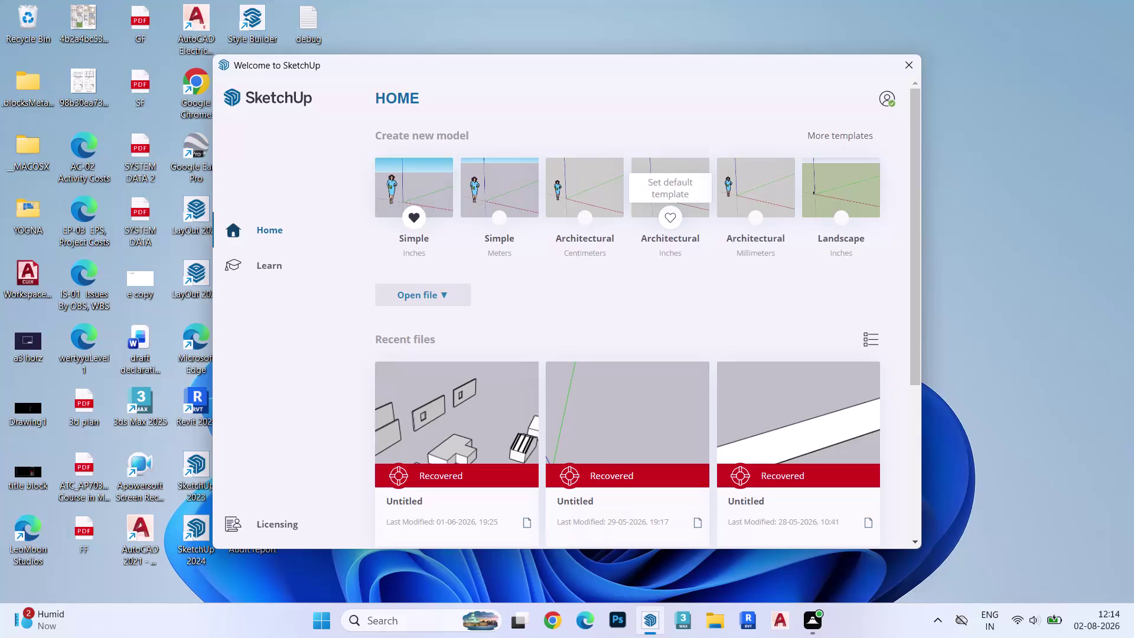
Create a new model from the Simple (Inches) template on the Welcome screen.
click(394, 184)
click(726, 318)
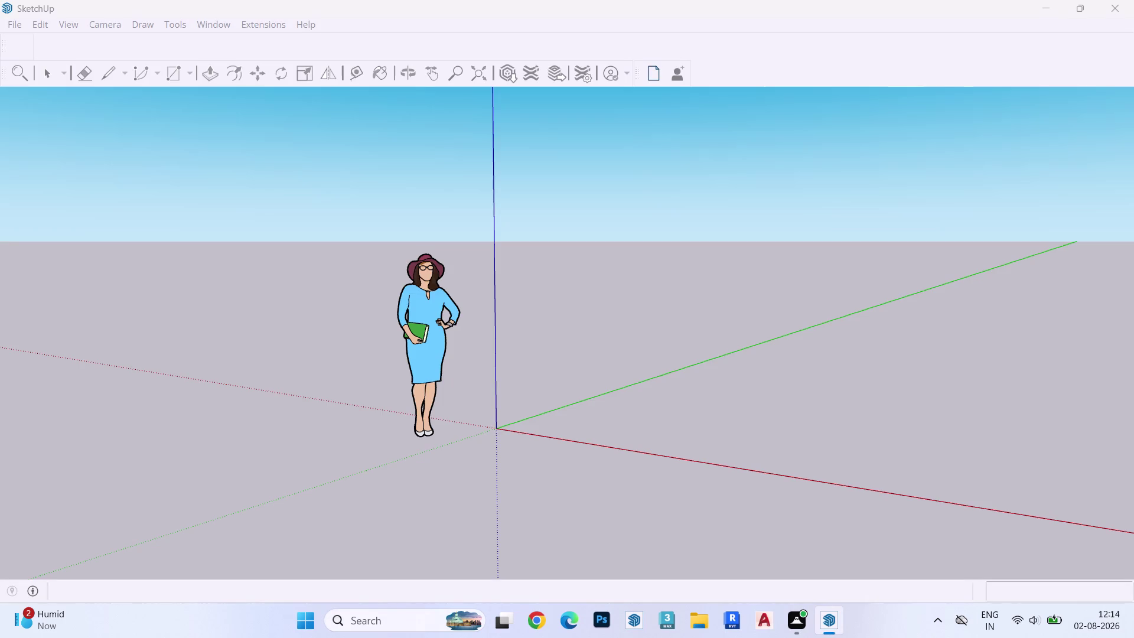
Close the Extension Errors and TT_Lib dialogs and delete the standing scale figure.
drag(431, 337, 430, 347)
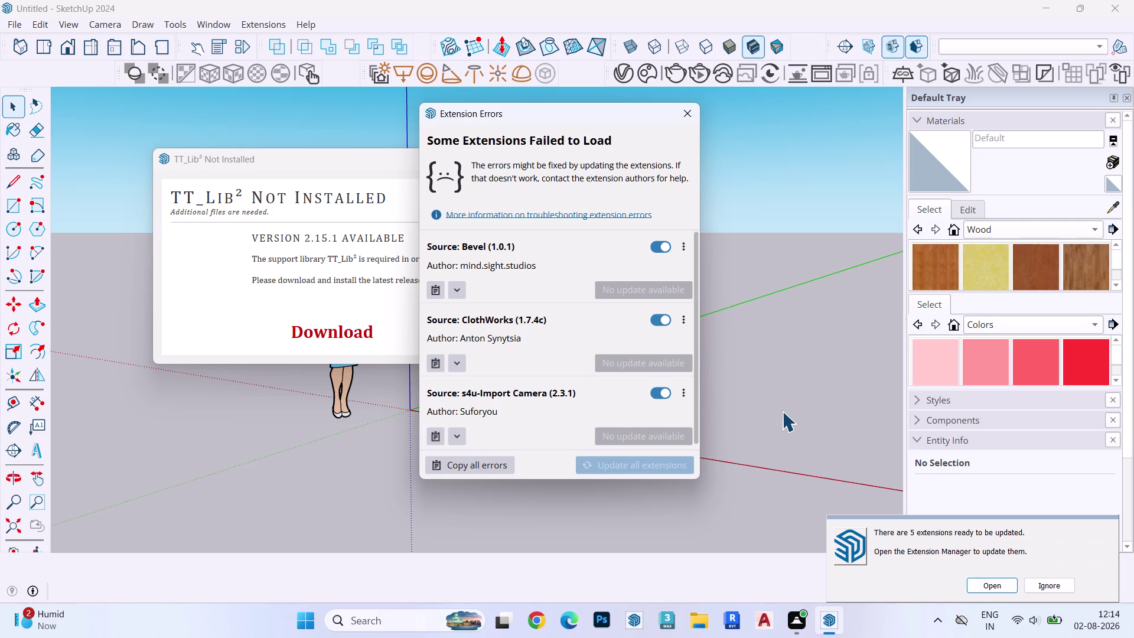
click(688, 108)
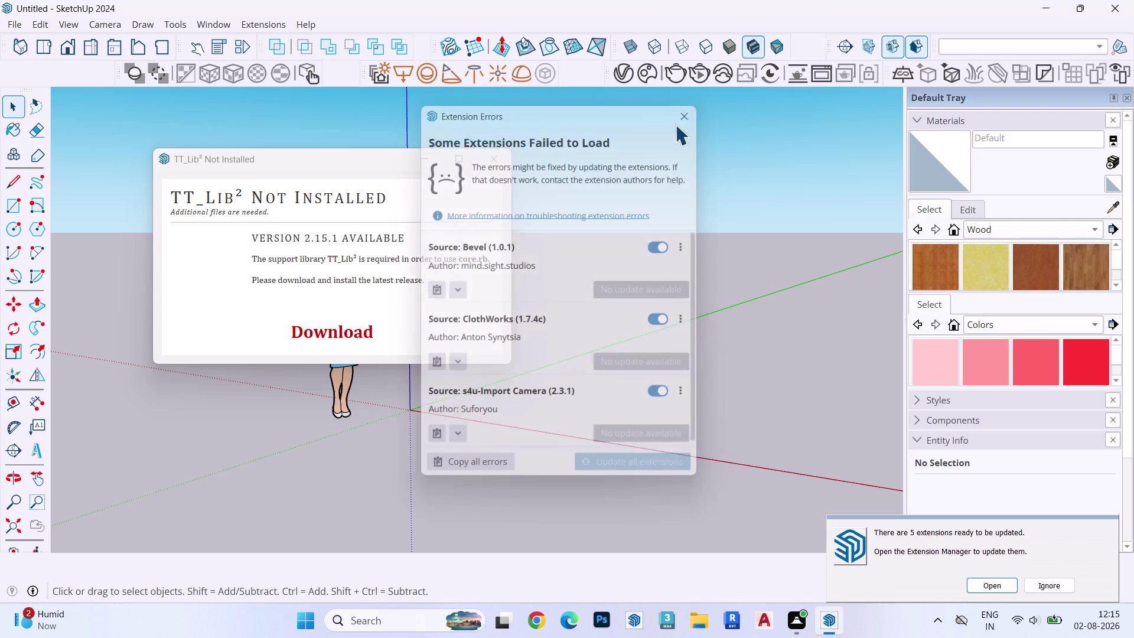
click(490, 158)
click(319, 294)
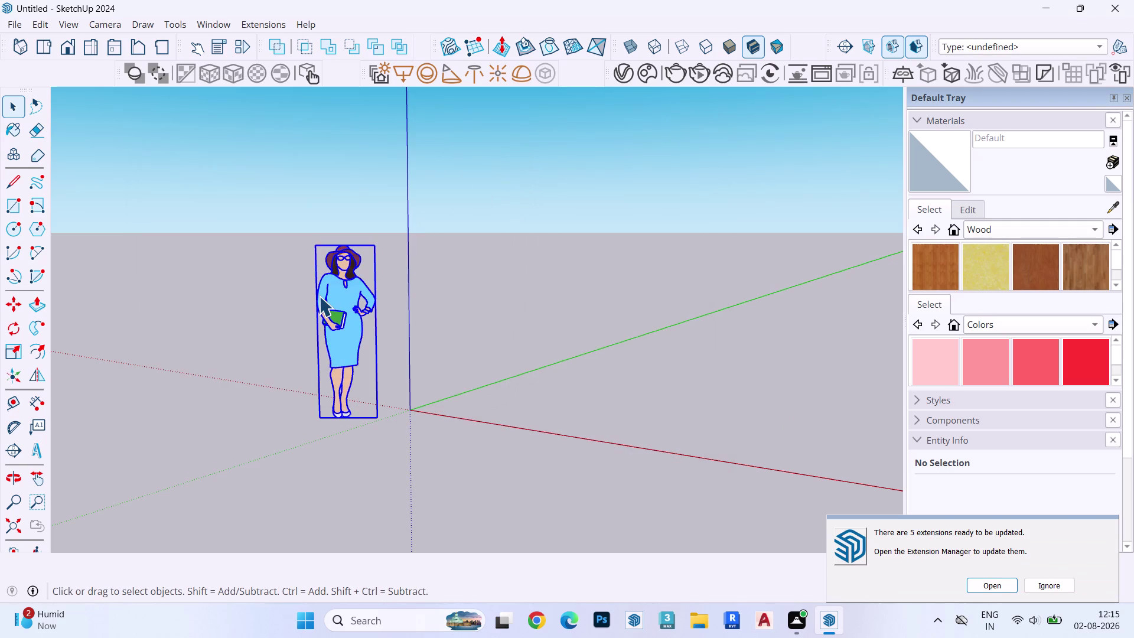
key(Delete)
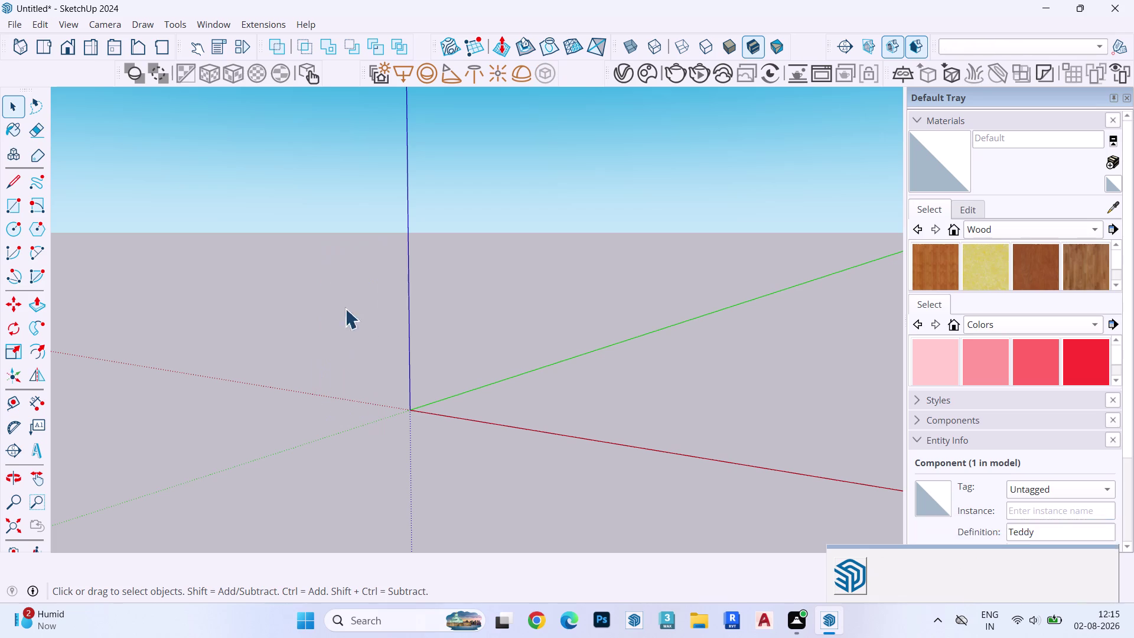
Draw a 50' by 100' rectangle starting at the origin.
key(r)
click(412, 410)
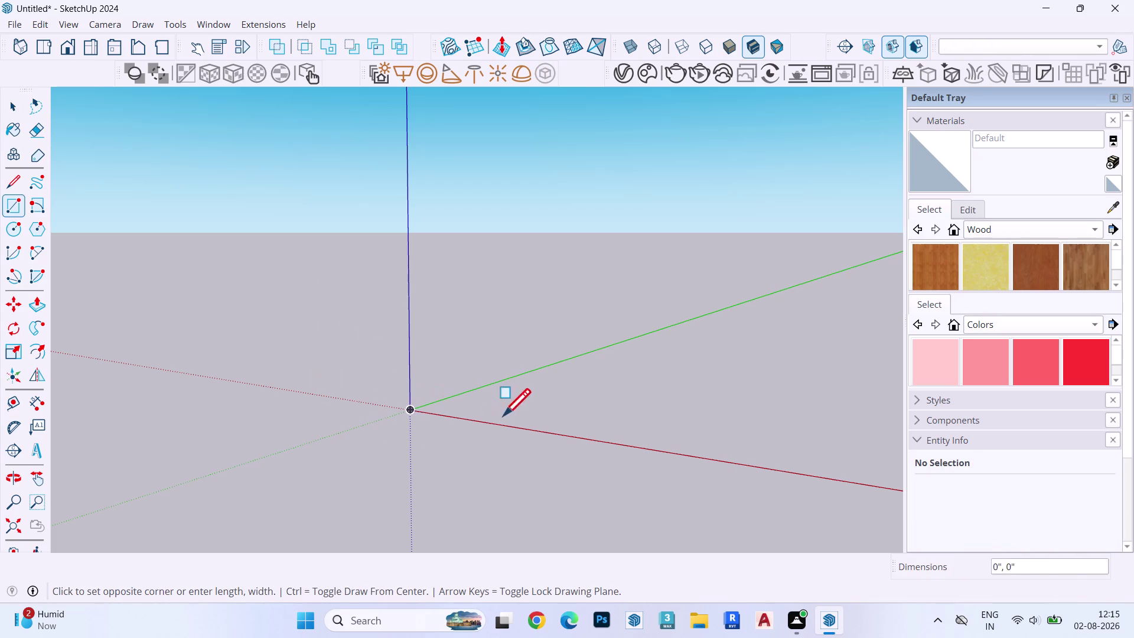
key(1)
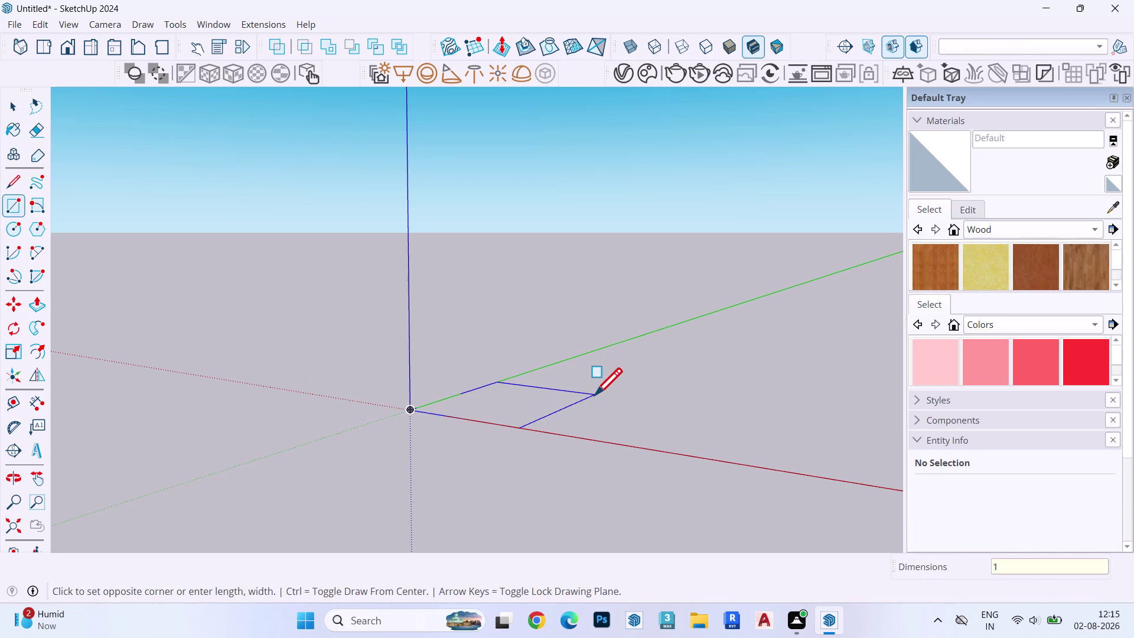
text(59)
key(BackSpace)
key(BackSpace)
key(BackSpace)
text(50)
key(apostrophe)
key(comma)
text(100.)
key(BackSpace)
key(comma)
key(BackSpace)
key(comma)
key(BackSpace)
key(apostrophe)
key(Return)
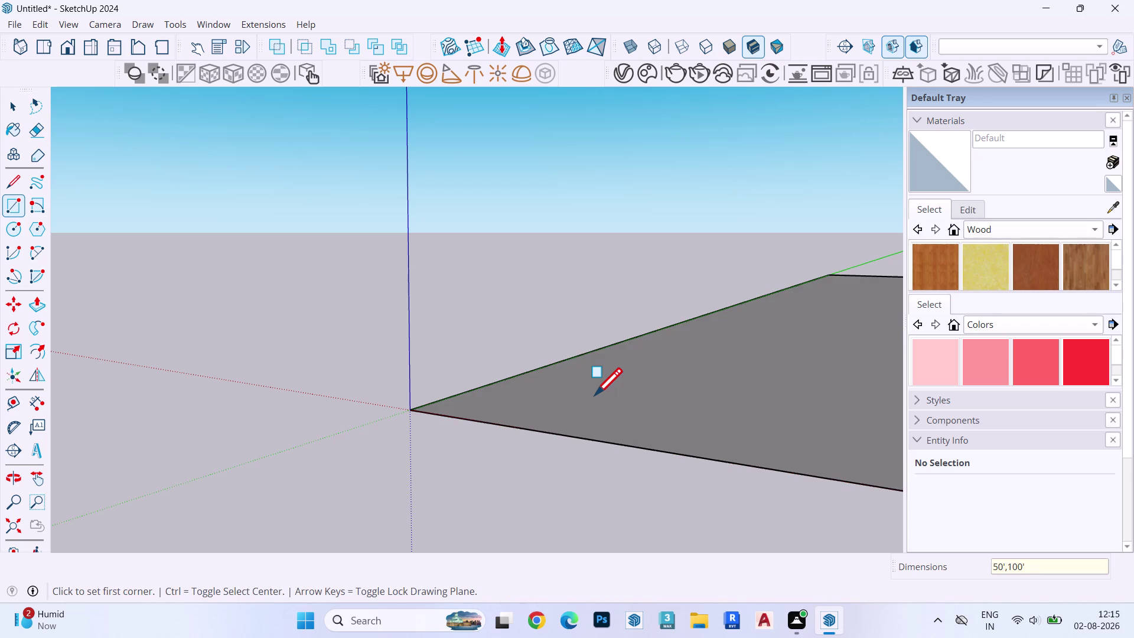
key(space)
scroll(down, 3)
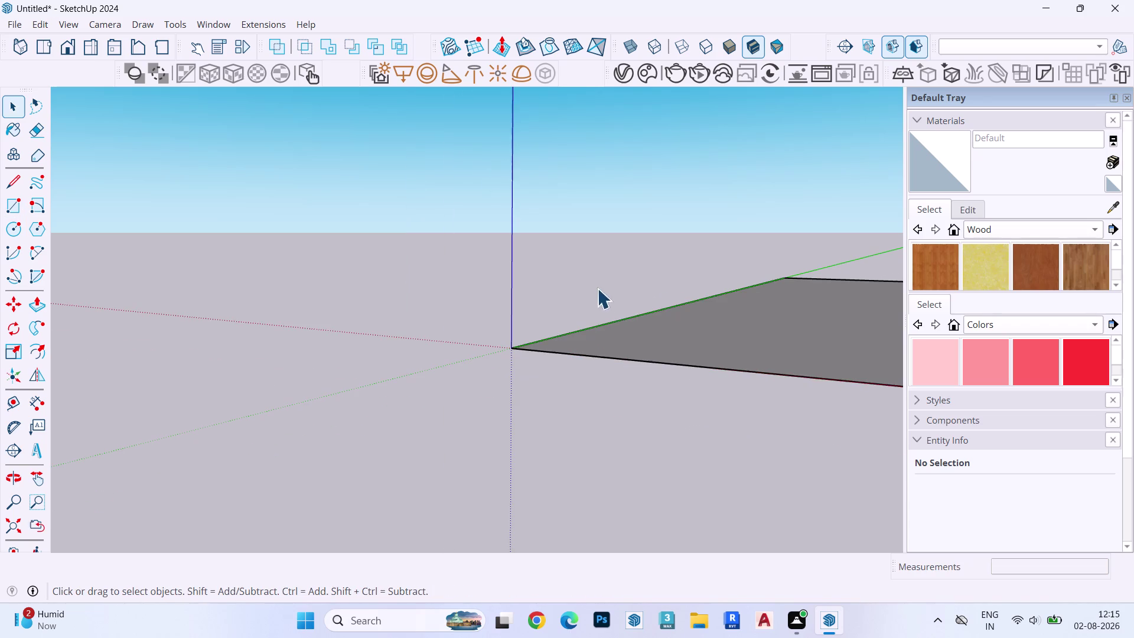
From a top view, move the slab's right edge 50 along the red axis.
scroll(down, 3)
scroll(up, 3)
scroll(down, 3)
middle_drag(666, 312, 820, 358)
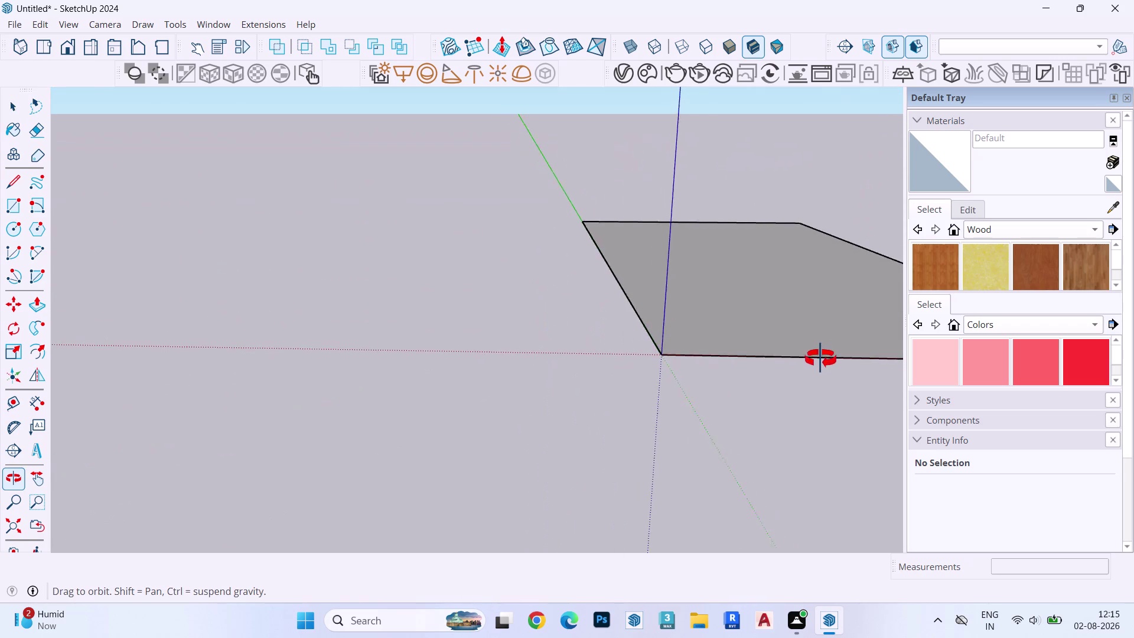
middle_drag(820, 359, 420, 547)
scroll(down, 3)
scroll(up, 3)
scroll(down, 3)
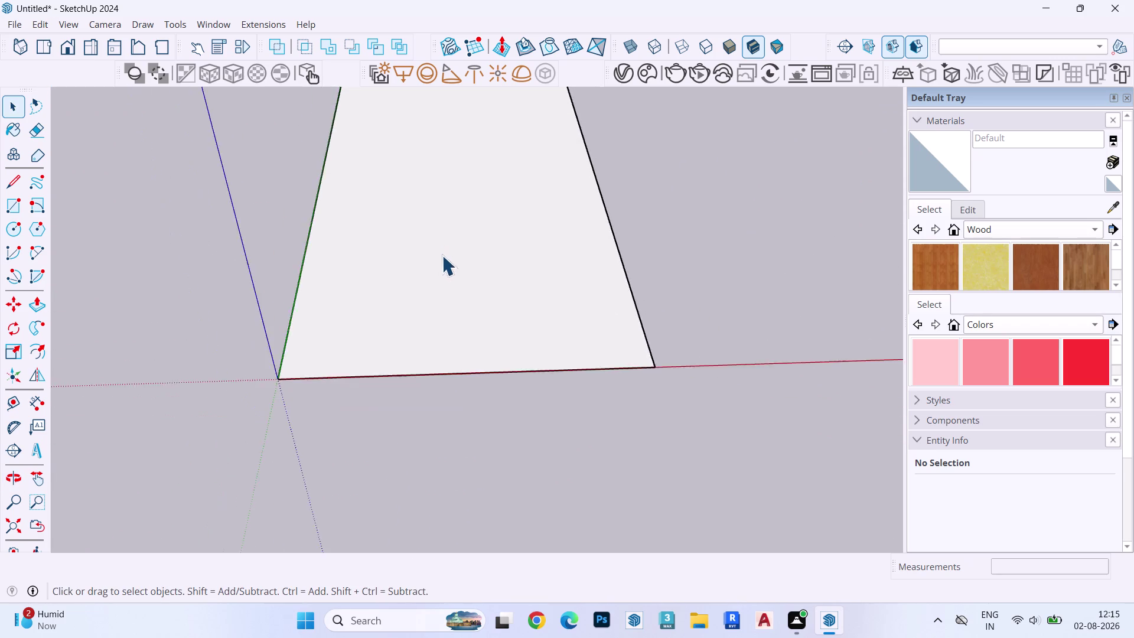
scroll(down, 3)
scroll(up, 3)
scroll(down, 3)
scroll(up, 3)
scroll(down, 3)
click(574, 197)
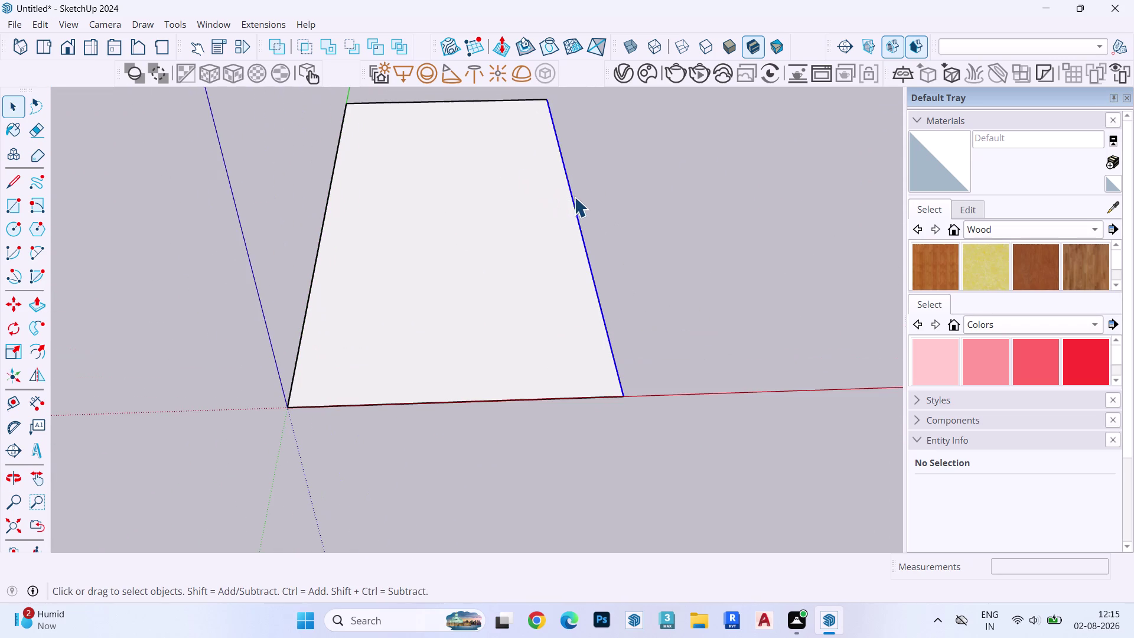
key(m)
click(576, 217)
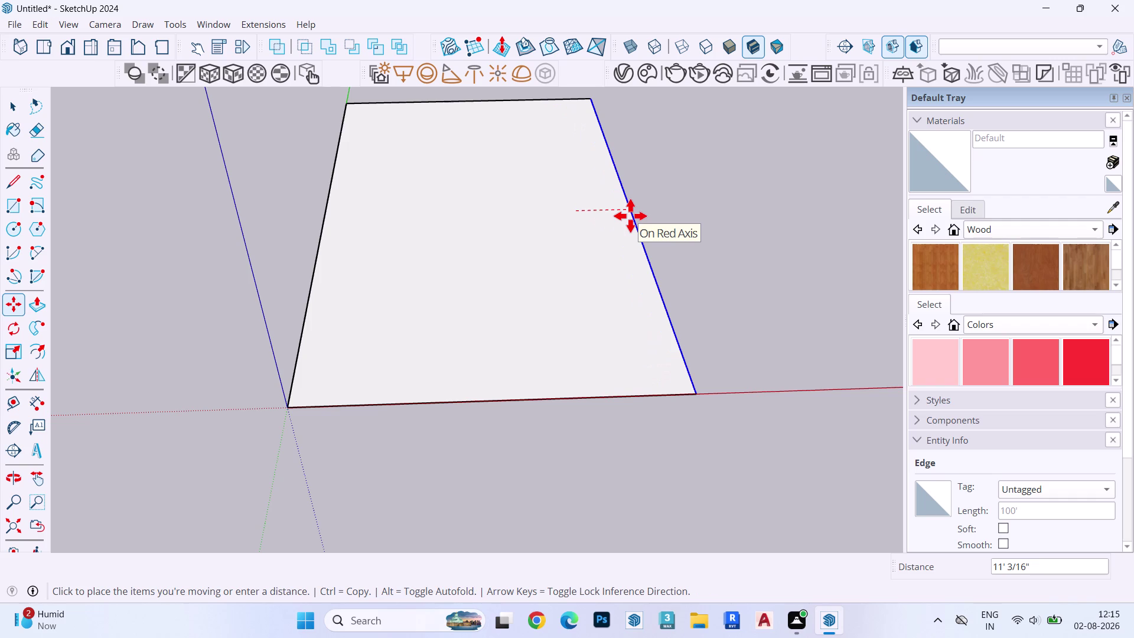
text(50)
key(Return)
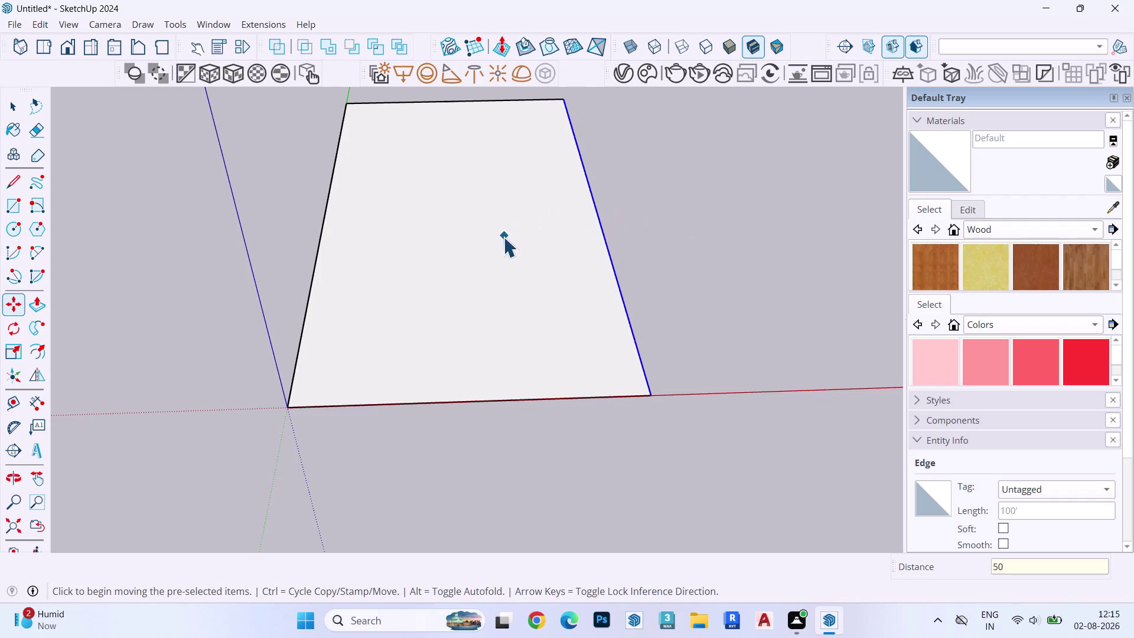
key(space)
Start the Dimension tool, cancel it, and return to Select.
key(d)
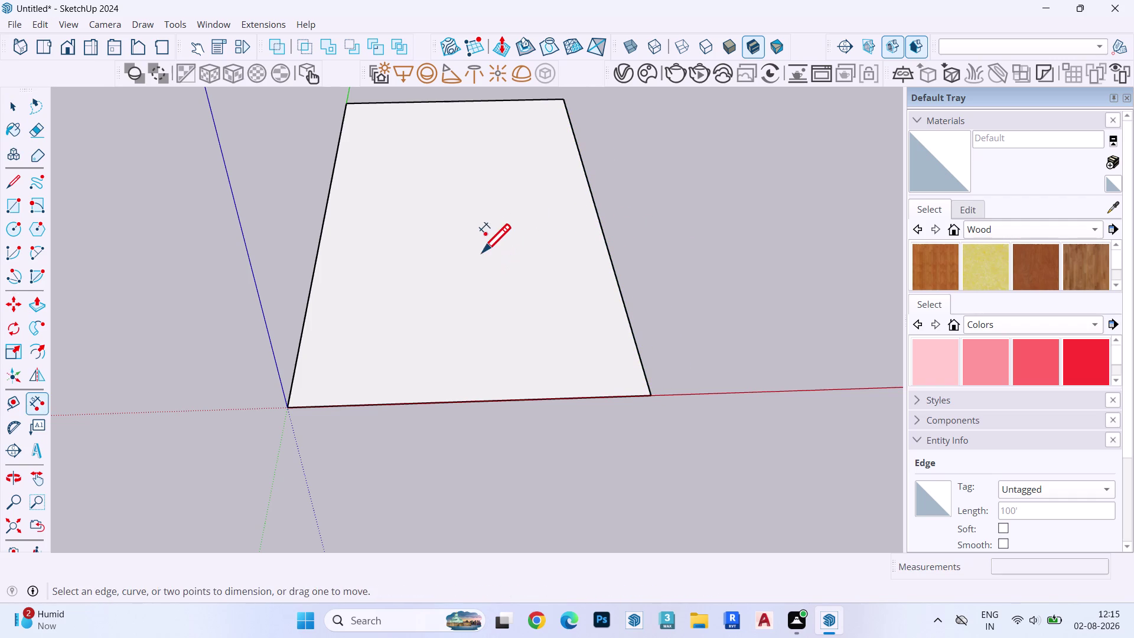
key(l)
key(i)
key(space)
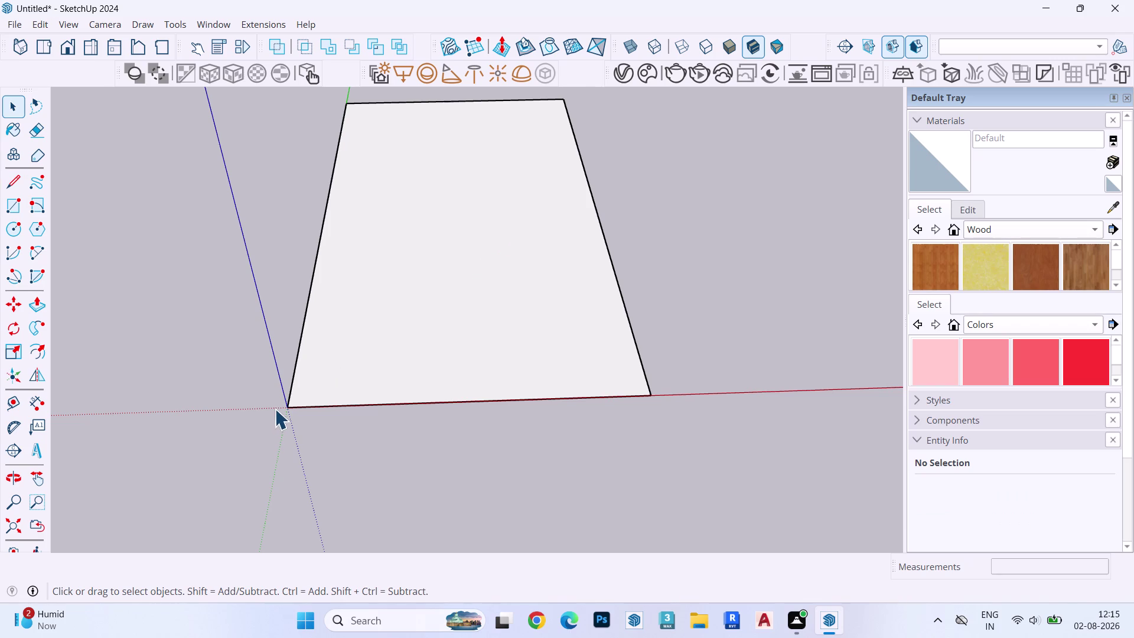
Start a Tape Measure guide from the origin, cancel it, and undo the 50 edge shift.
key(t)
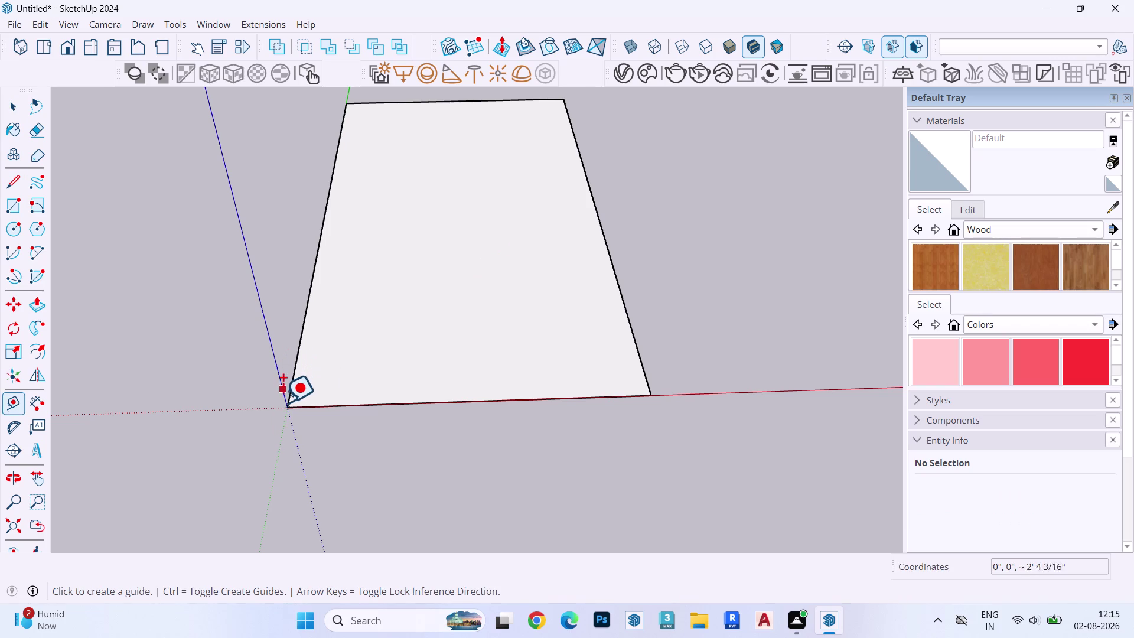
click(282, 403)
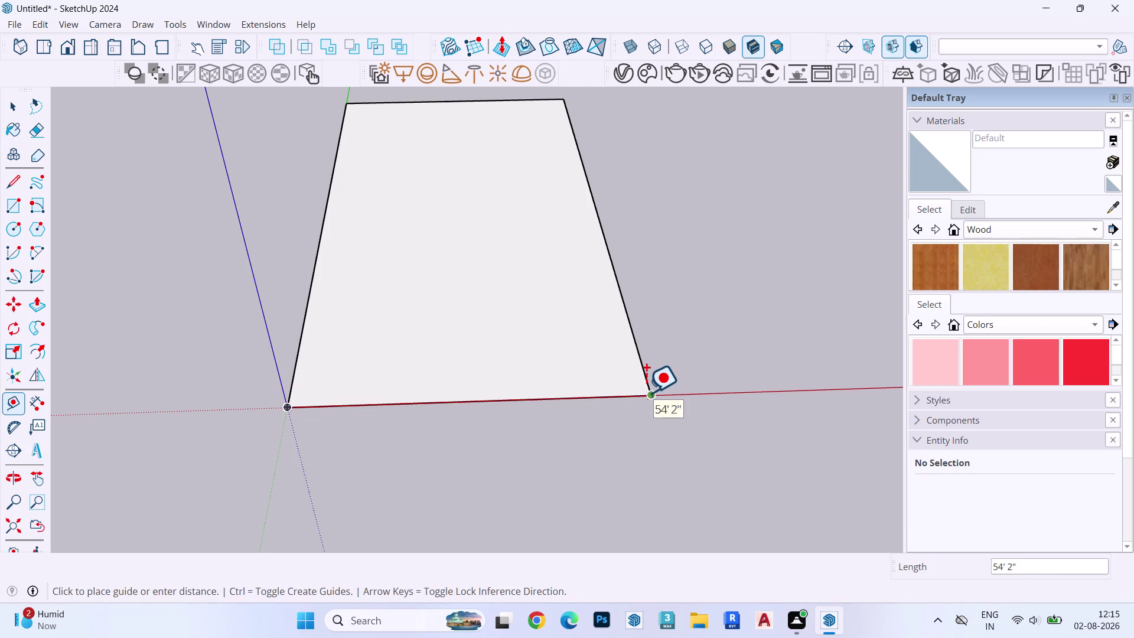
key(space)
key(ctrl+z)
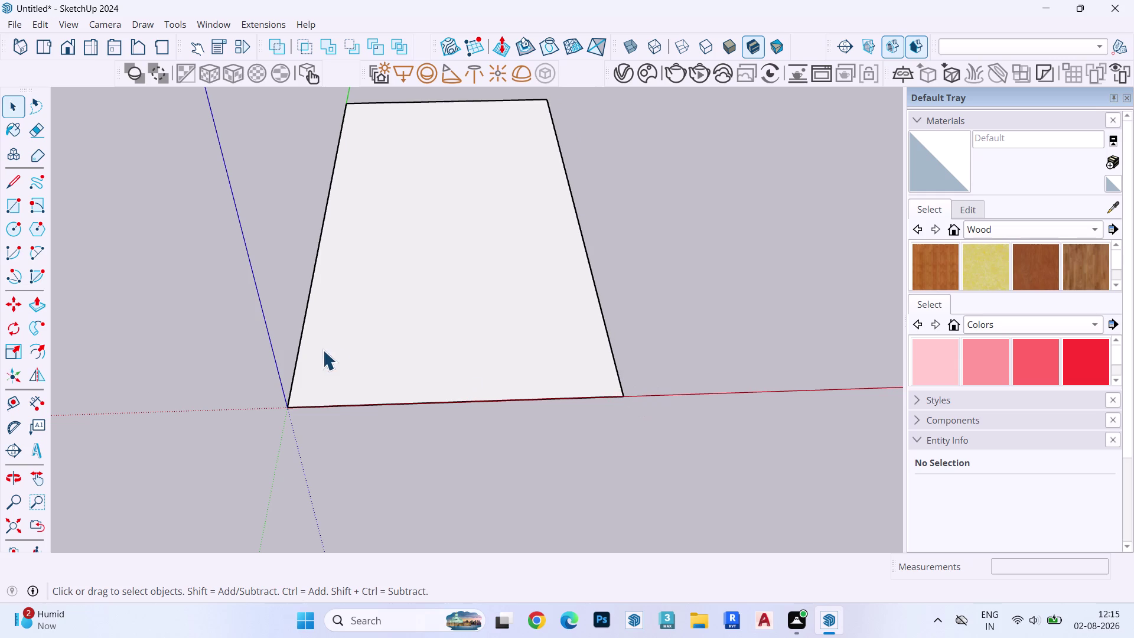
Place a guide line 50' outside the slab's right edge.
key(t)
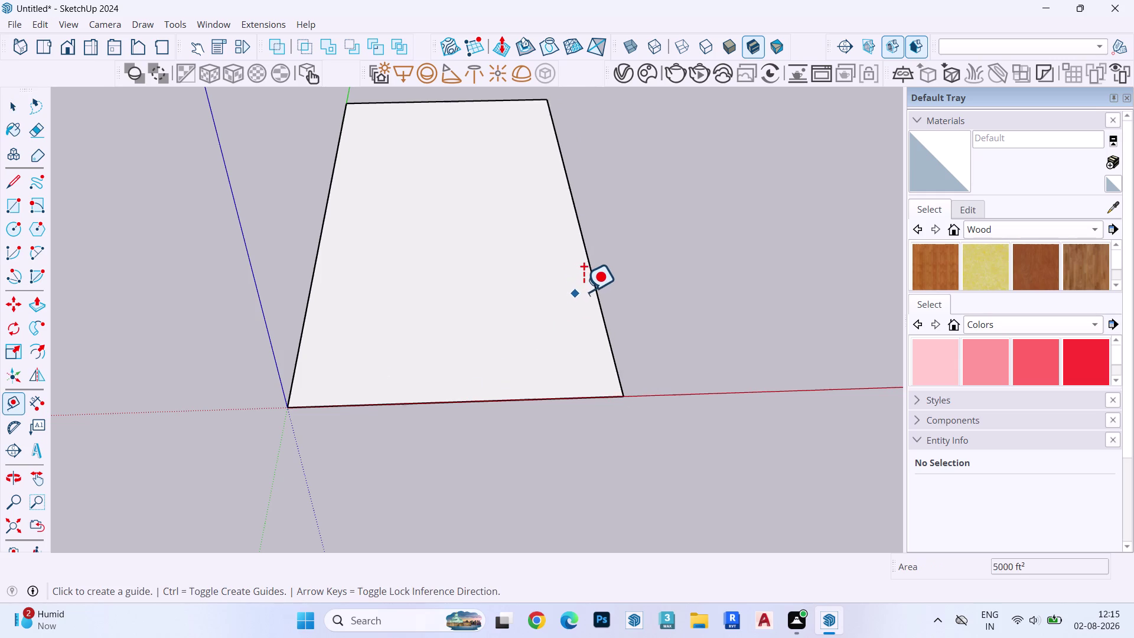
click(593, 293)
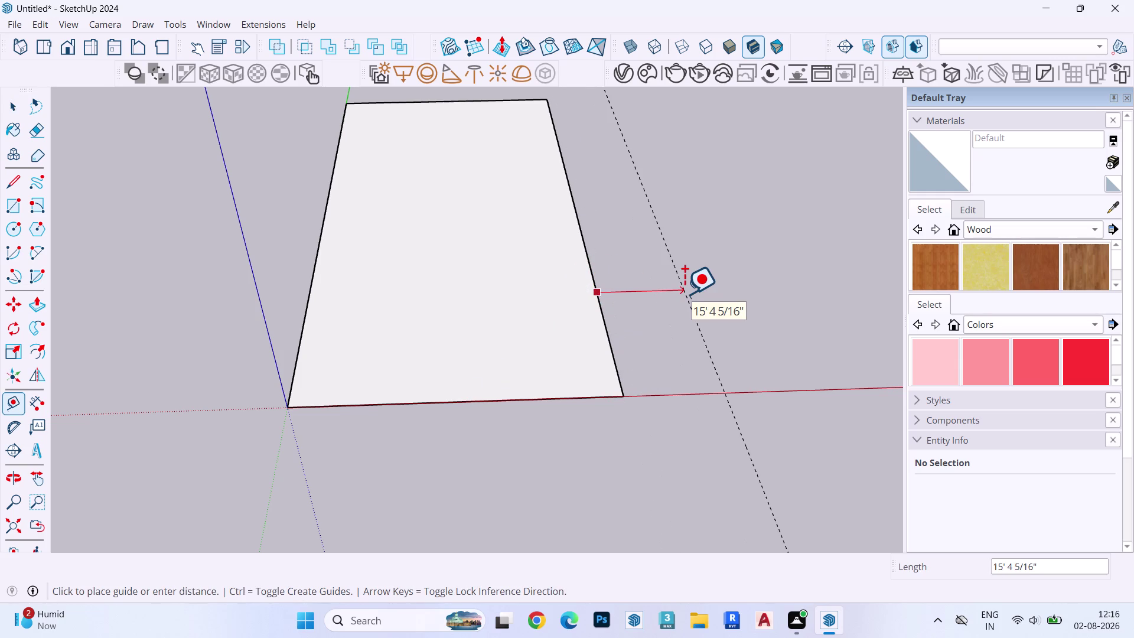
text(50')
key(Return)
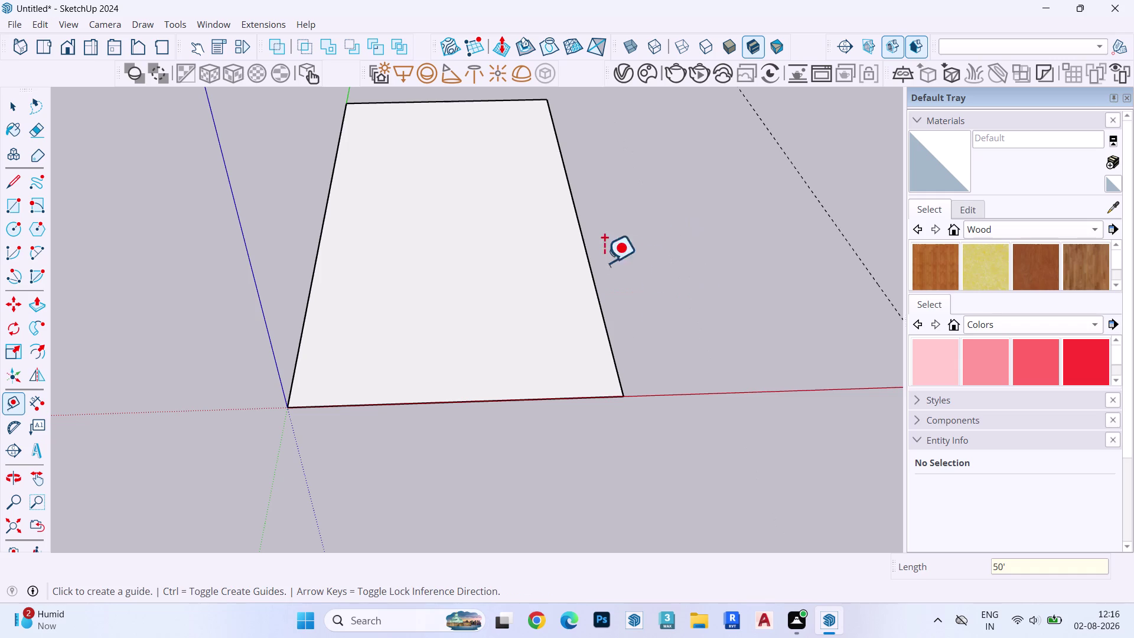
Start a second guide from the left edge, then cancel it.
key(space)
key(t)
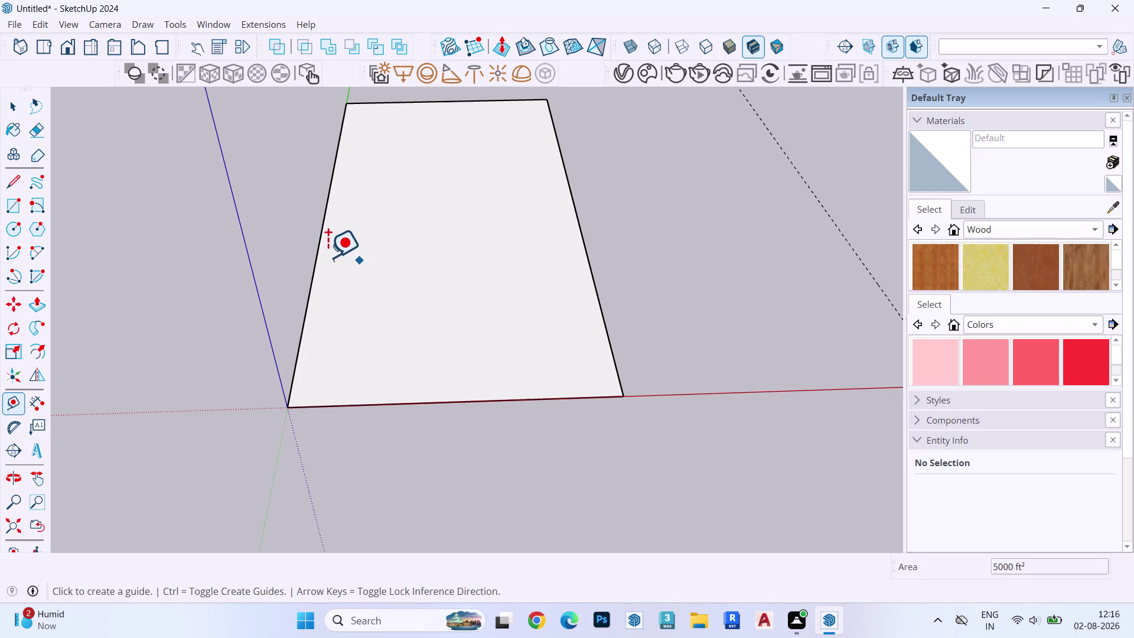
click(319, 248)
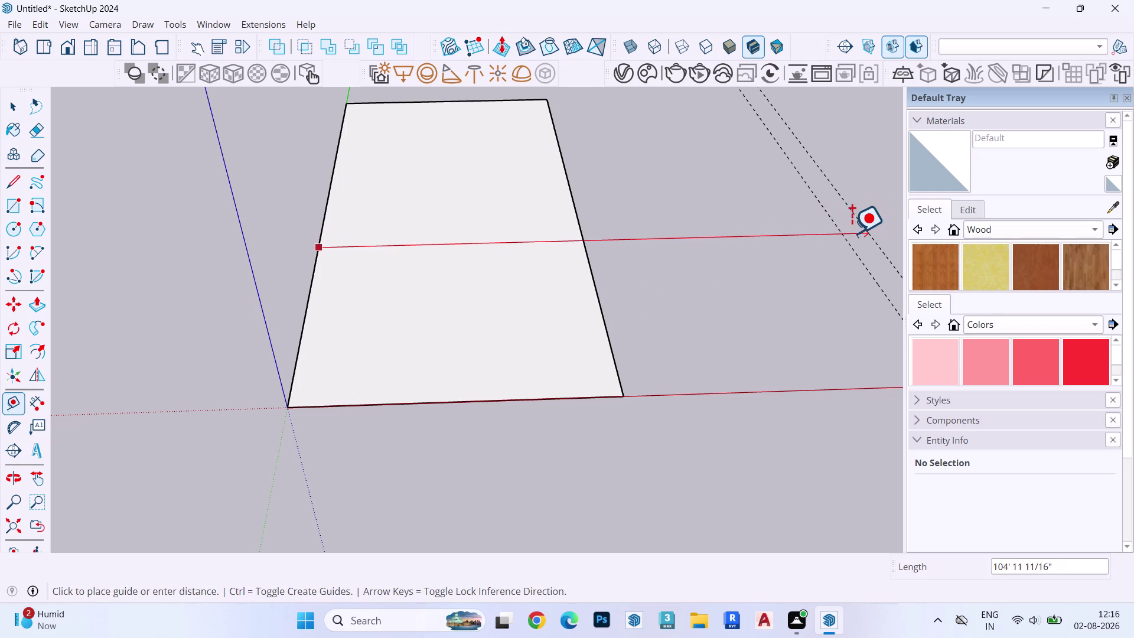
key(space)
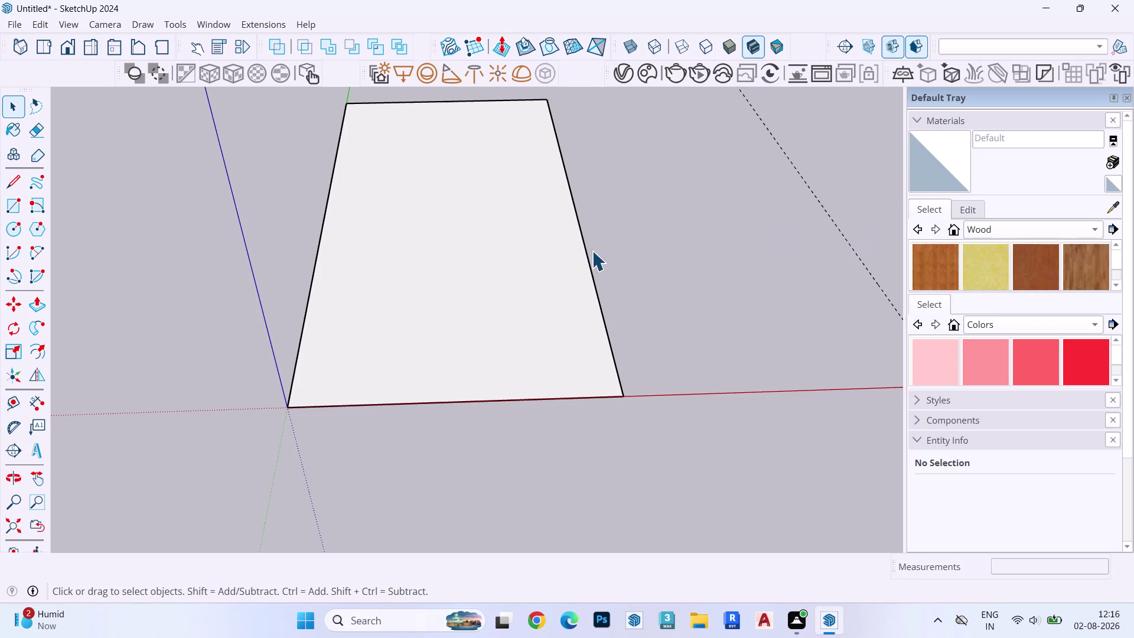
Move the slab's right edge onto the 50' guide line.
click(586, 250)
key(m)
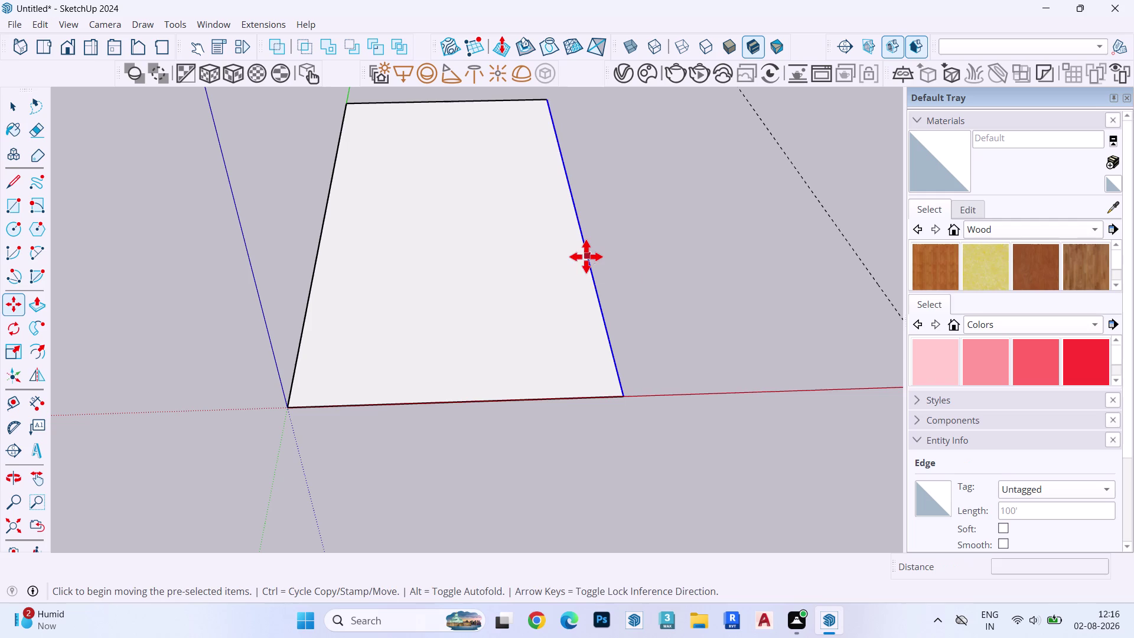
click(586, 257)
click(854, 249)
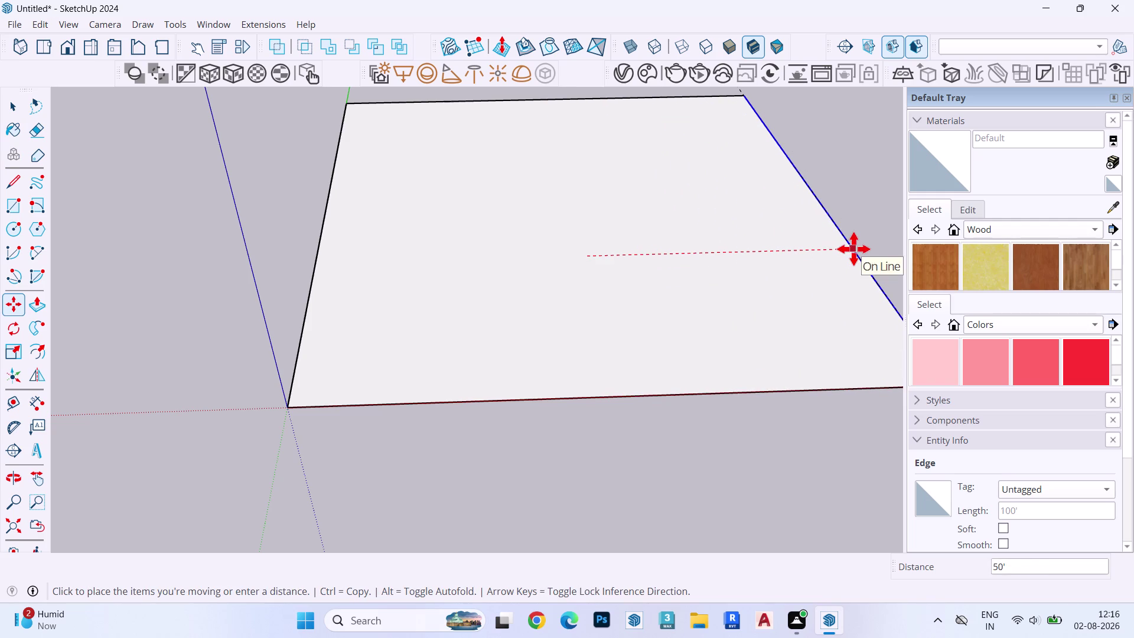
key(space)
click(587, 234)
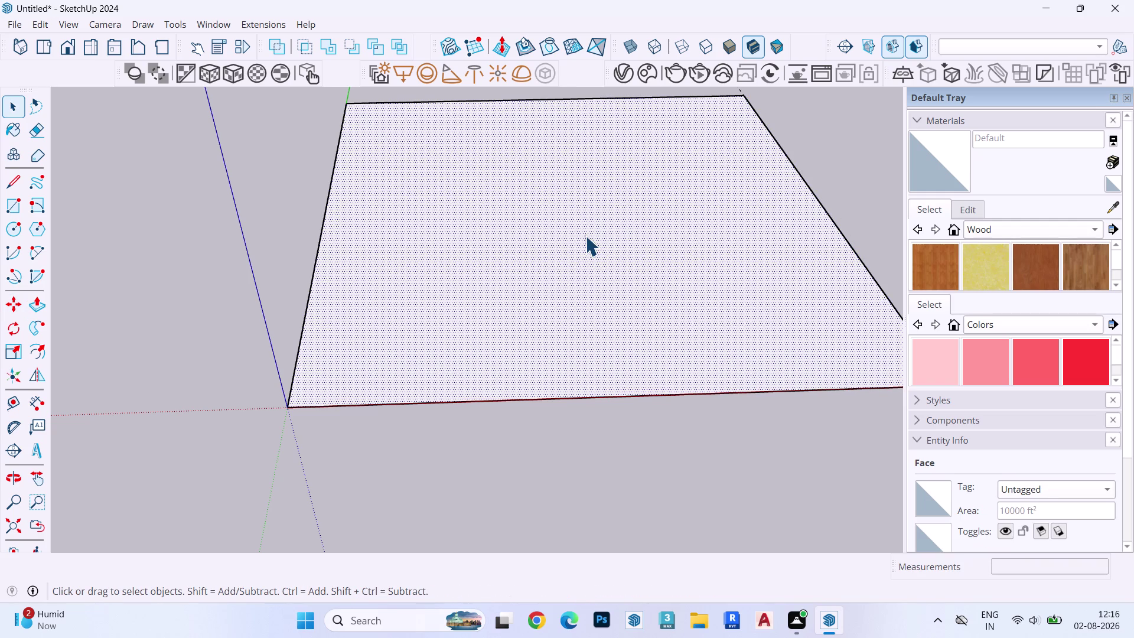
Start and cancel Follow Me, then begin an offset on the slab face.
key(f)
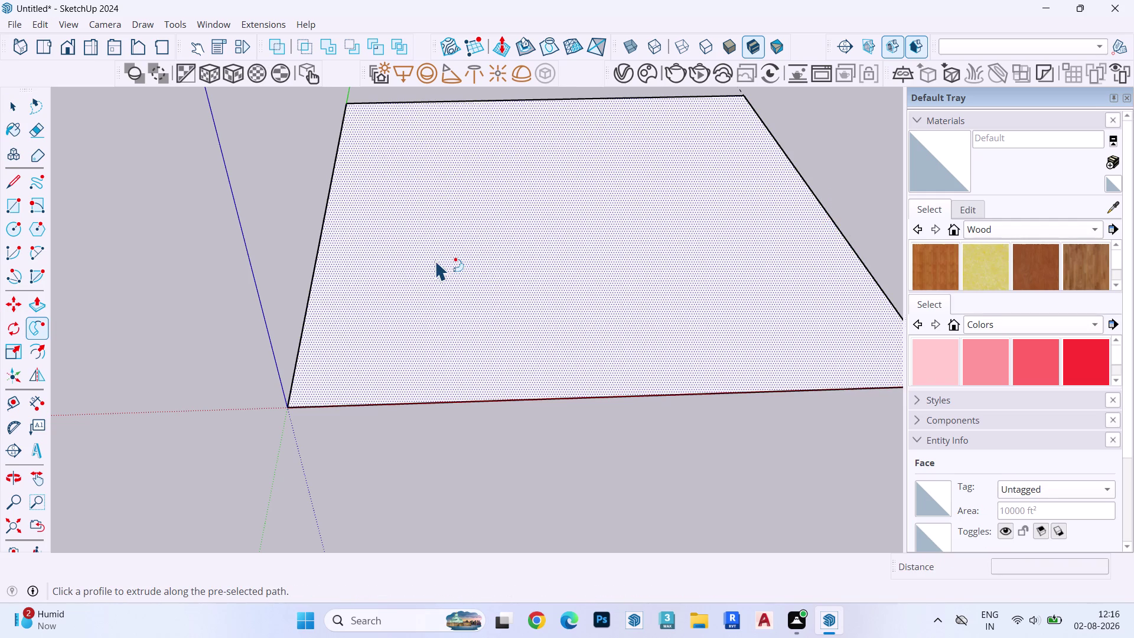
key(Escape)
key(space)
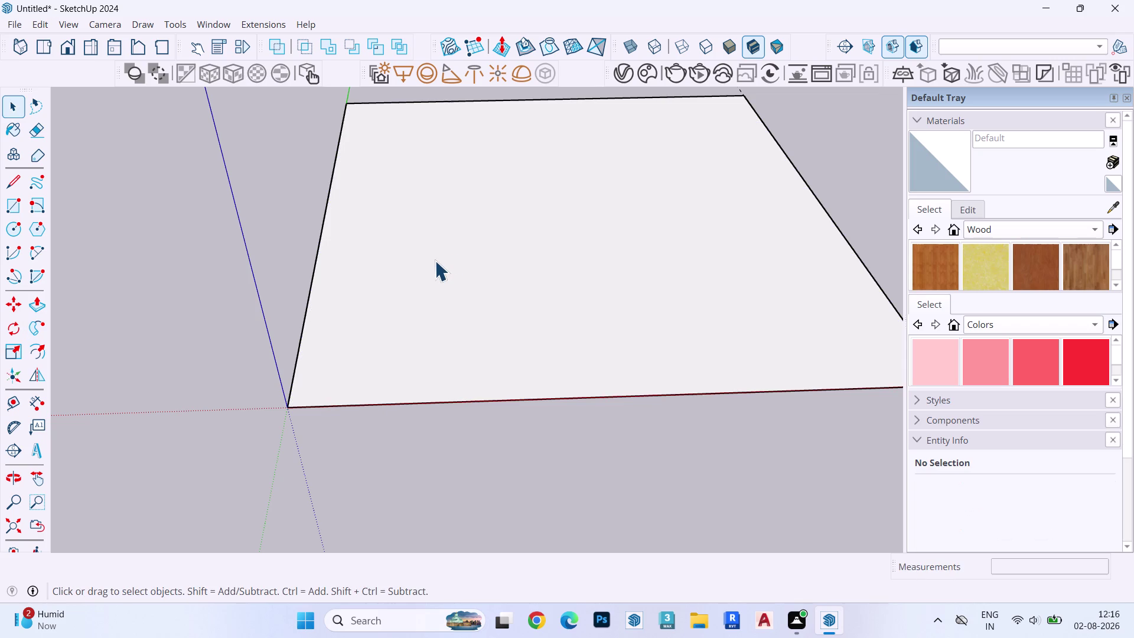
key(f)
key(Escape)
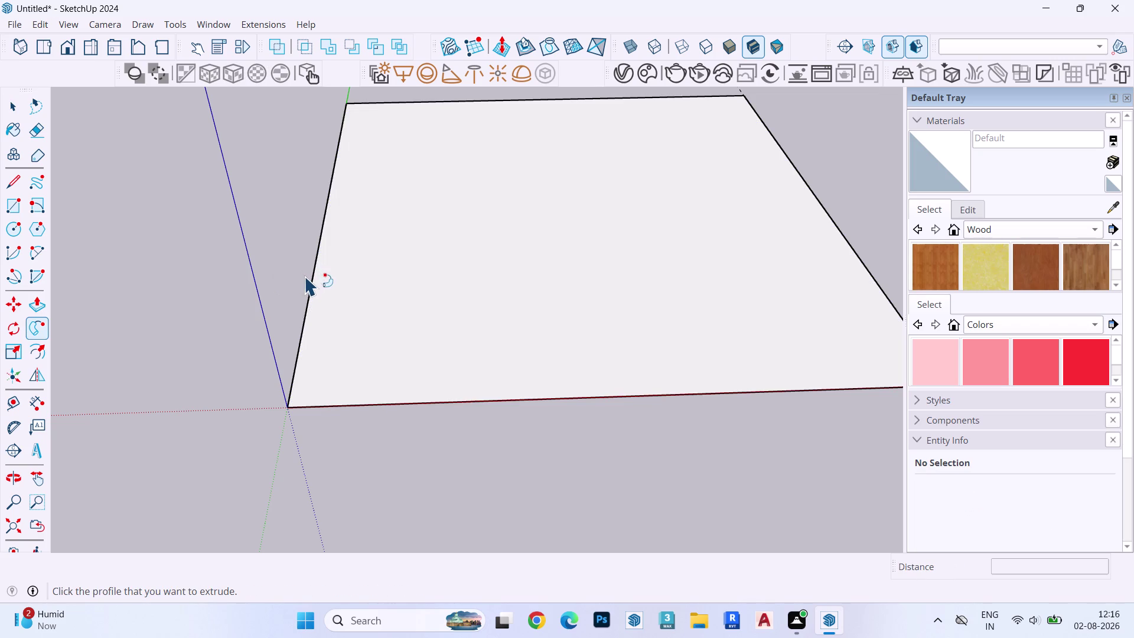
key(o)
click(361, 274)
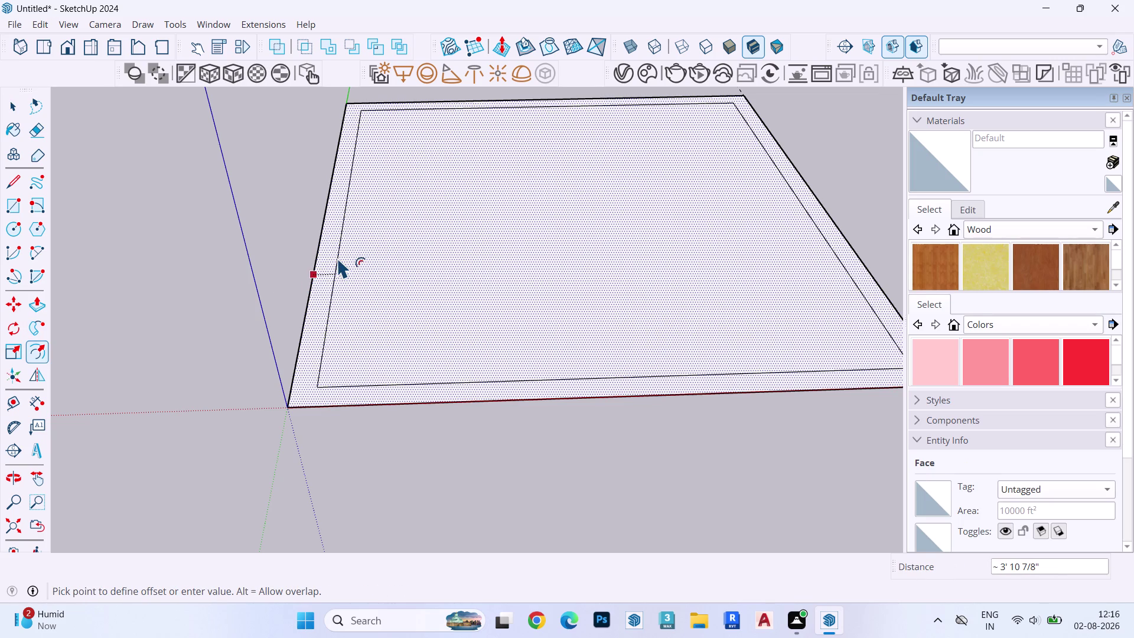
Offset the slab face 9" inward.
text(9")
key(Return)
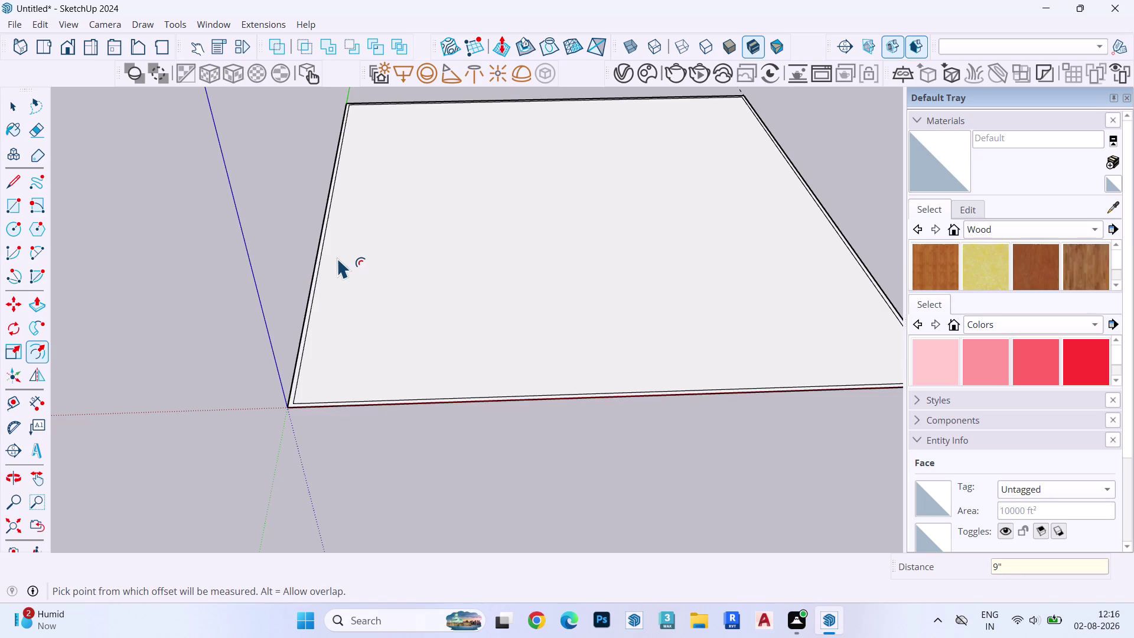
key(Escape)
scroll(down, 3)
scroll(up, 3)
key(space)
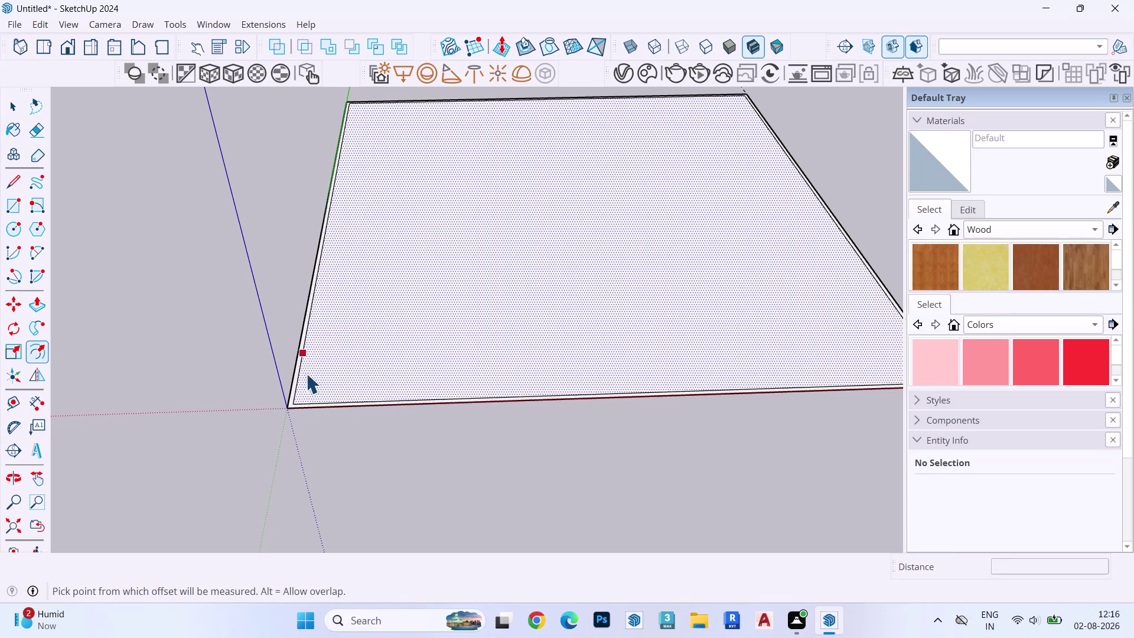
scroll(up, 3)
Draw short lines across the 9" border at the left and right corners, then select the right strip.
key(l)
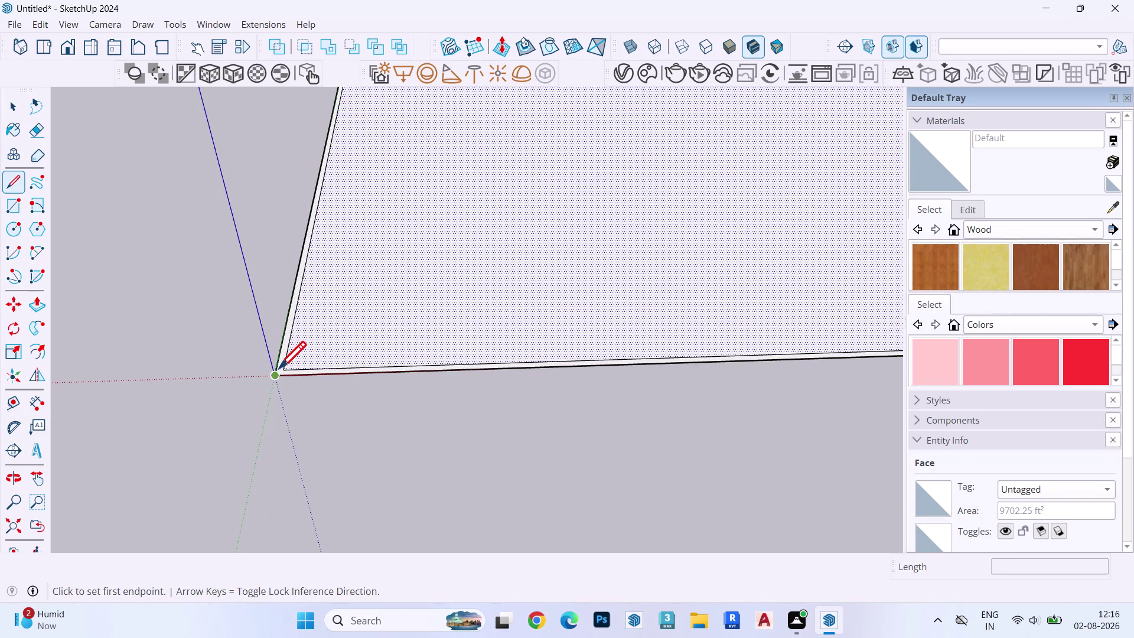
scroll(up, 3)
click(284, 371)
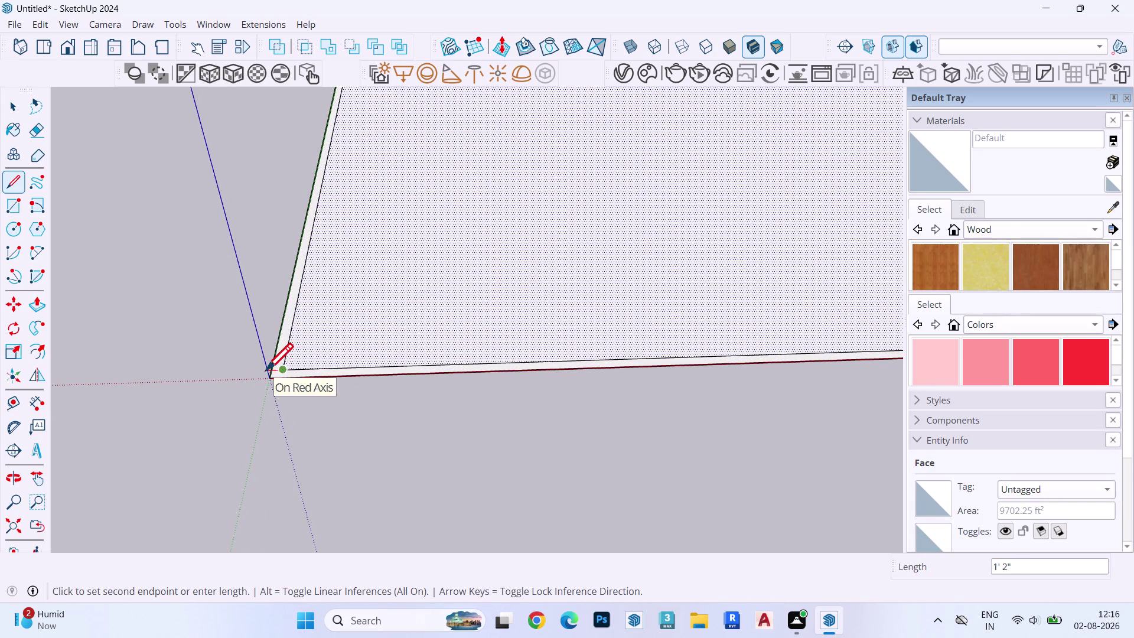
click(274, 366)
key(space)
scroll(down, 3)
scroll(up, 3)
scroll(down, 3)
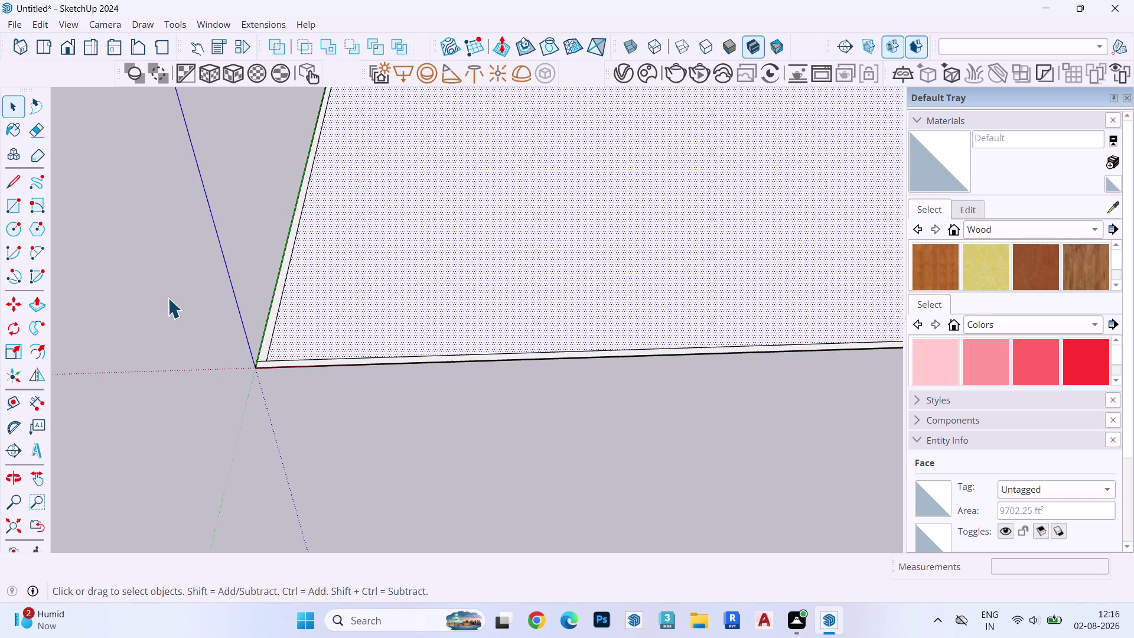
scroll(down, 3)
scroll(up, 3)
scroll(down, 3)
scroll(up, 3)
scroll(down, 3)
scroll(up, 3)
scroll(down, 3)
scroll(up, 3)
scroll(up, 3)
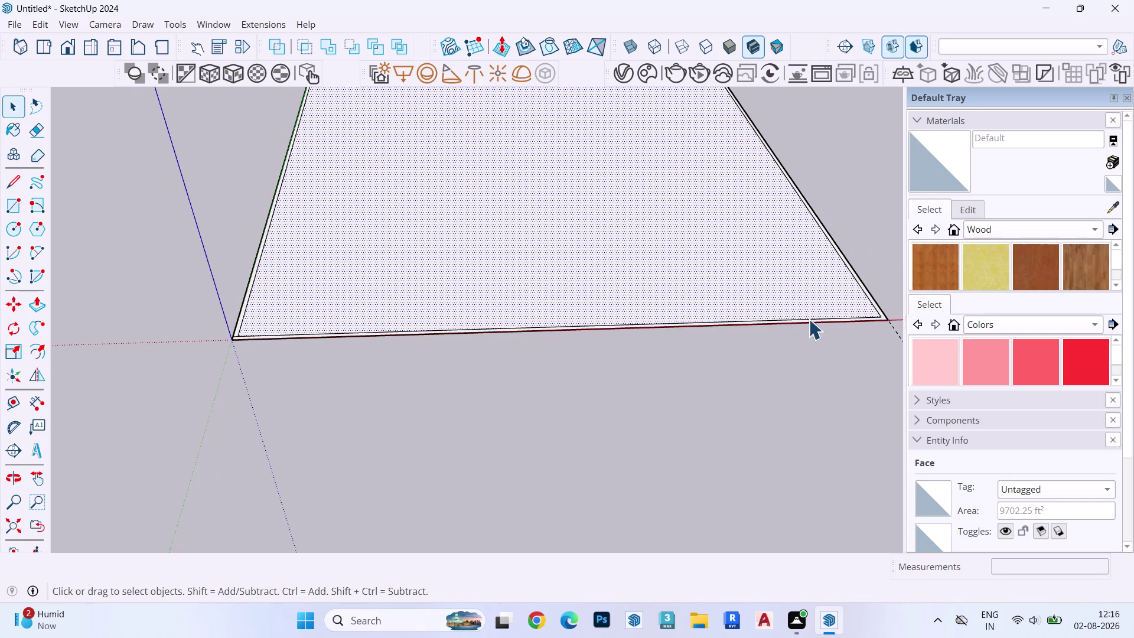
scroll(up, 3)
scroll(down, 3)
scroll(up, 3)
key(l)
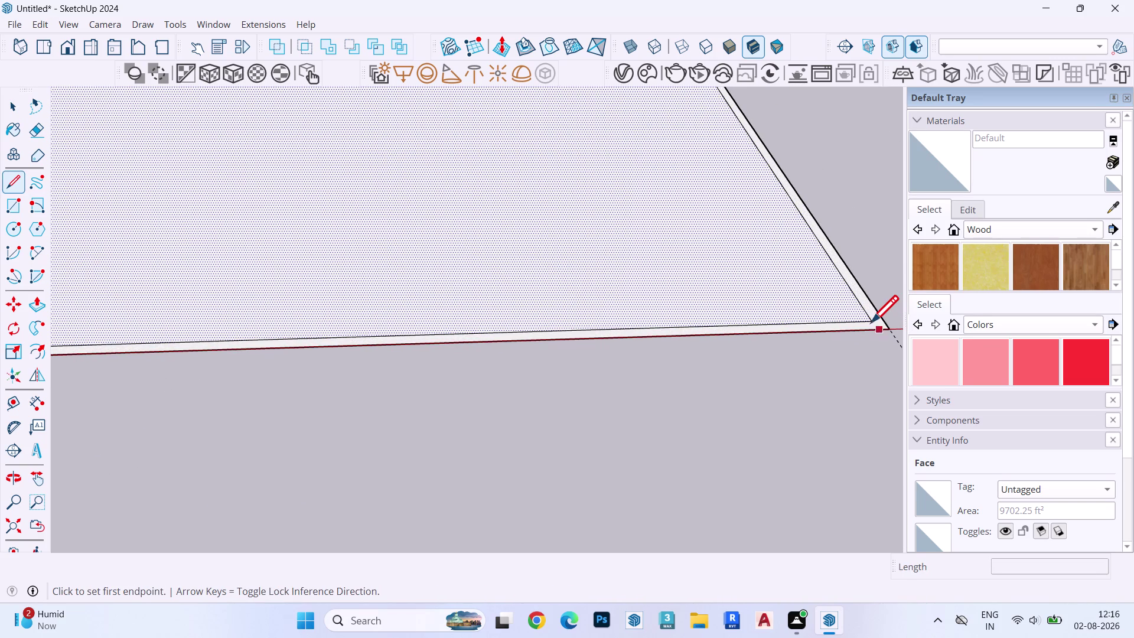
click(870, 321)
click(881, 318)
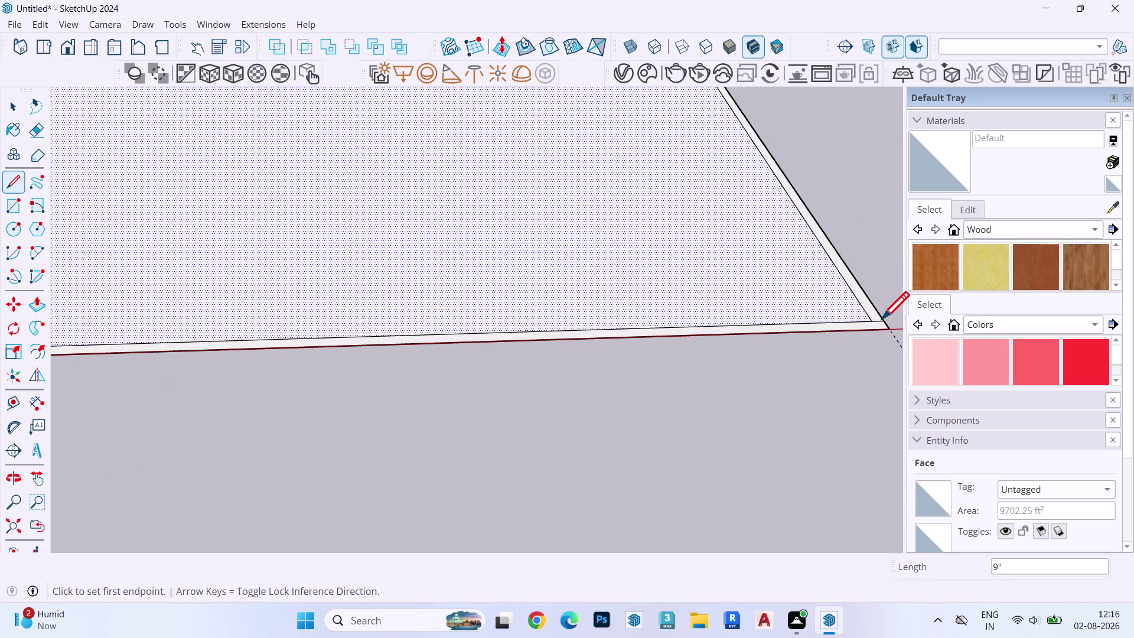
key(space)
click(875, 315)
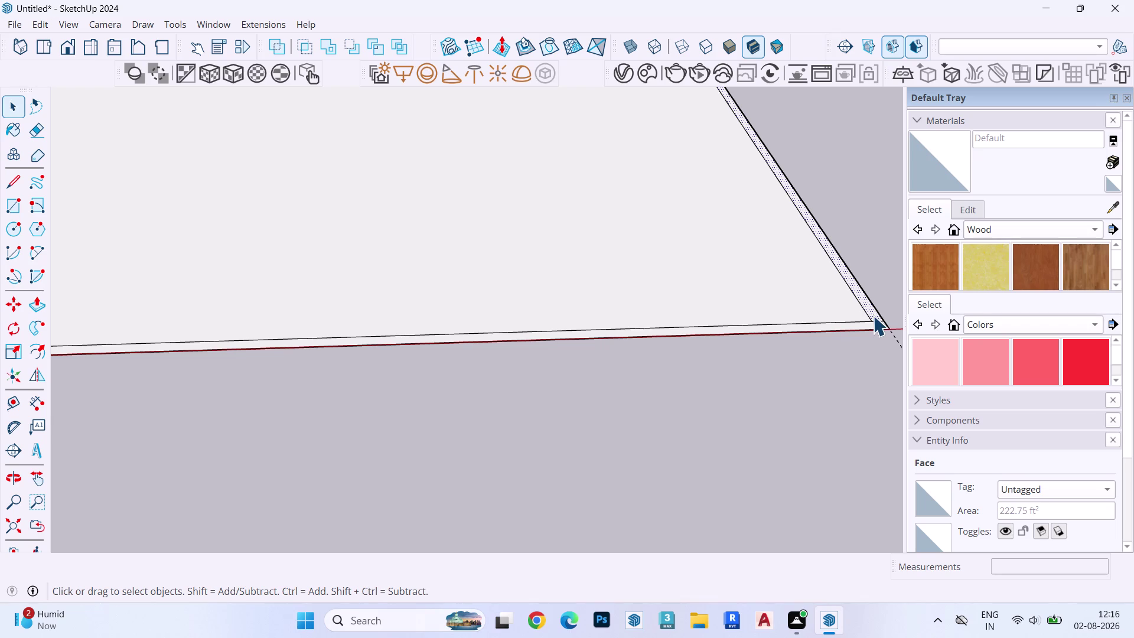
Start raising the right border strip with Push/Pull, then cancel it.
key(p)
click(873, 315)
scroll(down, 3)
scroll(up, 3)
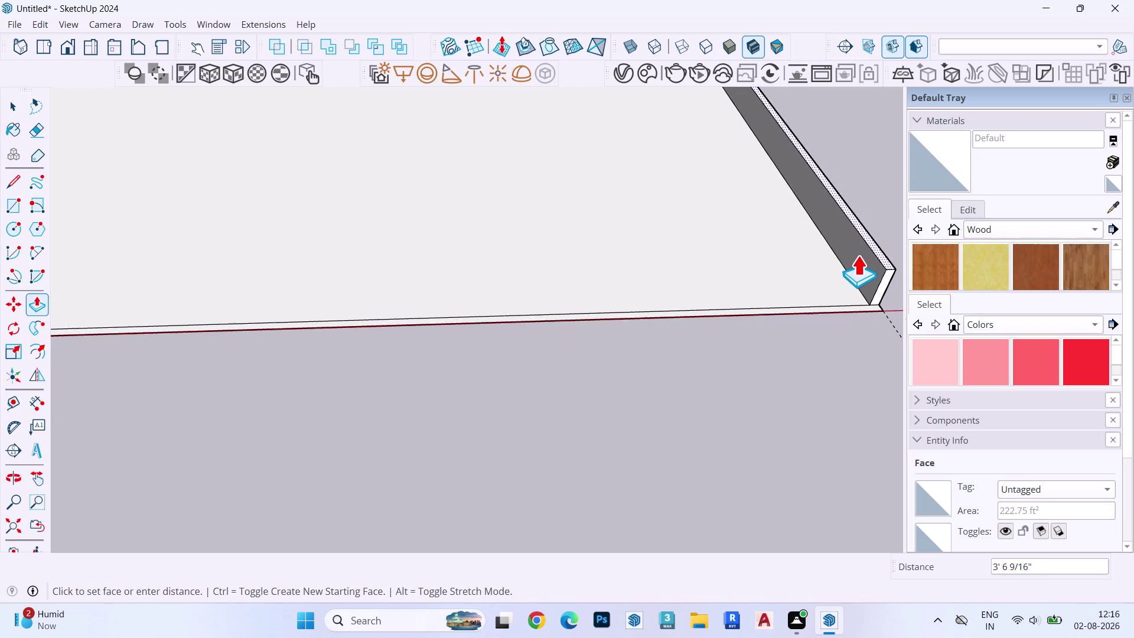
key(space)
scroll(down, 3)
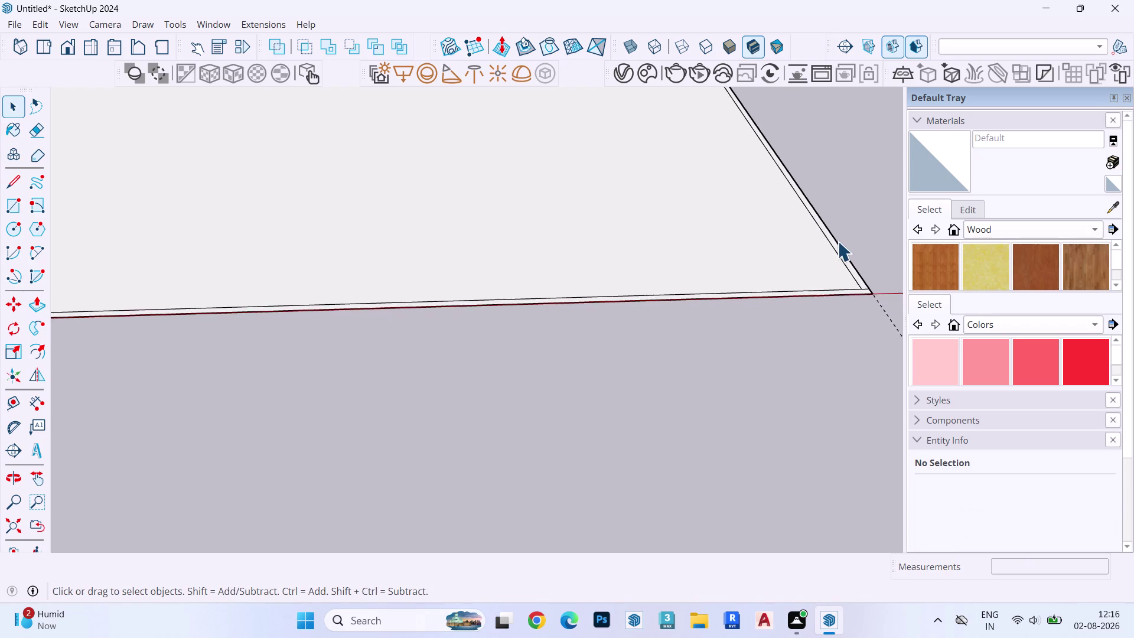
scroll(up, 3)
scroll(down, 3)
scroll(up, 3)
scroll(down, 3)
Select all the border geometry and make it a group.
key(ctrl+a)
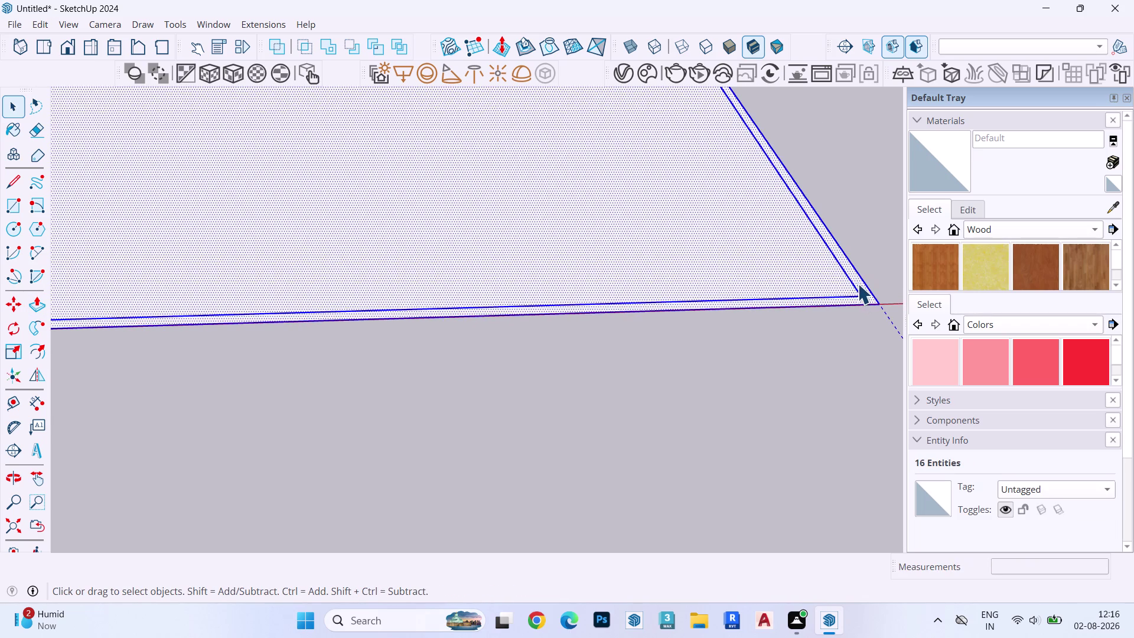
right_click(708, 242)
click(795, 138)
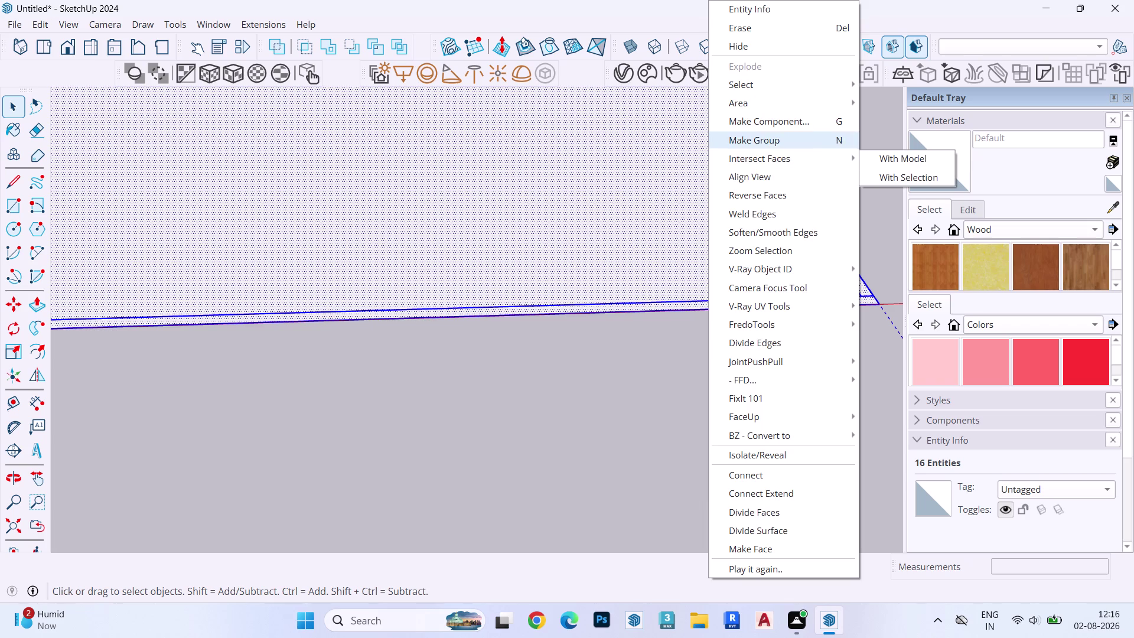
scroll(down, 3)
scroll(up, 3)
scroll(down, 3)
Draw a 99'3" by 9" rectangle from the slab corner along its right edge.
scroll(up, 3)
scroll(down, 3)
scroll(up, 3)
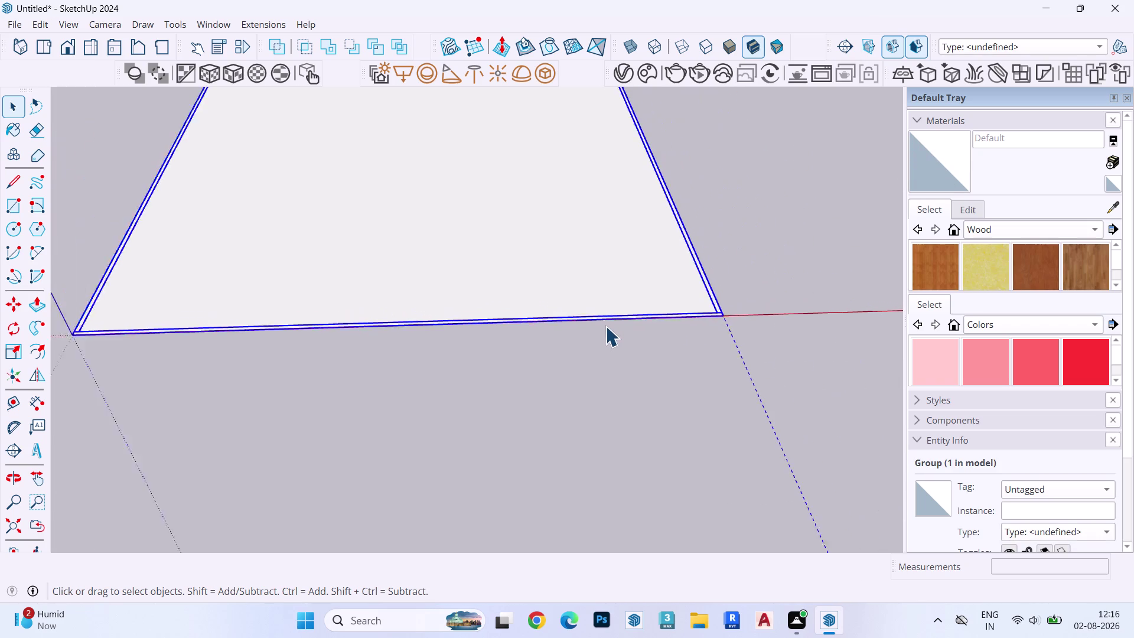
scroll(down, 3)
scroll(up, 3)
scroll(down, 3)
scroll(up, 3)
scroll(down, 3)
scroll(up, 3)
scroll(down, 3)
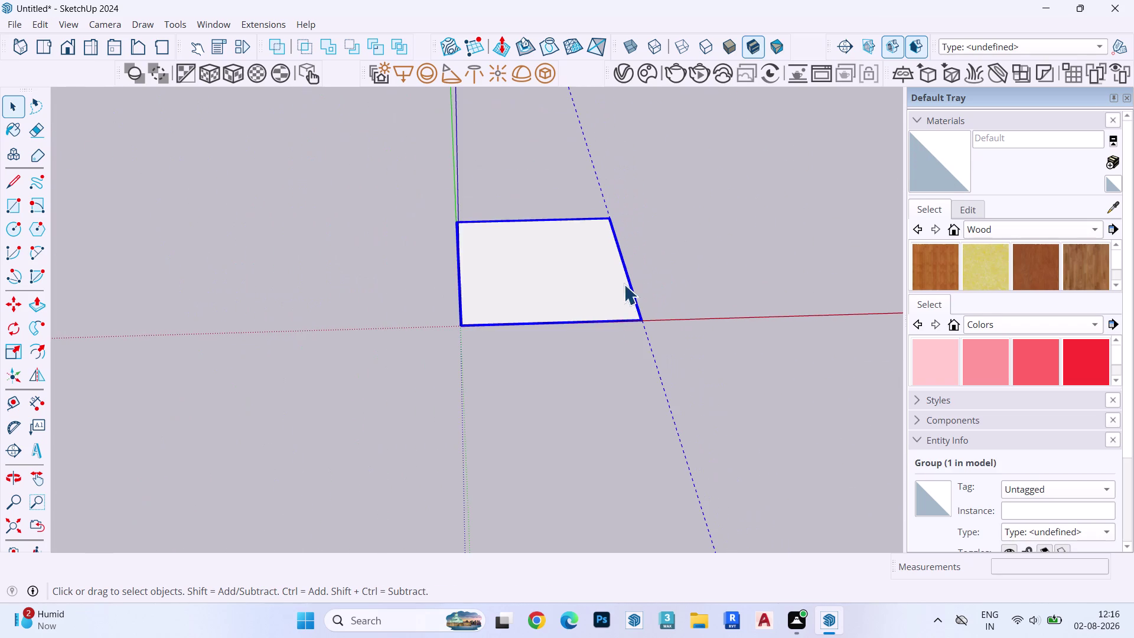
middle_drag(623, 284, 637, 420)
scroll(up, 3)
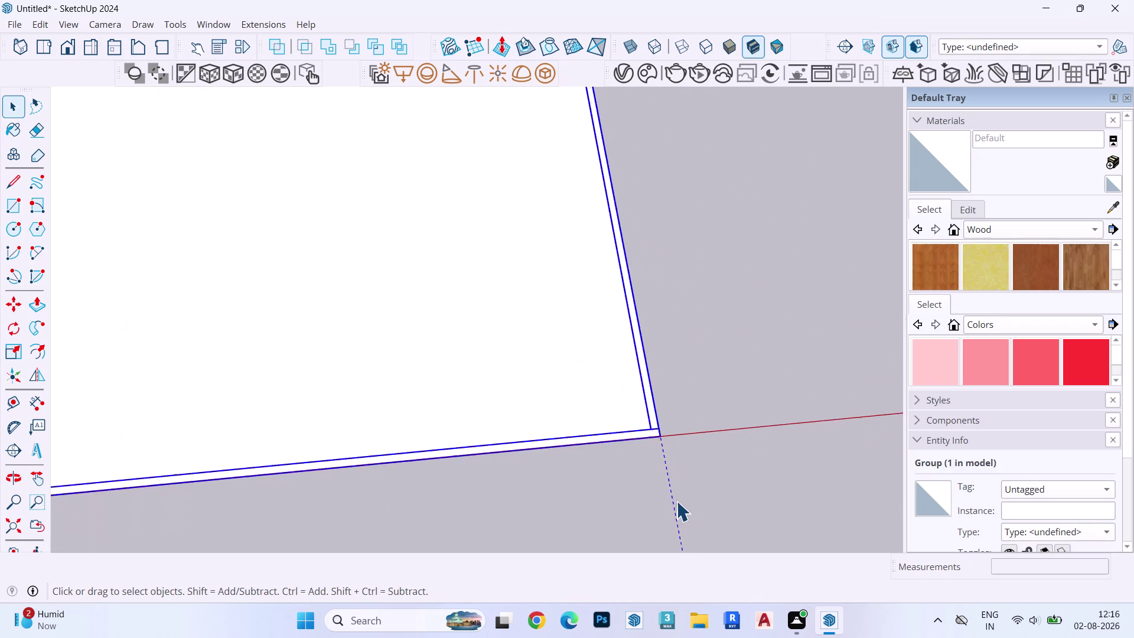
scroll(up, 3)
key(r)
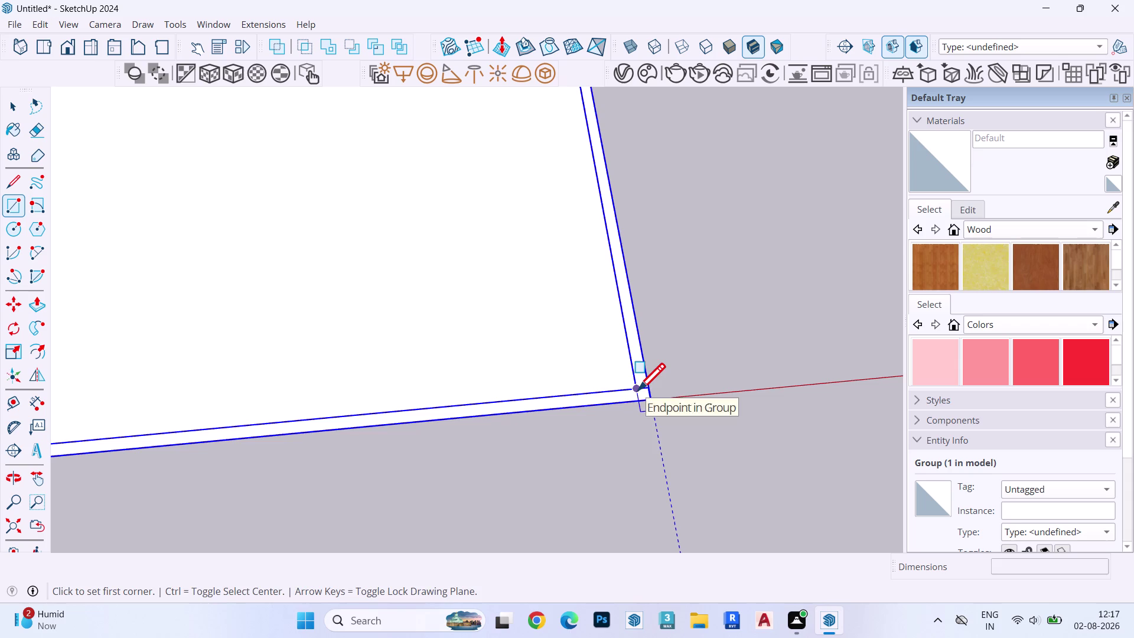
click(638, 389)
scroll(down, 3)
scroll(up, 3)
scroll(down, 3)
scroll(down, 3)
scroll(up, 3)
scroll(down, 3)
scroll(down, 3)
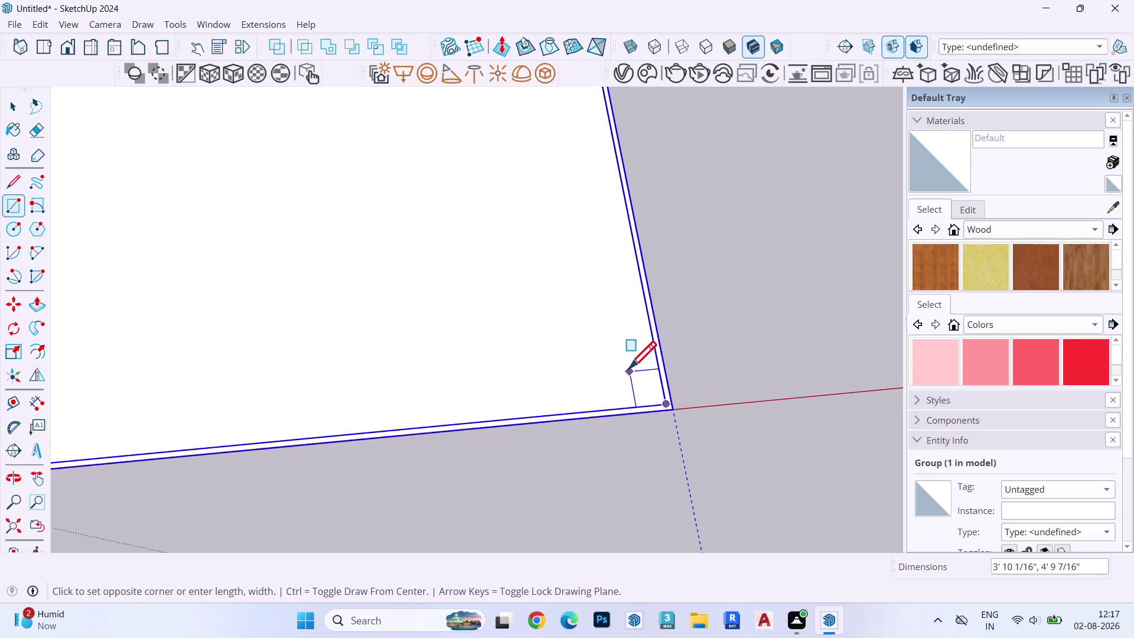
scroll(down, 3)
scroll(up, 3)
scroll(down, 3)
scroll(up, 3)
scroll(down, 3)
scroll(up, 3)
scroll(down, 3)
scroll(up, 3)
scroll(down, 3)
scroll(up, 3)
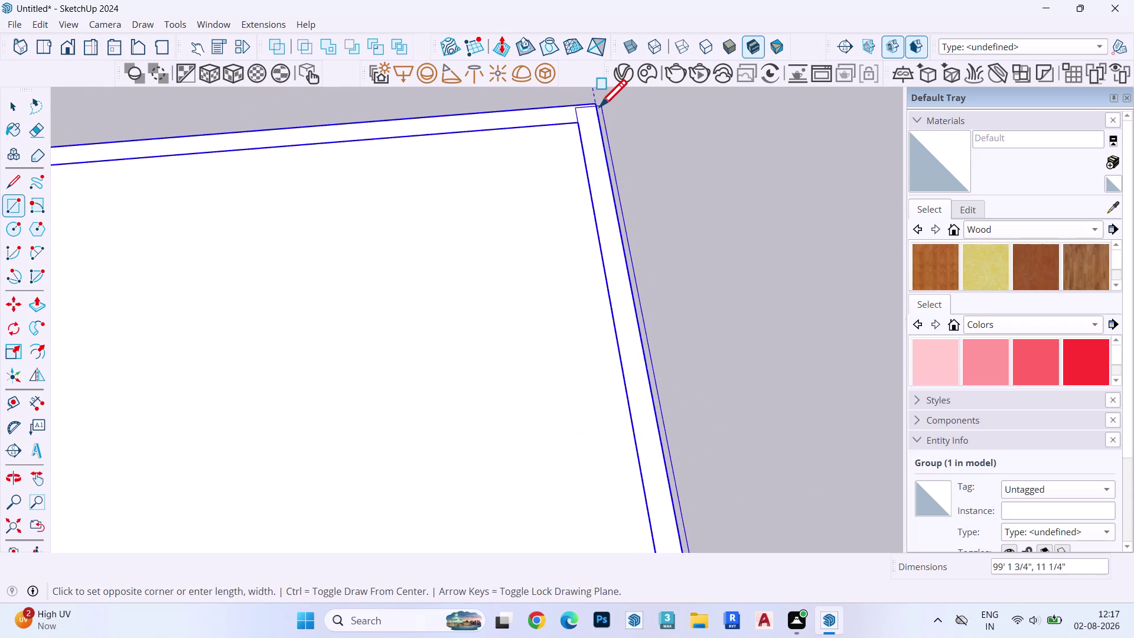
click(595, 104)
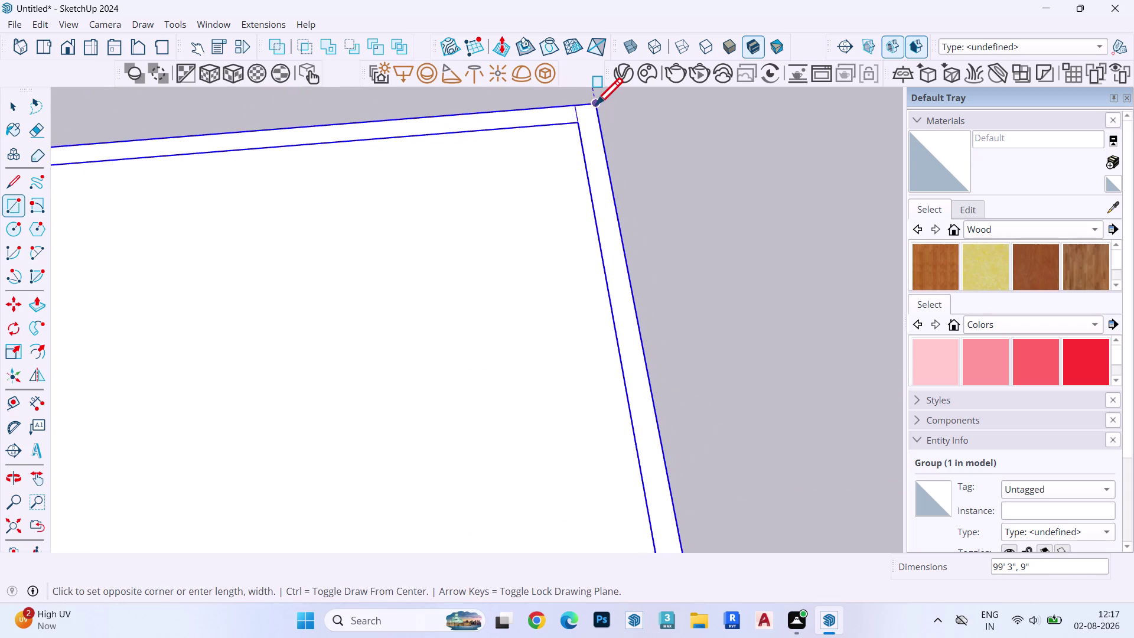
key(space)
Select the new strip face with its edges and group it.
double_click(588, 127)
double_click(589, 124)
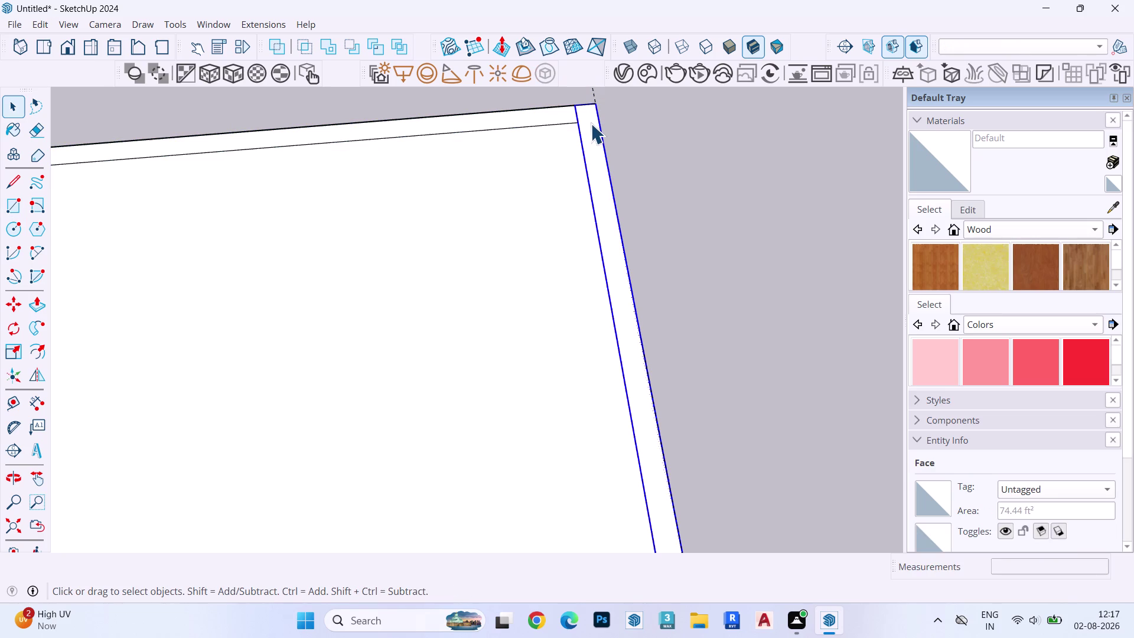
key(ctrl+g)
double_click(589, 122)
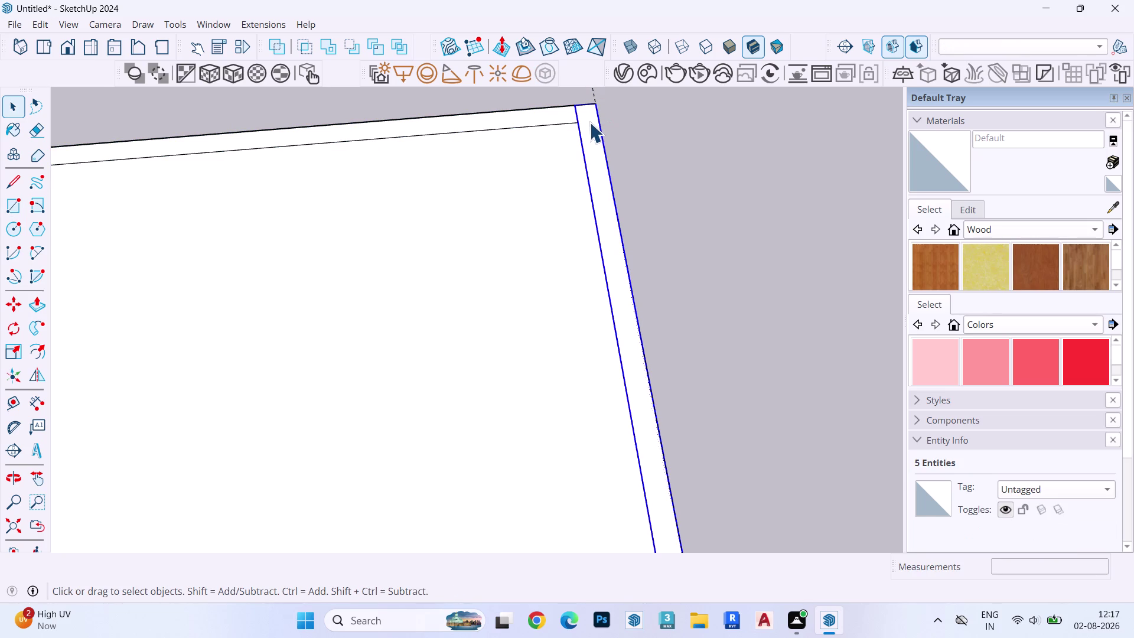
Push/Pull the right-side strip upward into a wall after cancelling a first attempt.
key(p)
click(589, 122)
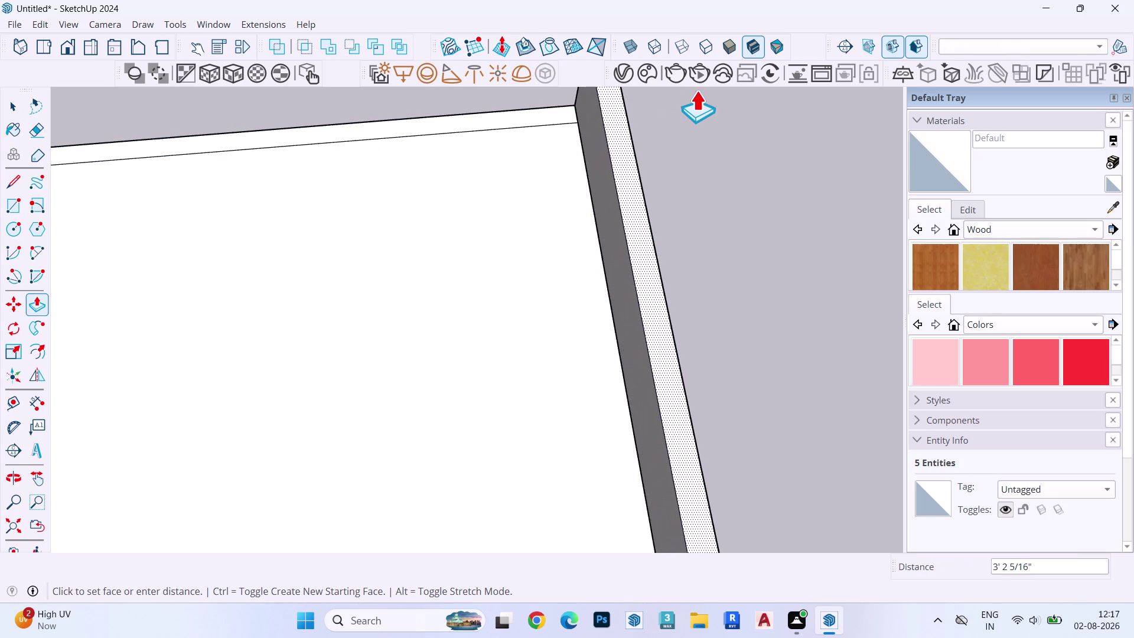
key(space)
key(p)
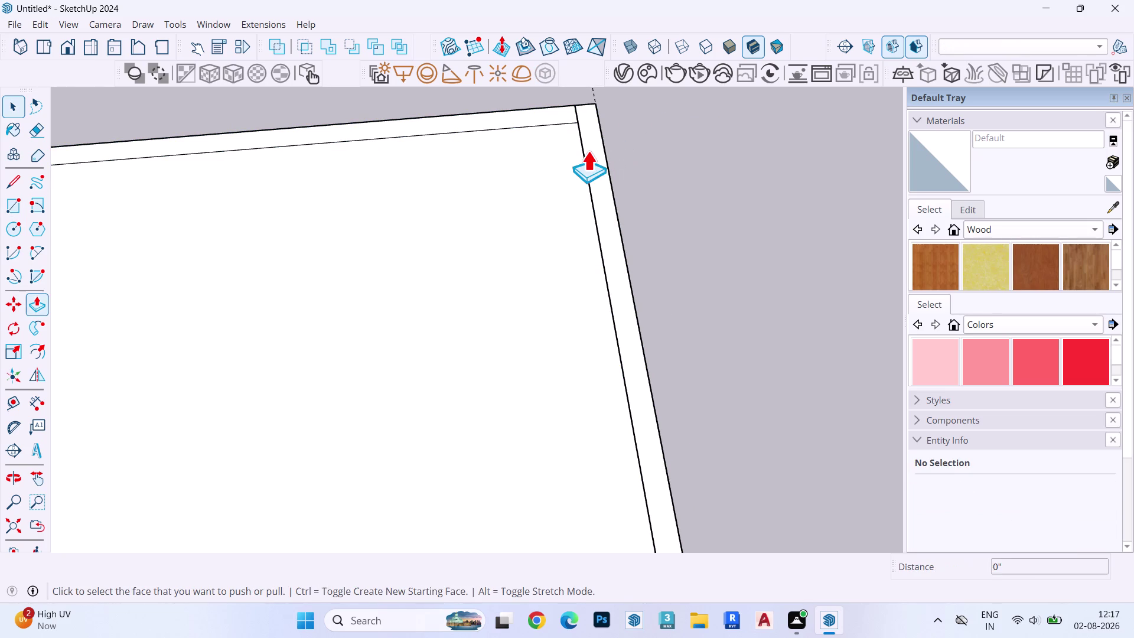
click(598, 155)
click(626, 113)
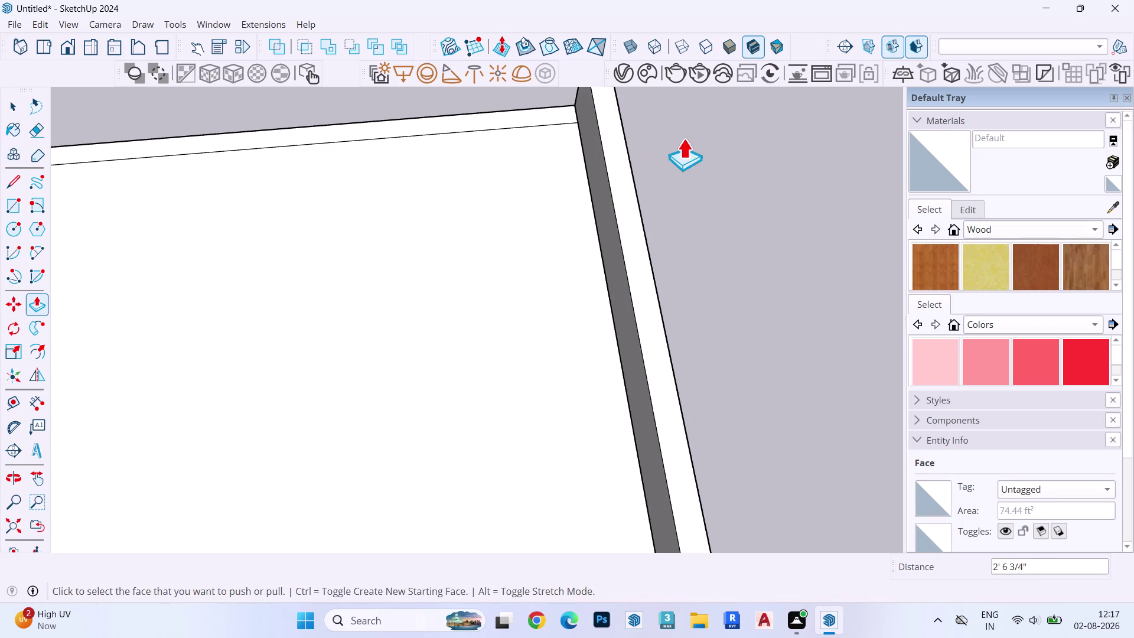
key(space)
Select the whole raised wall and make it a group from the context menu.
triple_click(602, 155)
triple_click(602, 156)
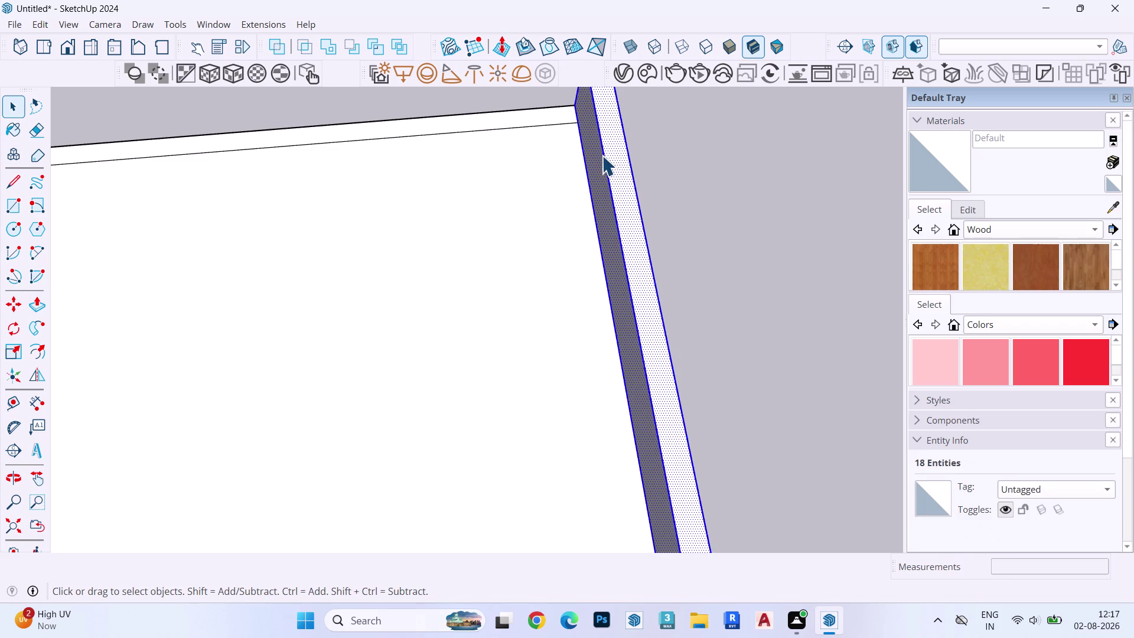
key(ctrl+g)
right_click(598, 154)
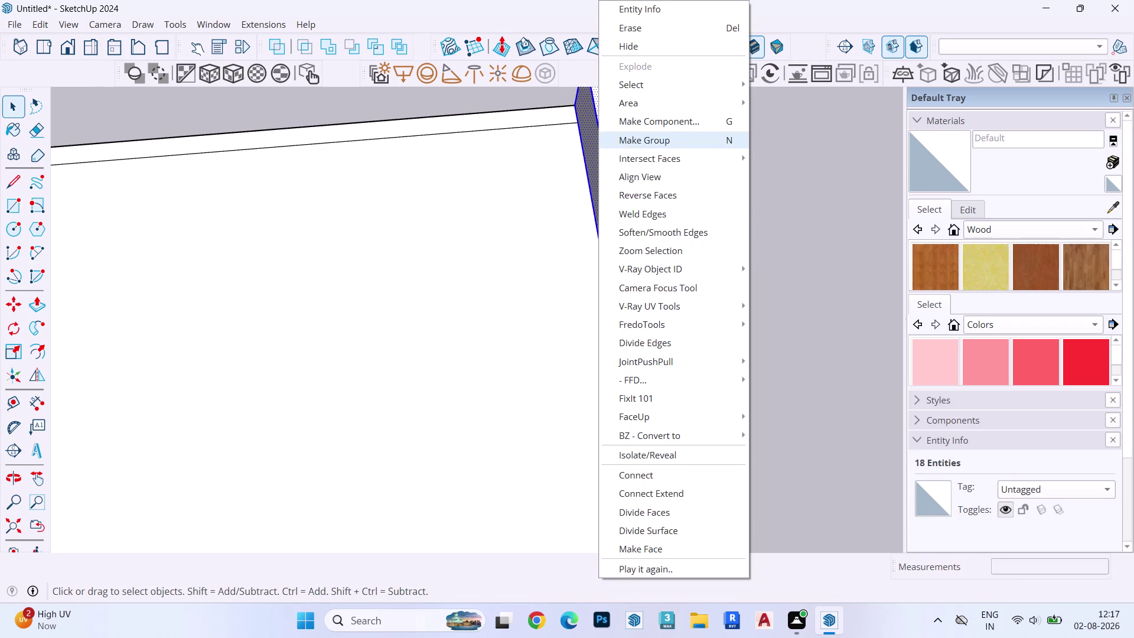
click(504, 167)
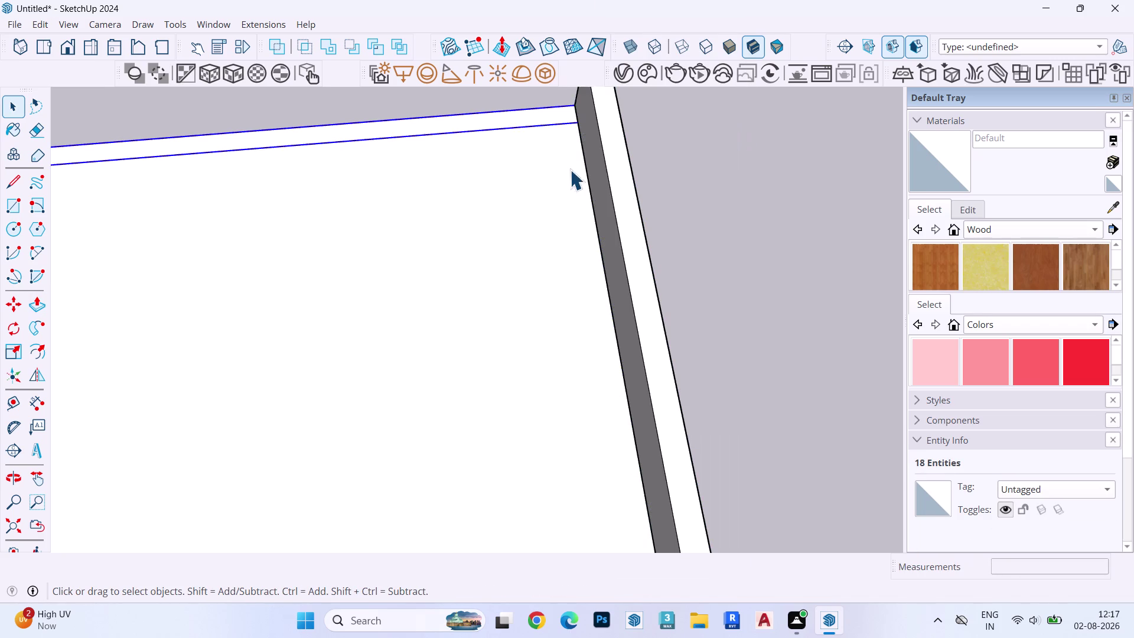
triple_click(602, 163)
double_click(602, 162)
key(n)
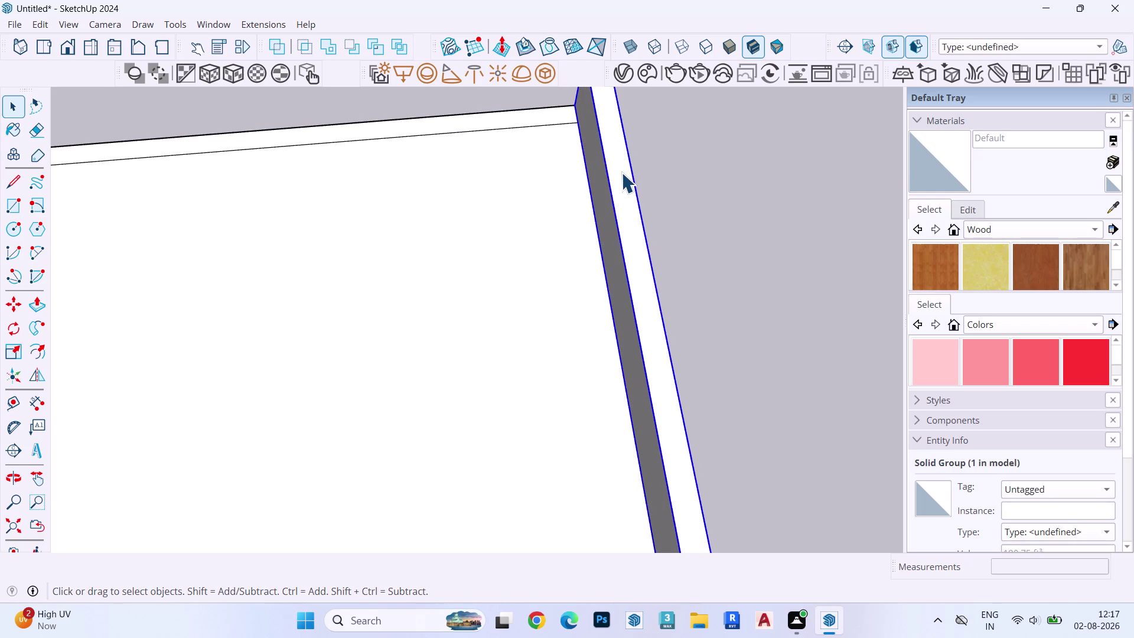
Enter the wall group, undo a trial push/pull, and discard a trial guide line.
double_click(622, 172)
key(p)
click(620, 173)
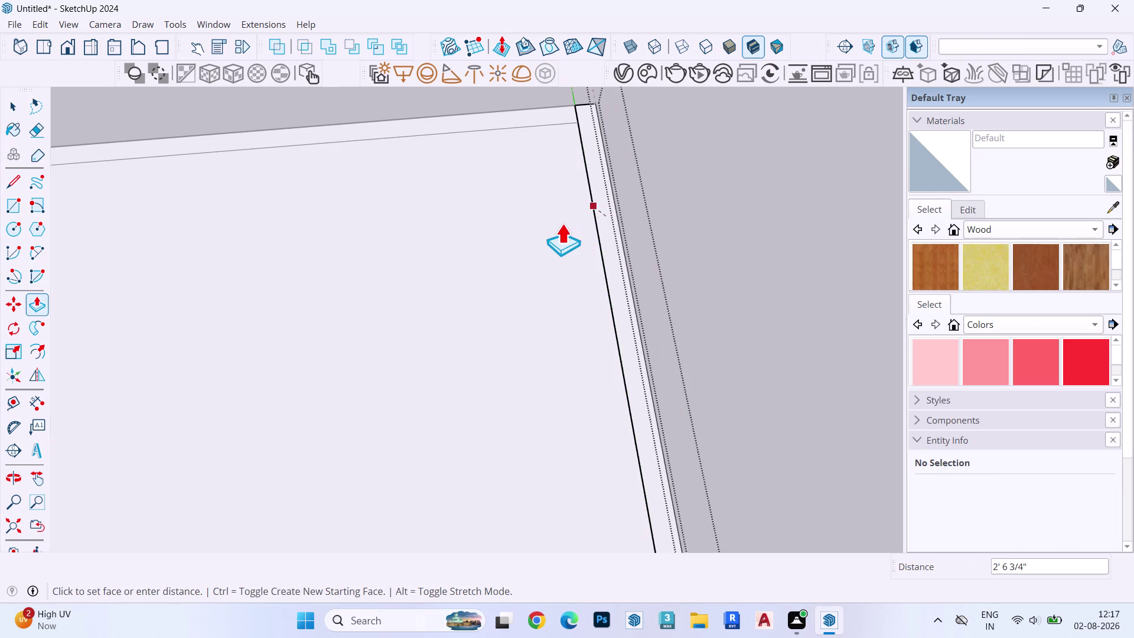
click(560, 224)
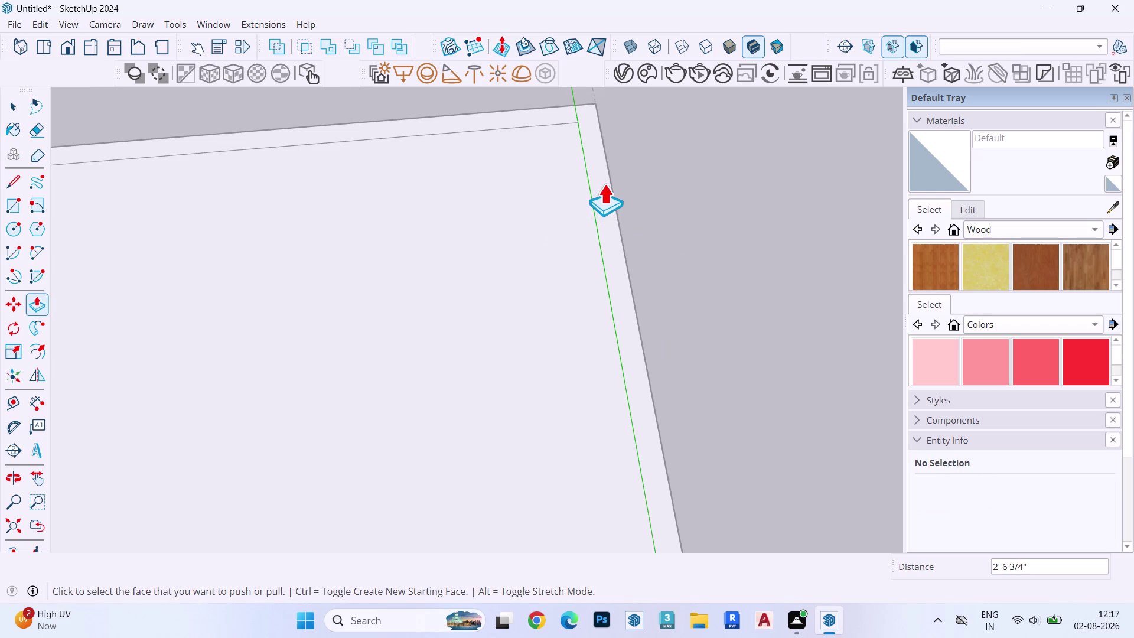
key(ctrl+z)
key(space)
key(t)
click(612, 192)
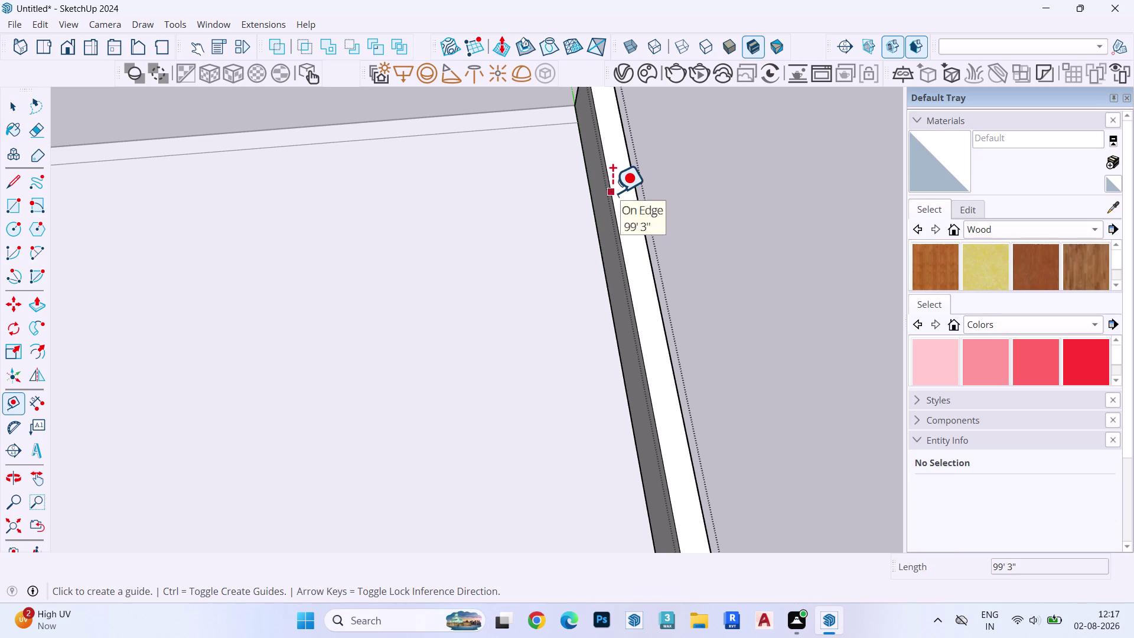
key(Up)
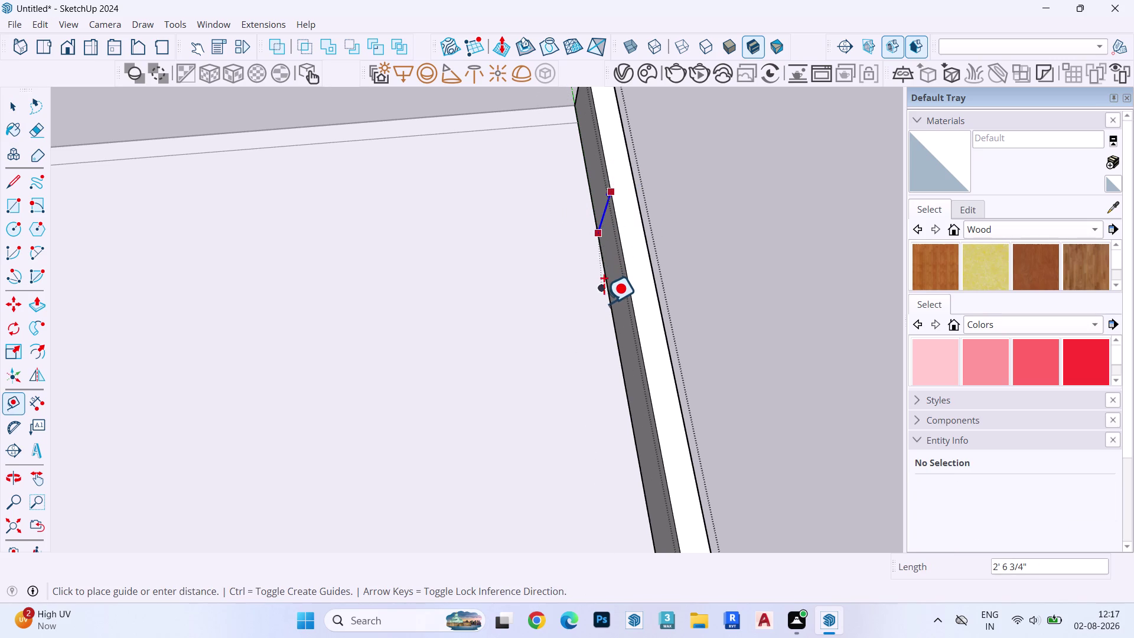
key(space)
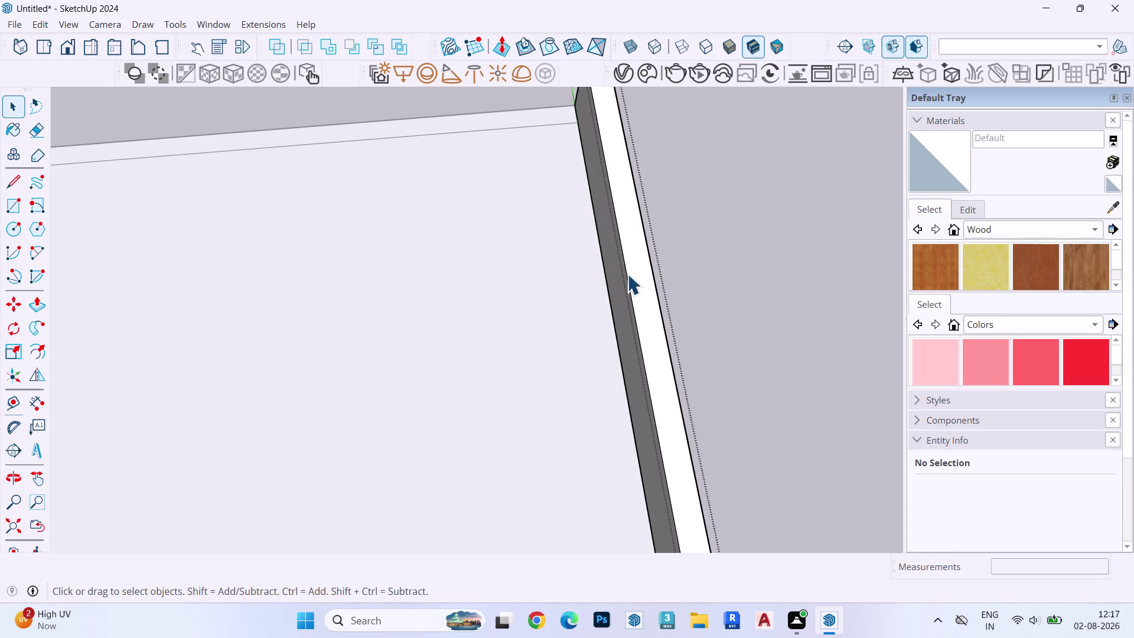
Raise the wall strip's top face to a height of 8'.
click(636, 212)
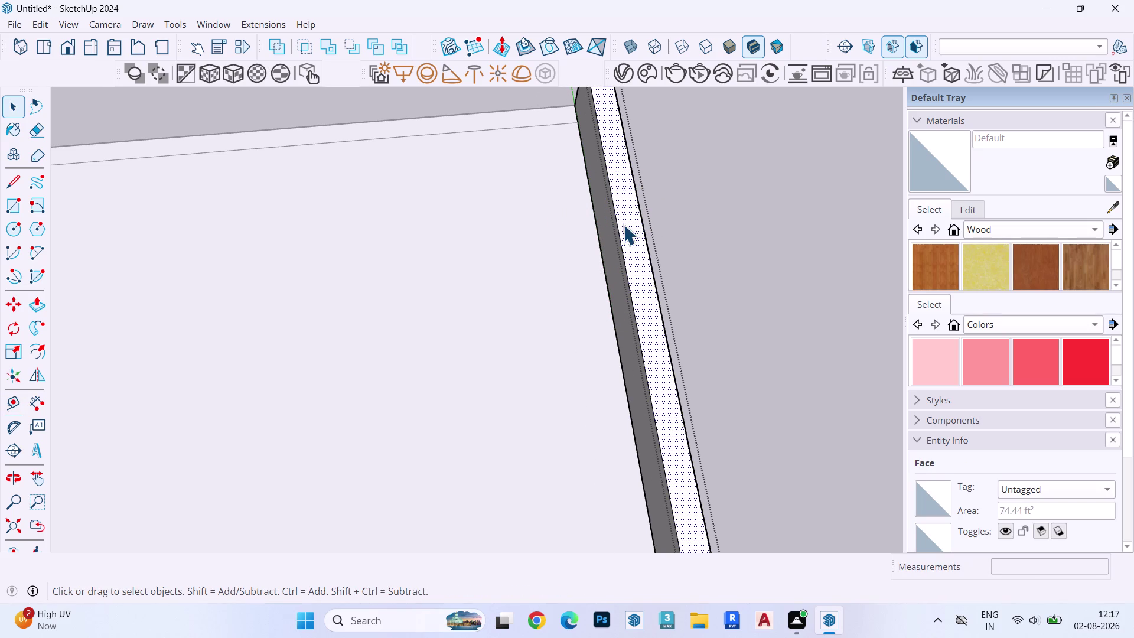
key(p)
click(622, 226)
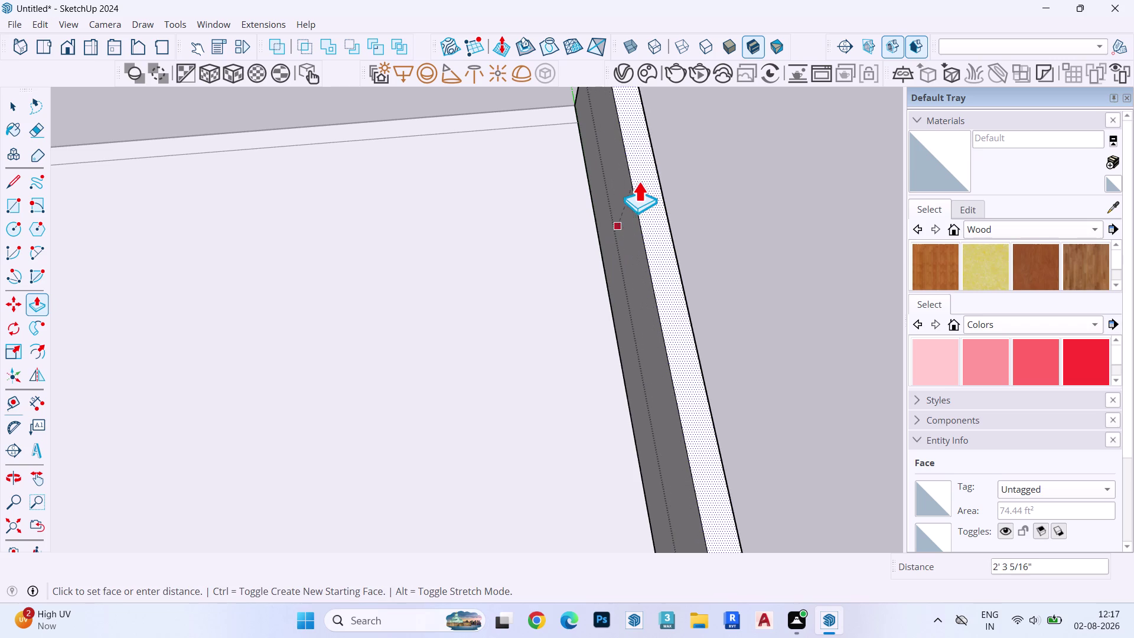
text(8)
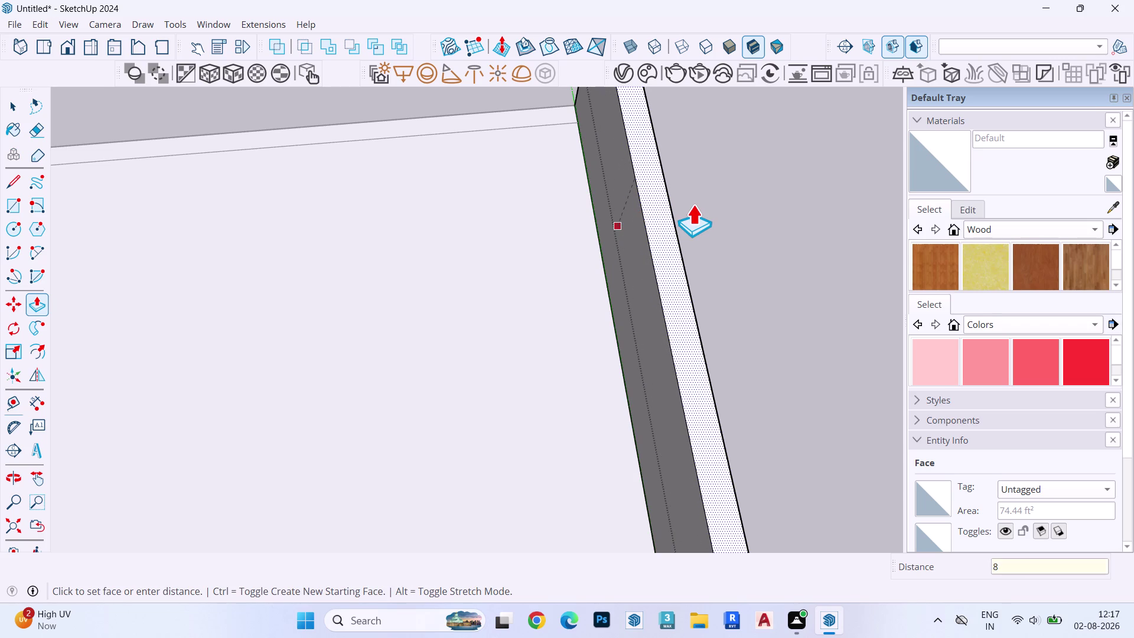
text(')
key(Return)
Start a guide line from the wall's edge, then discard it.
key(space)
key(t)
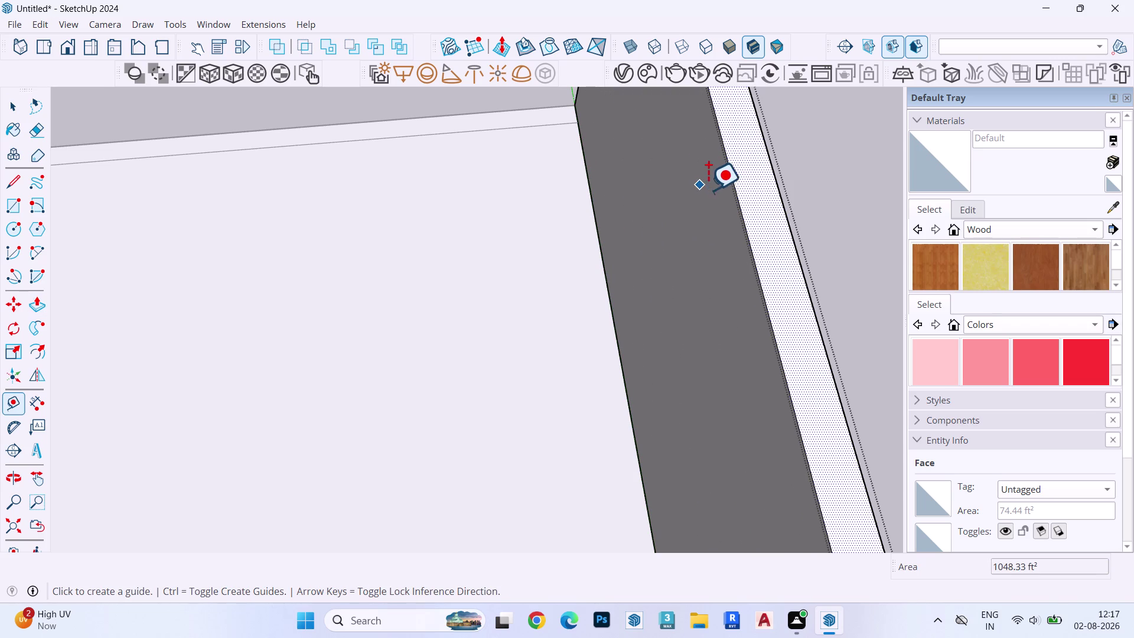
click(731, 186)
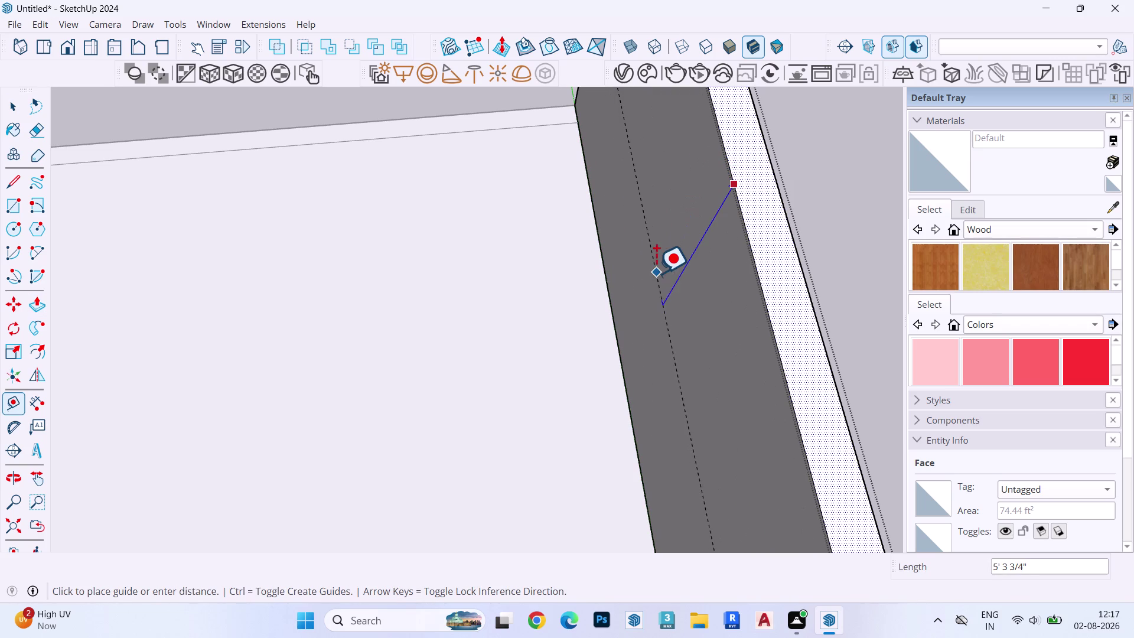
key(Up)
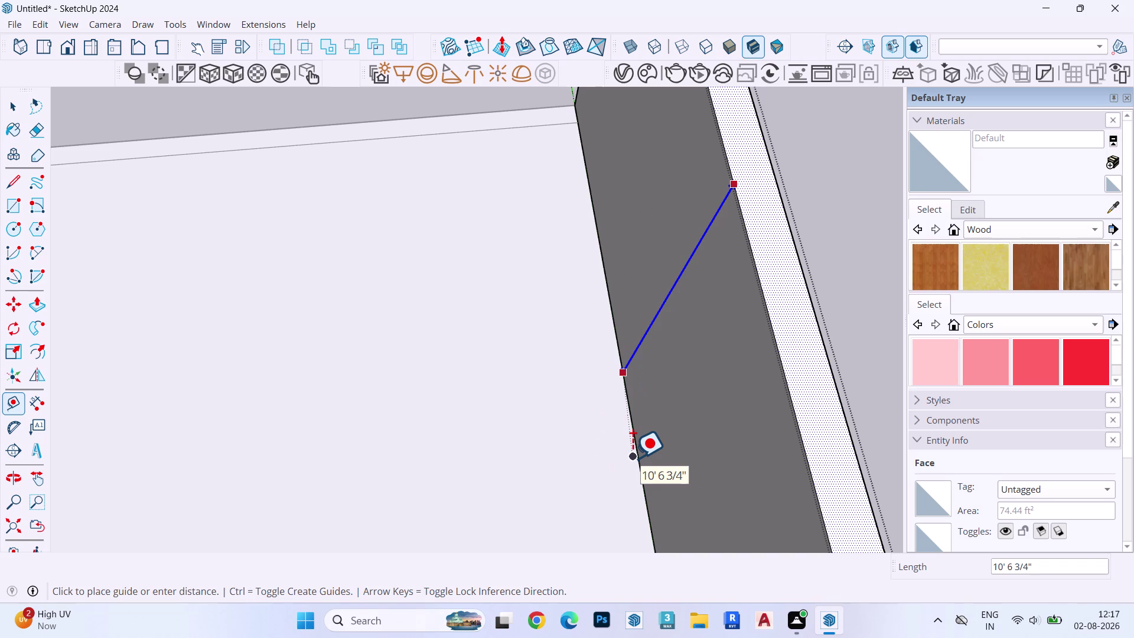
key(space)
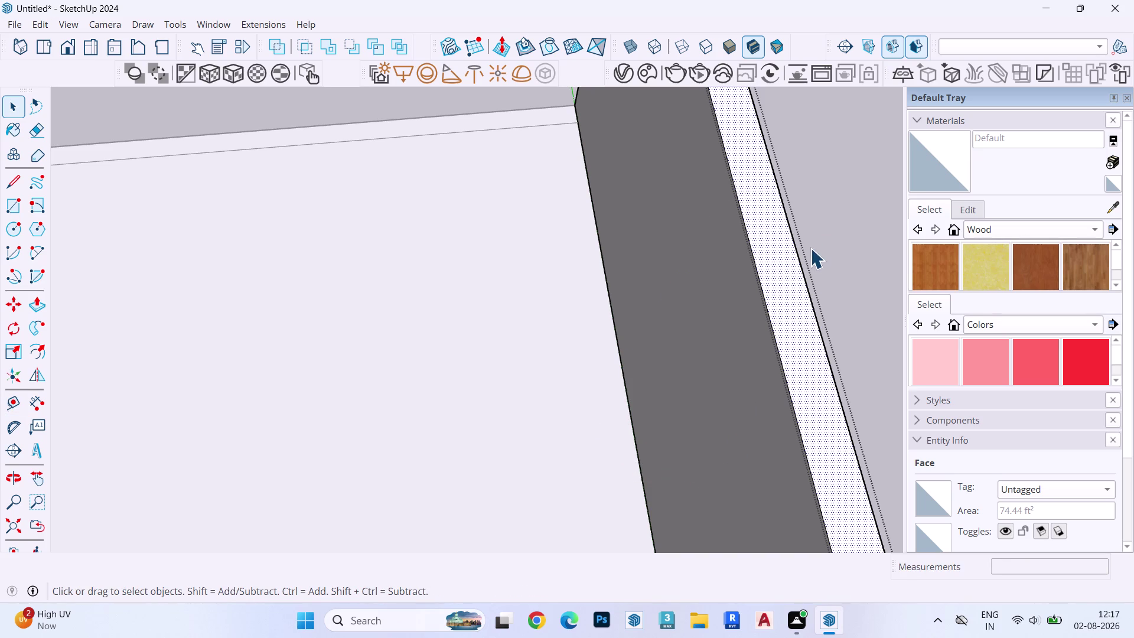
Pull the wall's thin top strip by an entered distance of 6 3/4.
key(p)
click(773, 265)
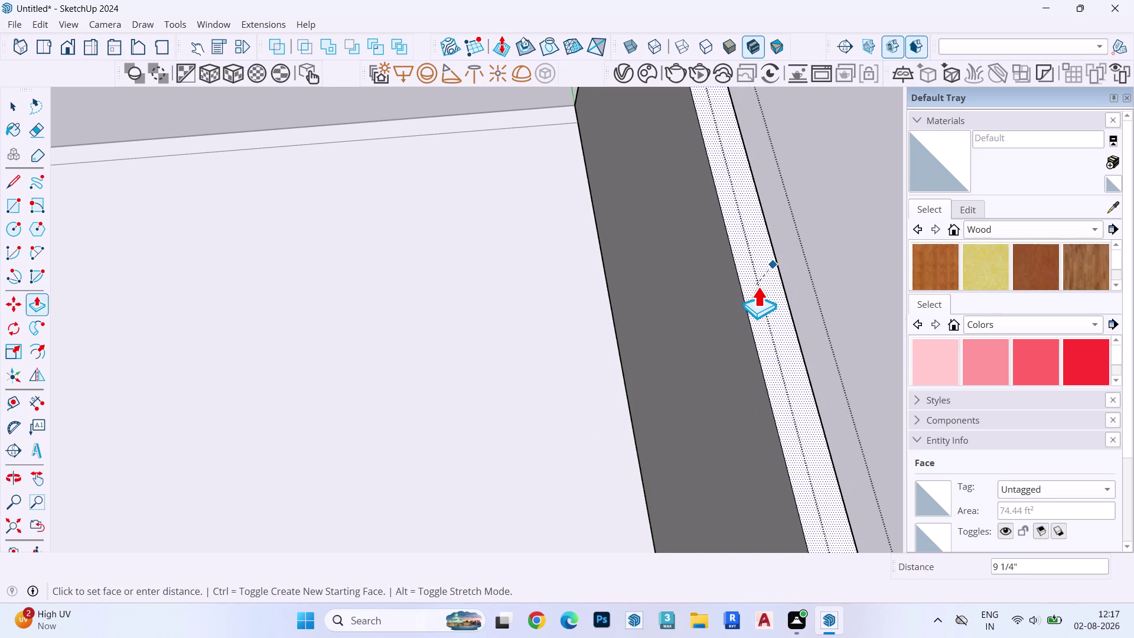
key(6)
key(space)
text(3)
text(/4)
key(Return)
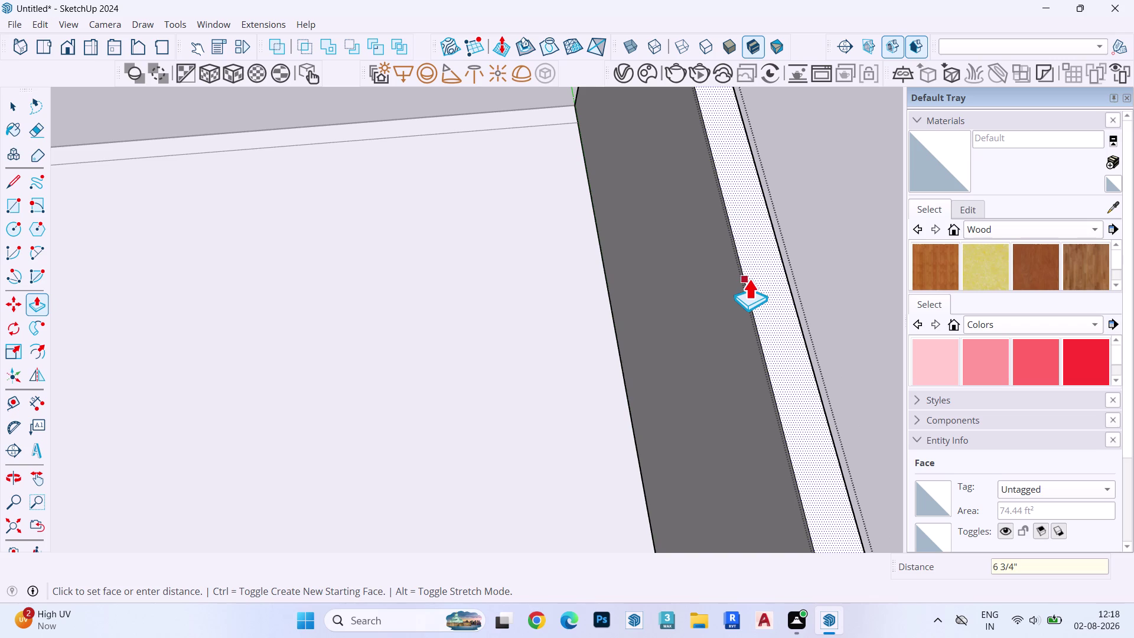
key(Escape)
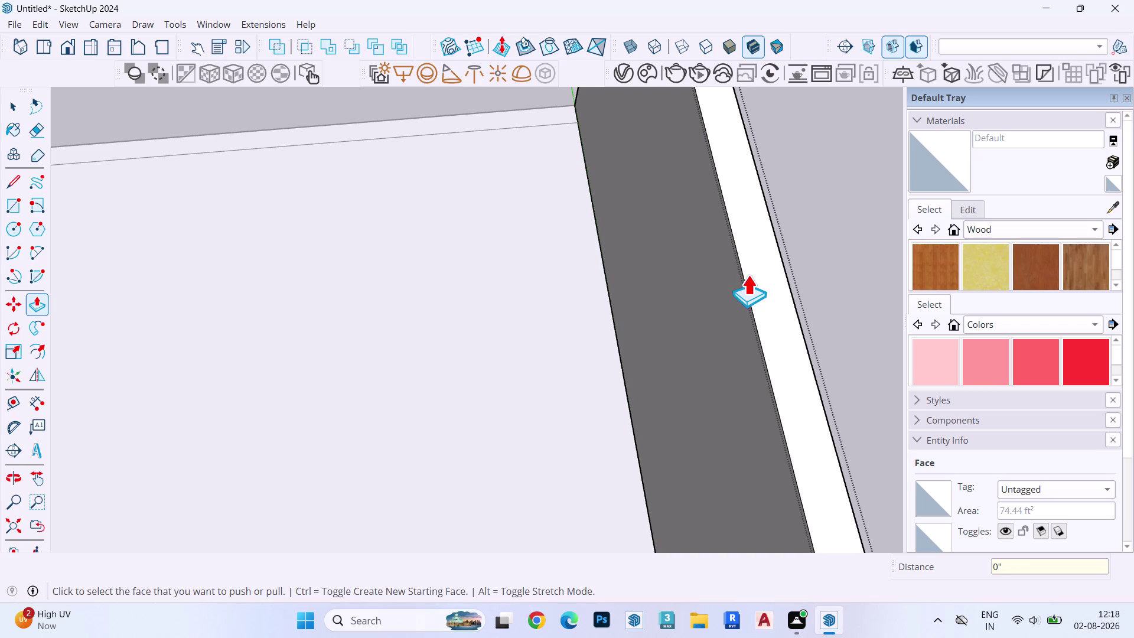
key(space)
Draw a 100' by 9" rectangle from the wall's base corner along the slab edge.
scroll(down, 3)
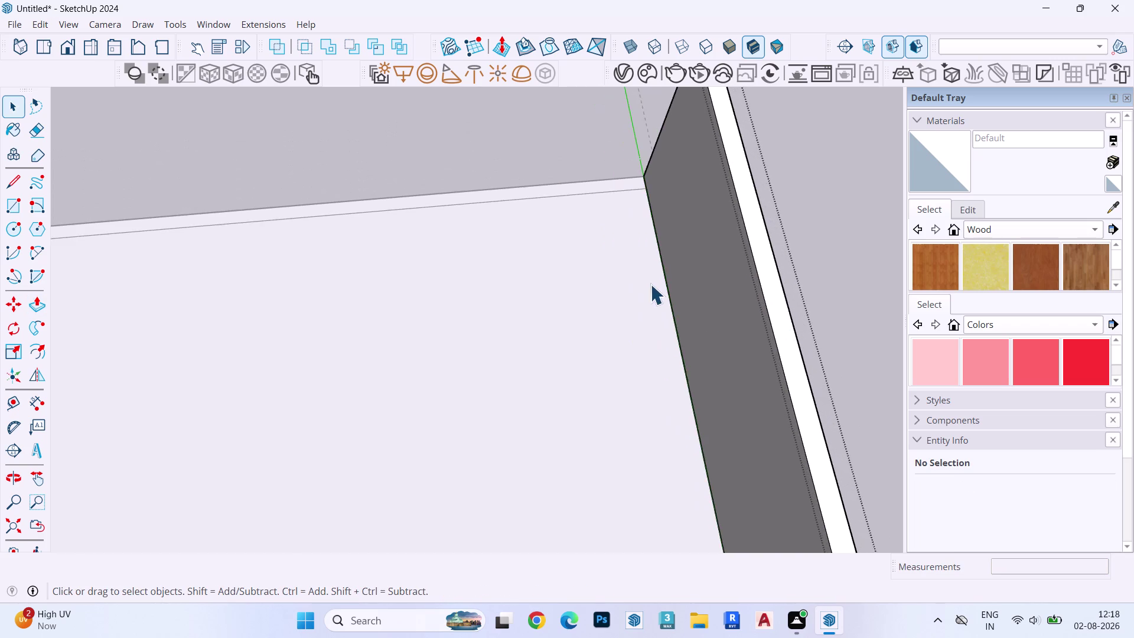
scroll(down, 3)
scroll(up, 3)
scroll(down, 3)
scroll(up, 3)
scroll(down, 3)
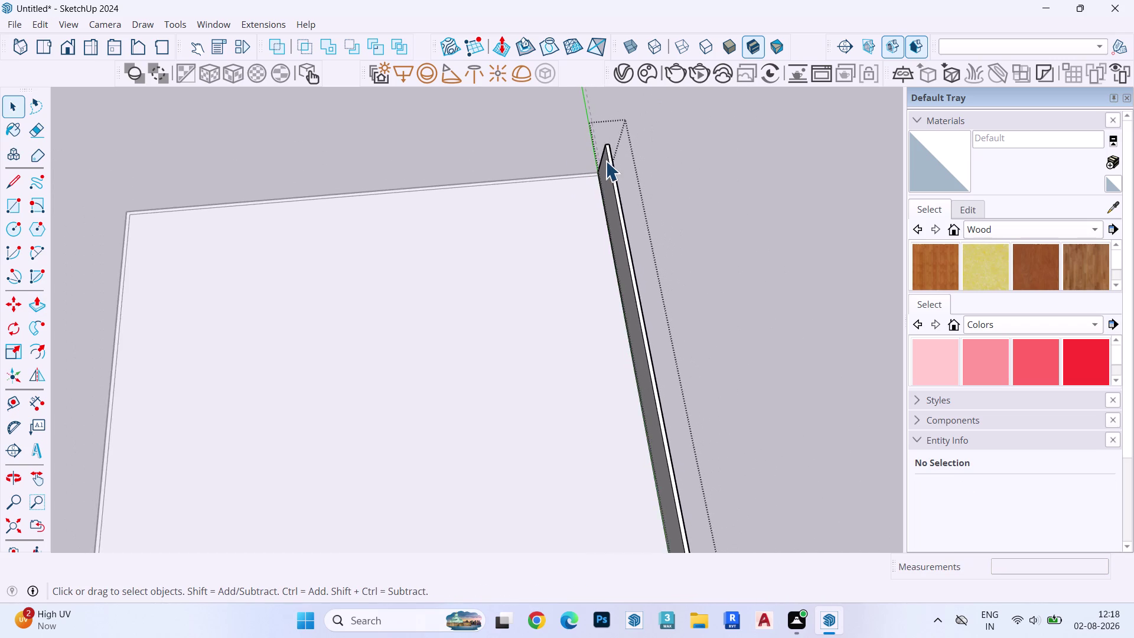
scroll(down, 3)
scroll(down, 3)
scroll(down, 3)
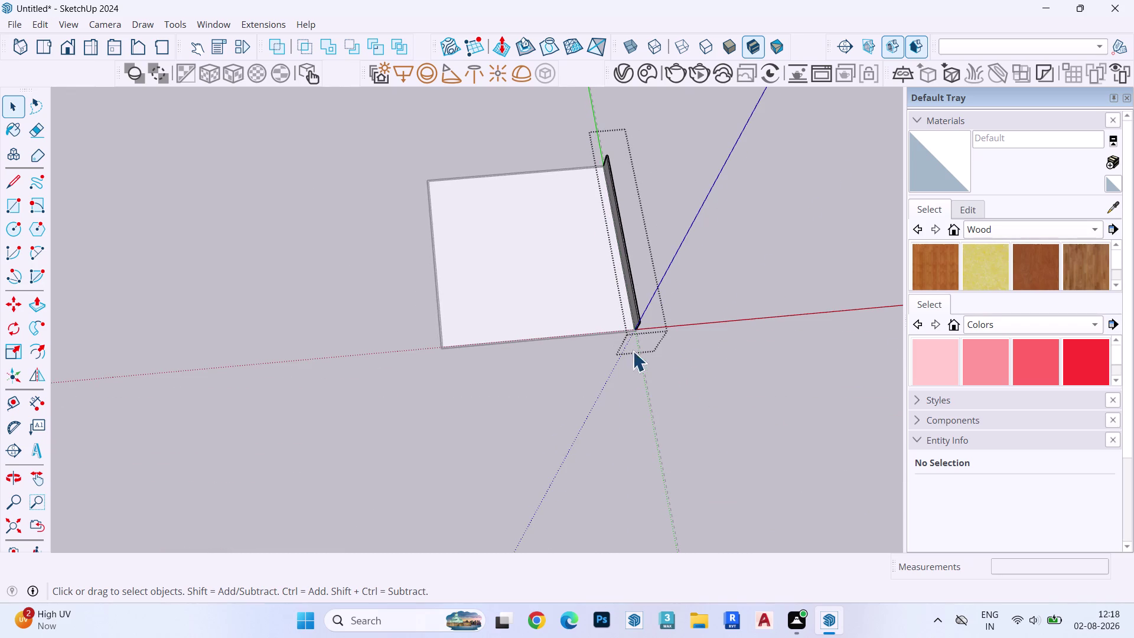
scroll(up, 3)
scroll(down, 3)
scroll(up, 3)
key(Escape)
key(Escape)
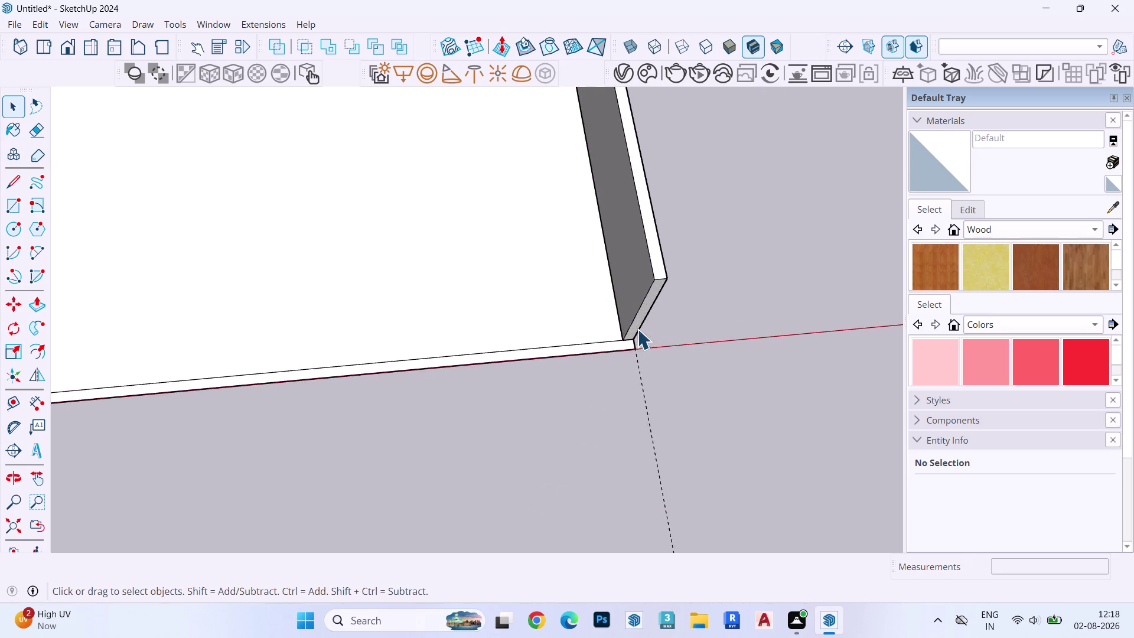
scroll(up, 3)
key(Escape)
middle_drag(637, 327, 870, 345)
scroll(up, 3)
key(r)
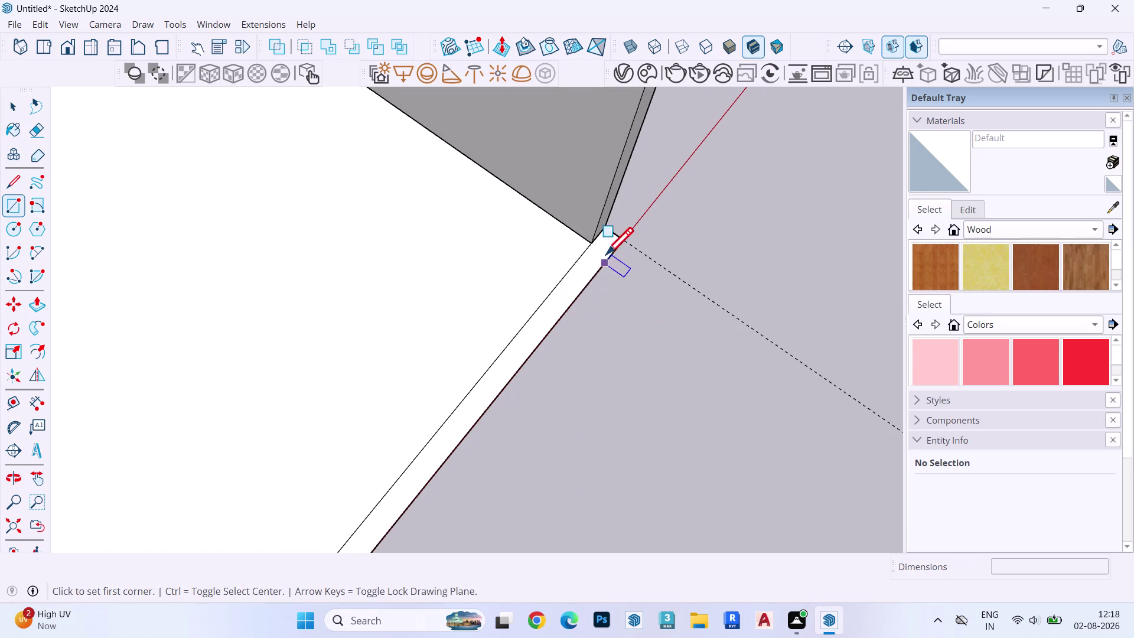
click(606, 230)
scroll(down, 3)
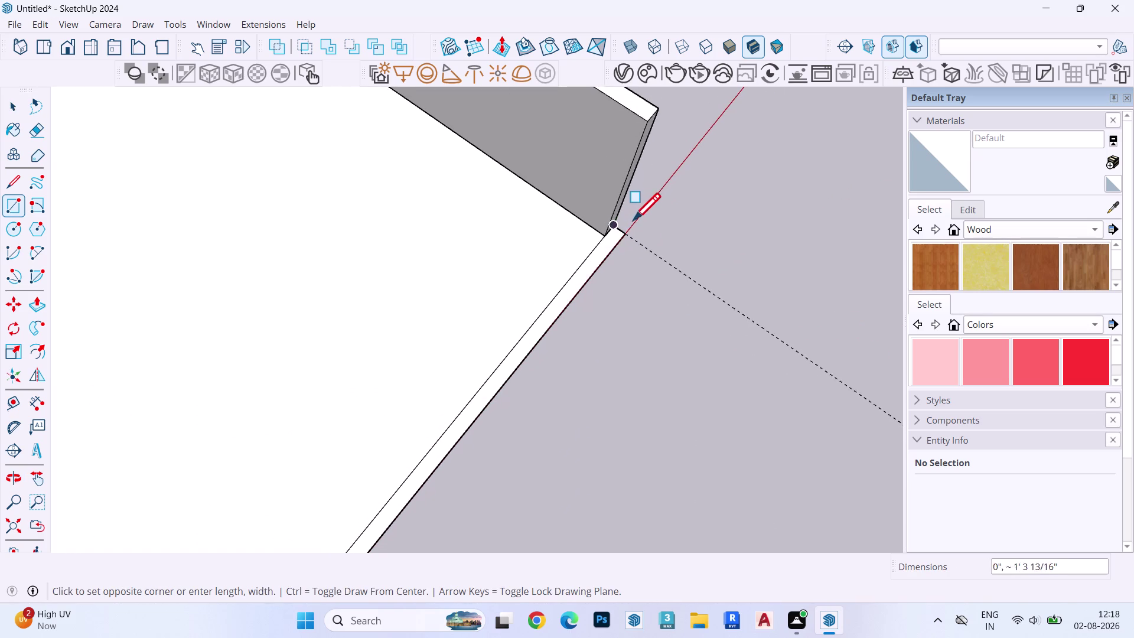
scroll(down, 3)
scroll(up, 3)
scroll(down, 3)
scroll(down, 3)
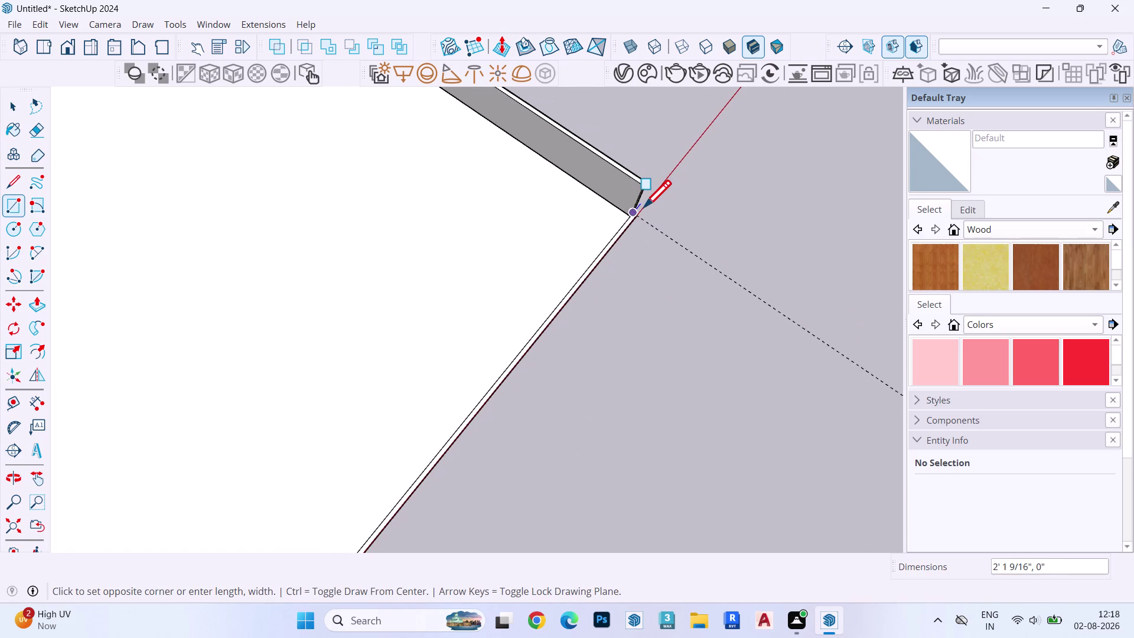
scroll(up, 3)
scroll(down, 3)
scroll(up, 3)
scroll(down, 3)
scroll(up, 3)
scroll(up, 3)
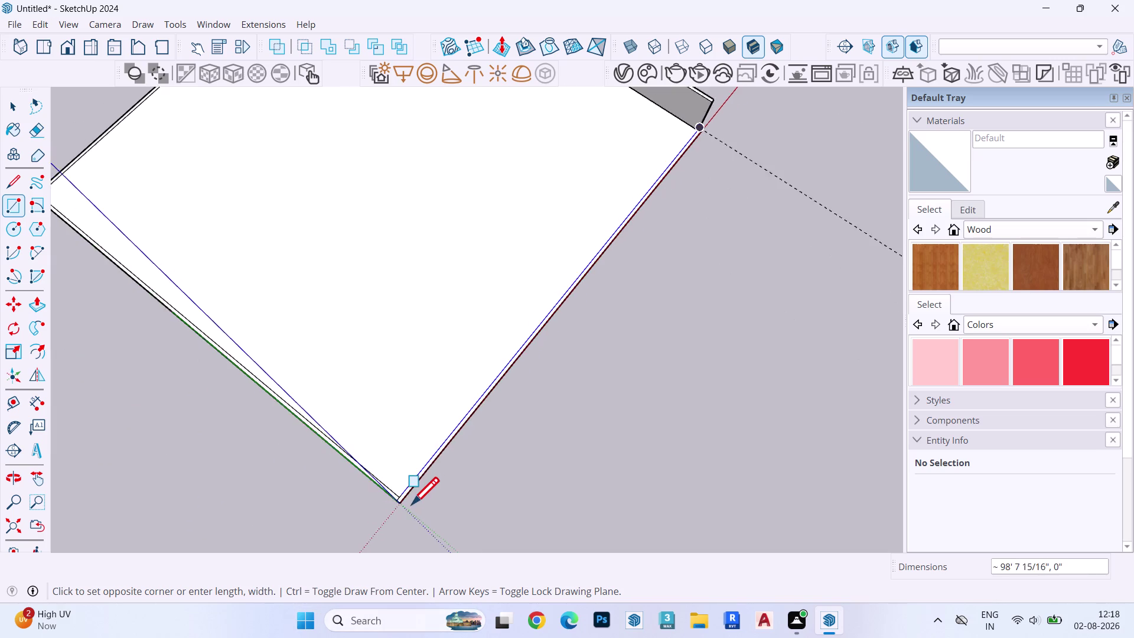
scroll(up, 3)
scroll(down, 3)
scroll(up, 3)
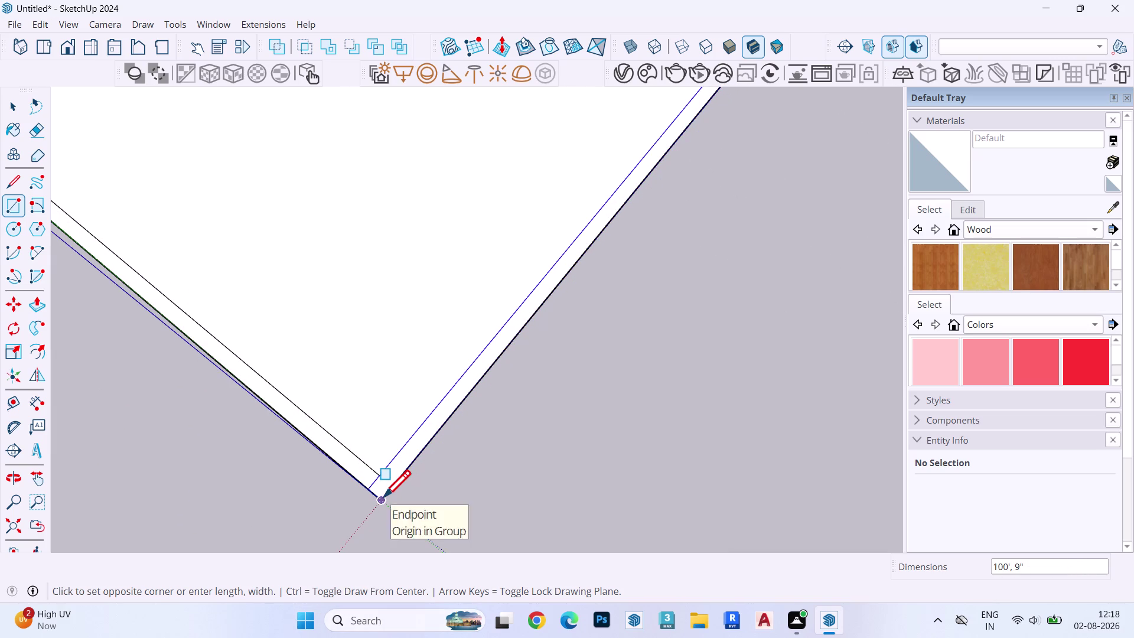
click(383, 497)
Bring the wall back into view and select the small strip face.
scroll(down, 3)
scroll(up, 3)
scroll(down, 3)
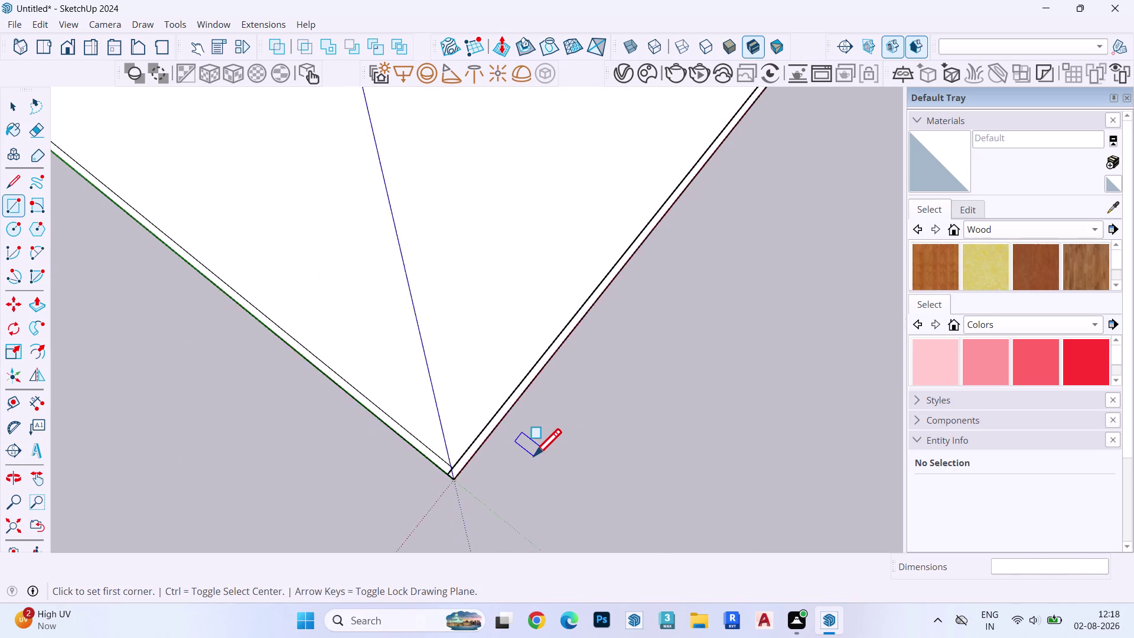
scroll(down, 3)
scroll(up, 3)
scroll(down, 3)
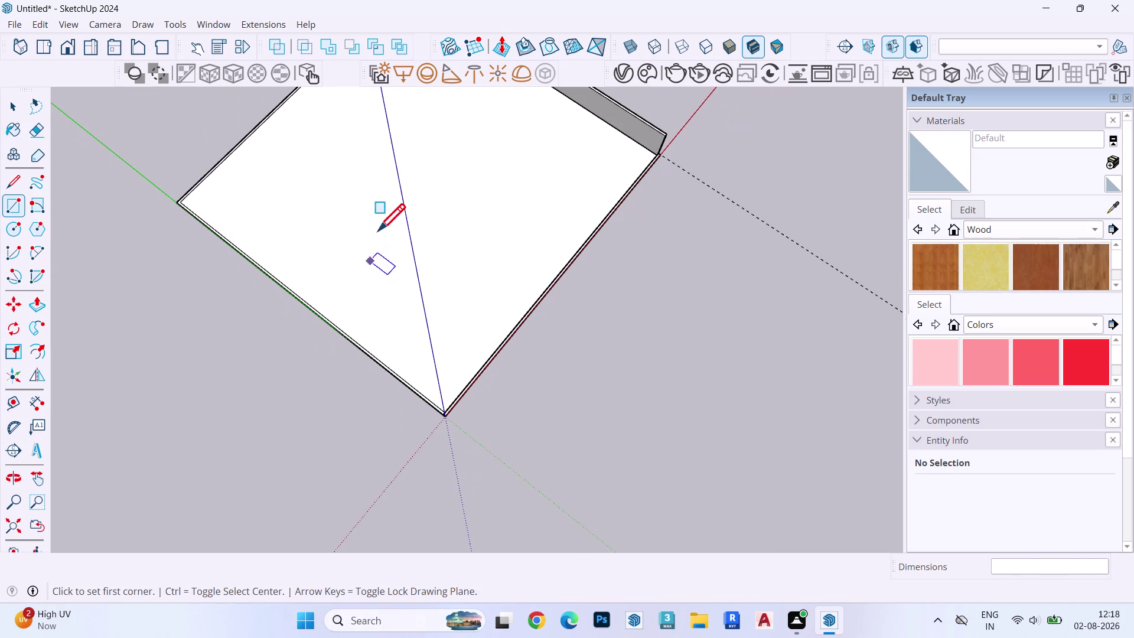
middle_drag(486, 312, 849, 338)
scroll(up, 3)
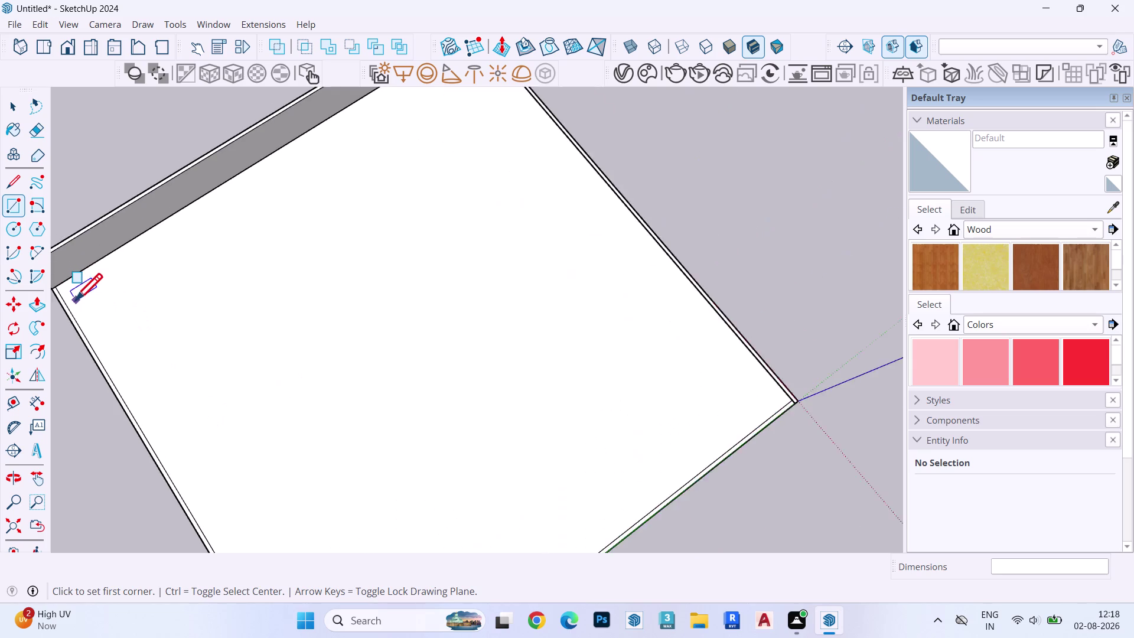
middle_drag(119, 283, 359, 155)
scroll(down, 3)
scroll(up, 3)
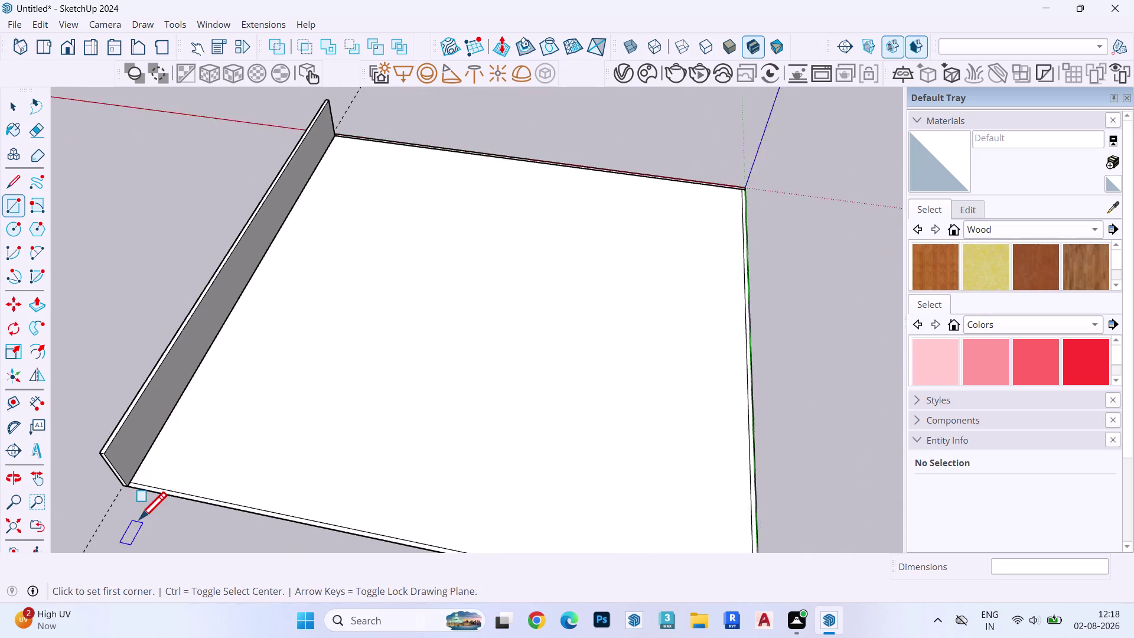
scroll(down, 3)
scroll(up, 3)
scroll(down, 3)
scroll(up, 3)
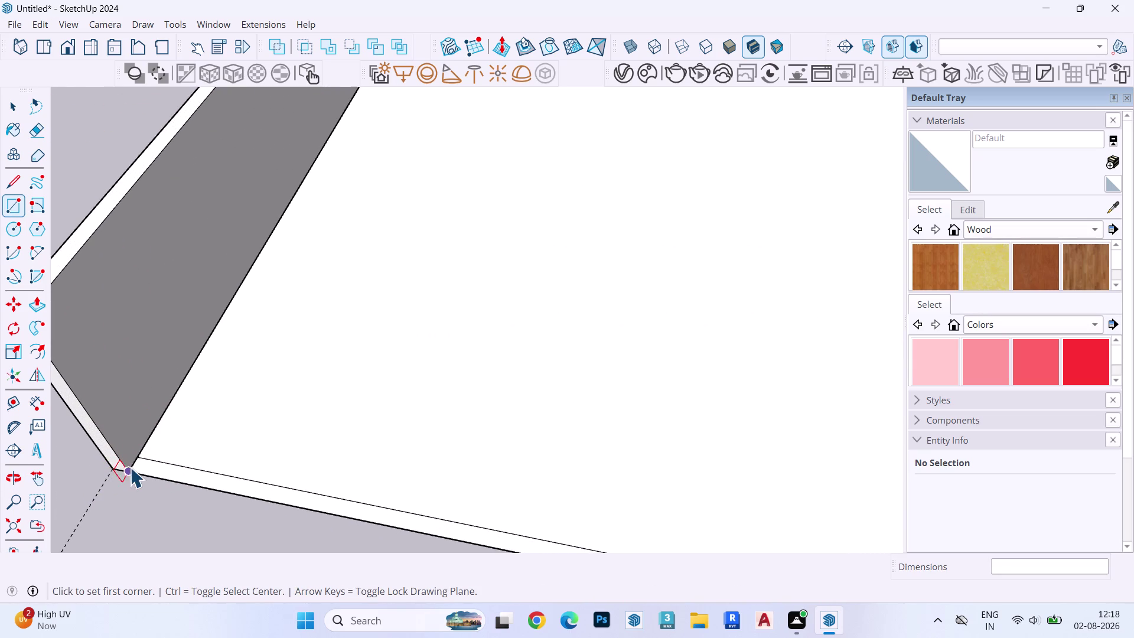
key(space)
double_click(113, 457)
click(110, 456)
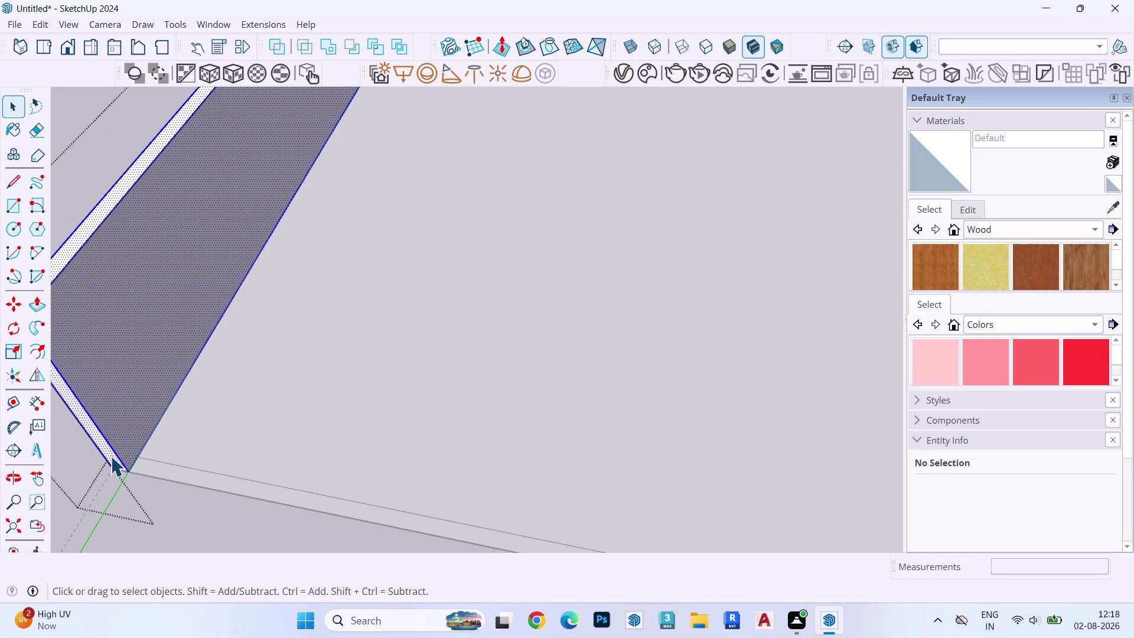
click(110, 454)
Move the thin front strip so its corner meets the left wall corner.
double_click(110, 450)
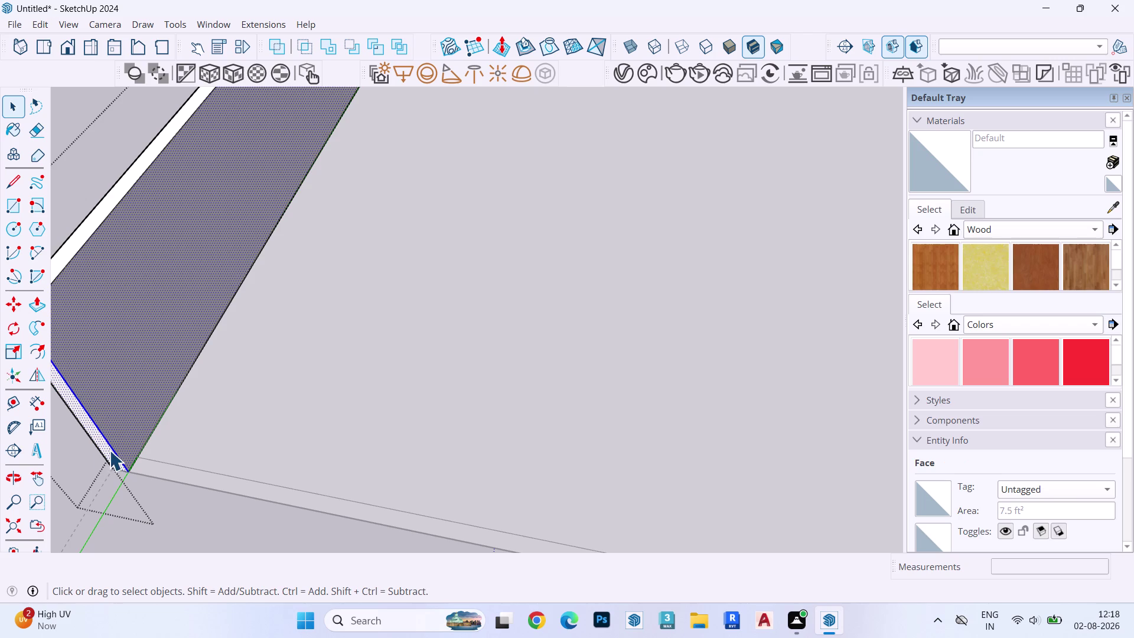
double_click(103, 447)
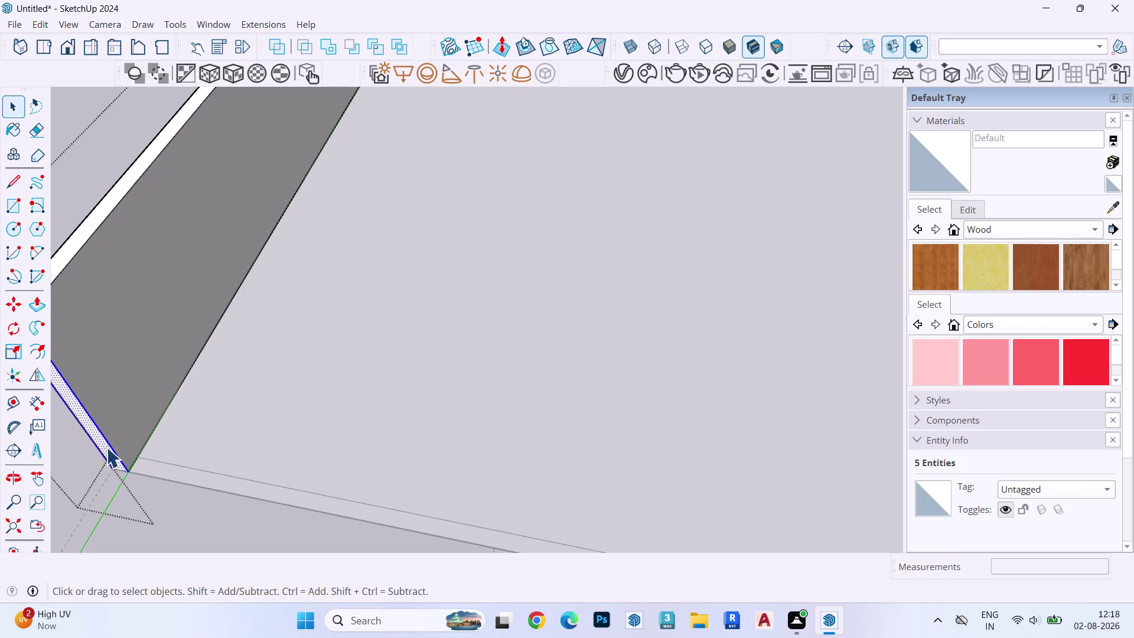
key(m)
click(130, 472)
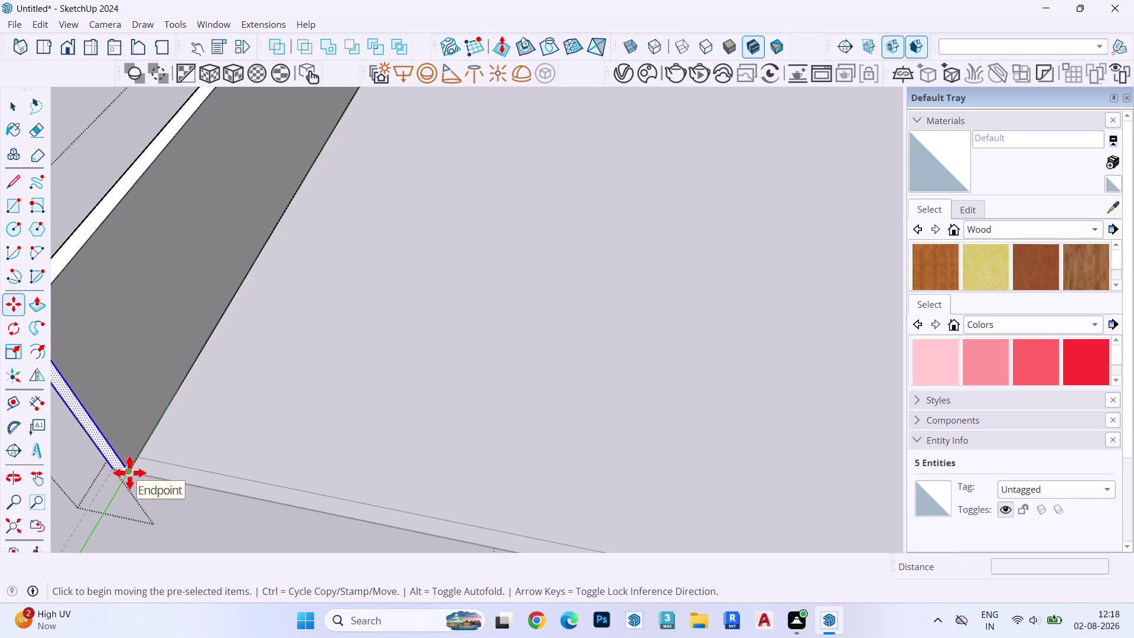
click(140, 458)
key(space)
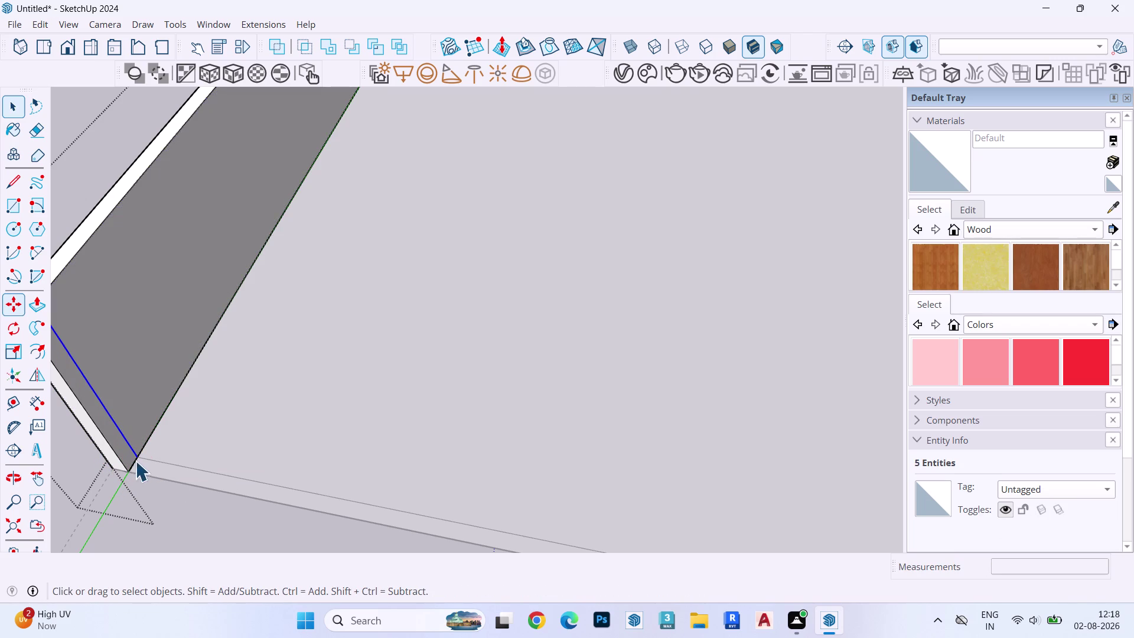
Pull the front strip's end face about 99'3" to the far slab edge.
click(121, 449)
key(p)
click(122, 449)
scroll(down, 3)
scroll(up, 3)
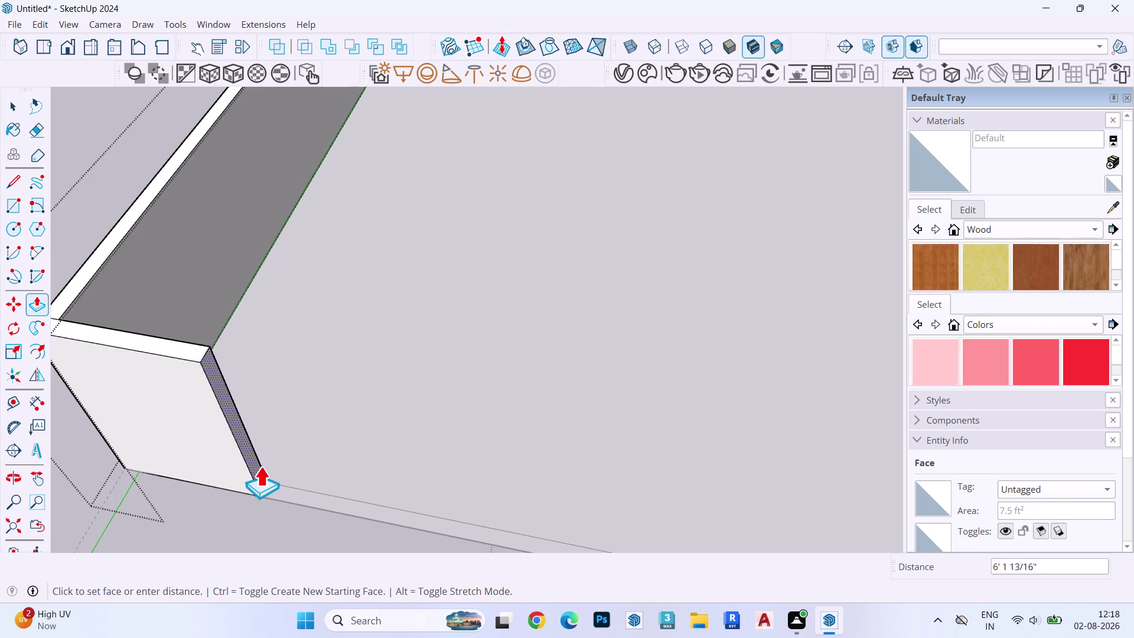
scroll(down, 3)
scroll(up, 3)
scroll(down, 3)
scroll(up, 3)
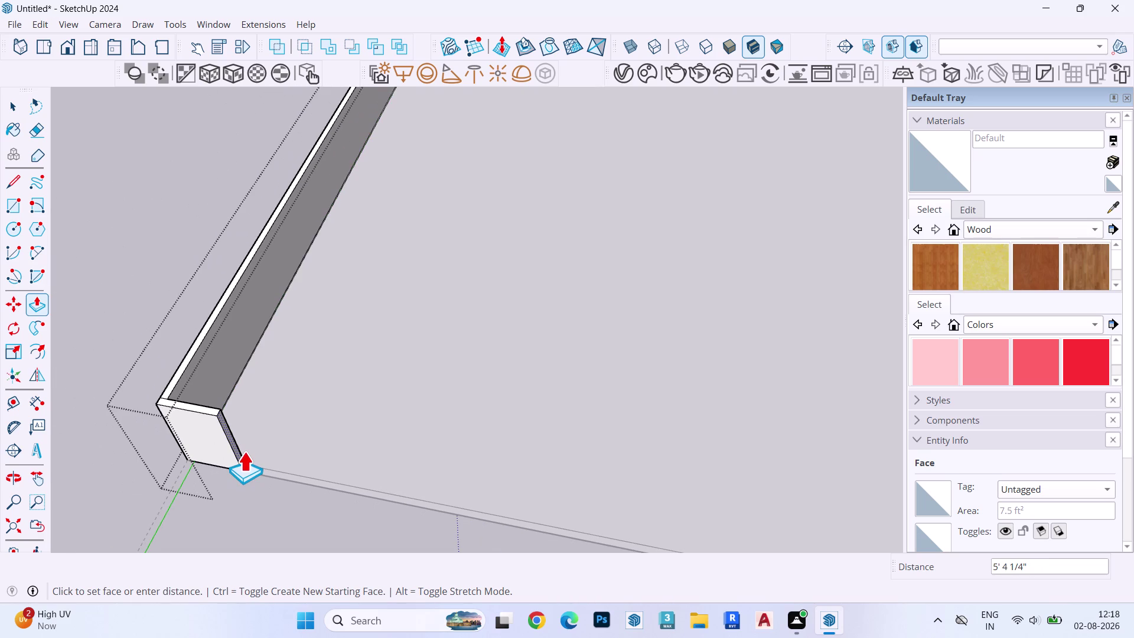
scroll(down, 3)
scroll(up, 3)
scroll(down, 3)
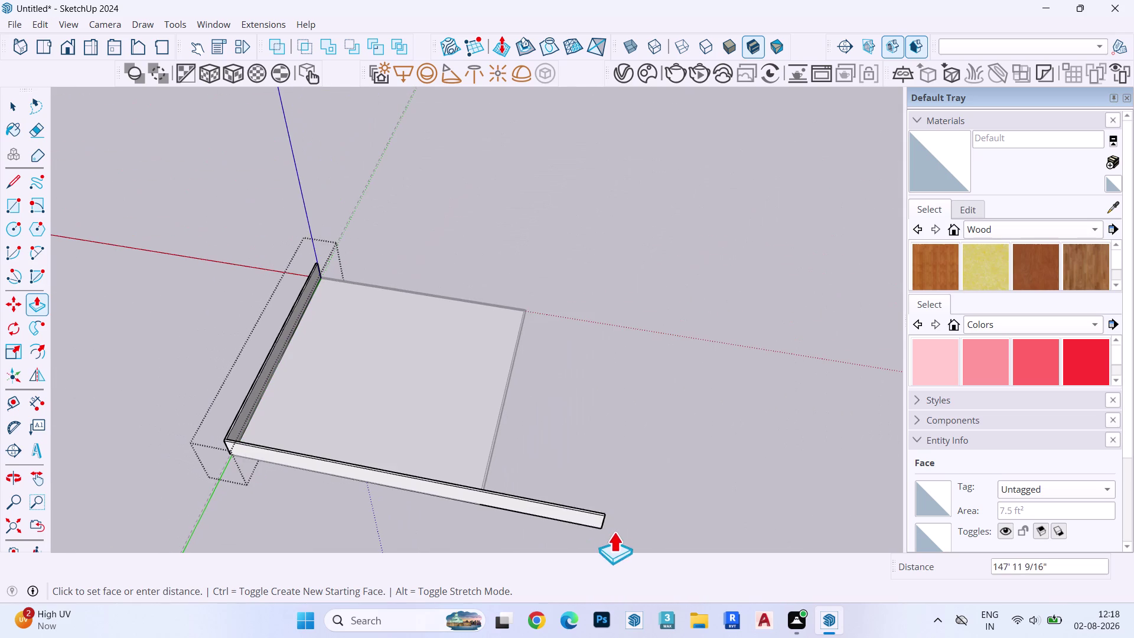
scroll(up, 3)
click(487, 418)
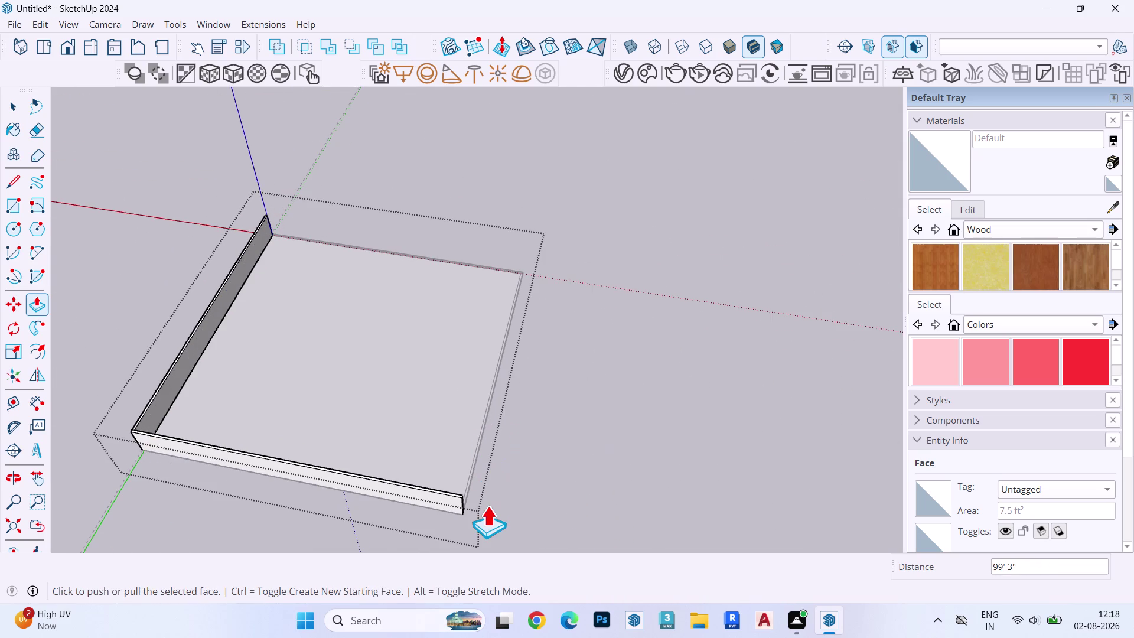
scroll(up, 3)
middle_drag(470, 498, 306, 489)
Select the new strip's end face together with its edges.
key(space)
scroll(up, 3)
scroll(down, 3)
scroll(up, 3)
double_click(355, 444)
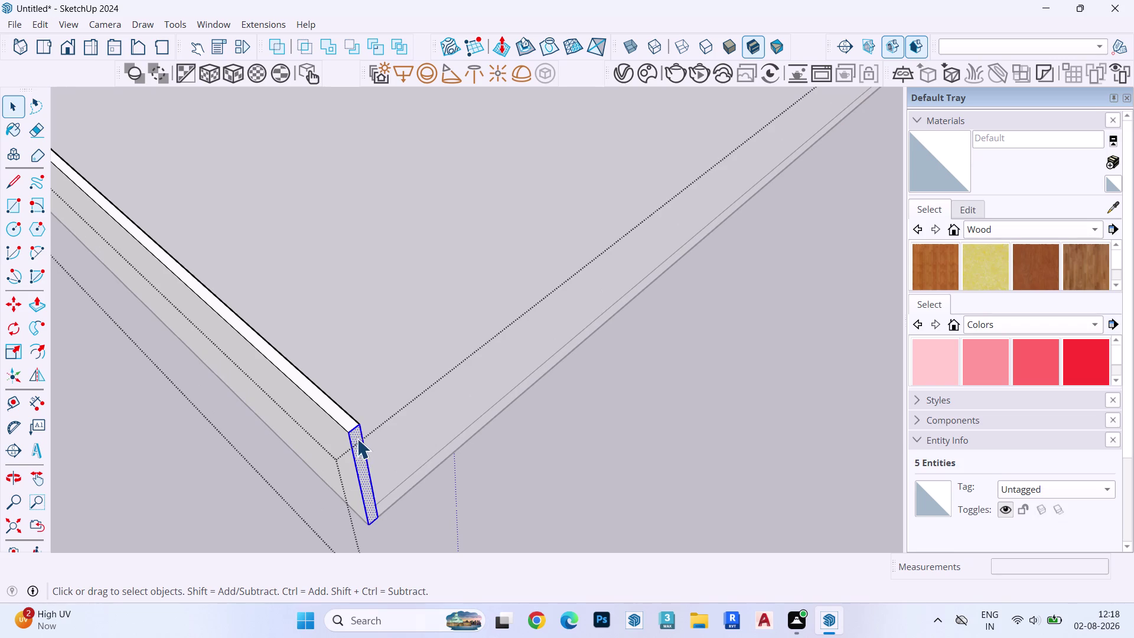
Copy the strip's end face 9 inches inward with Move and Ctrl.
key(m)
click(361, 420)
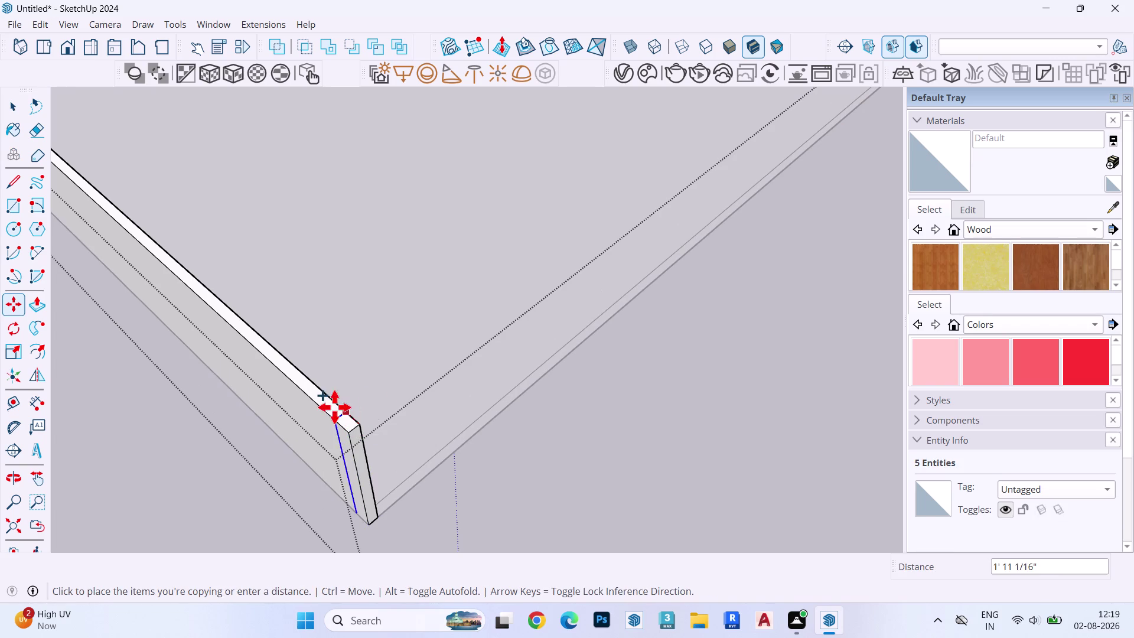
key(Left)
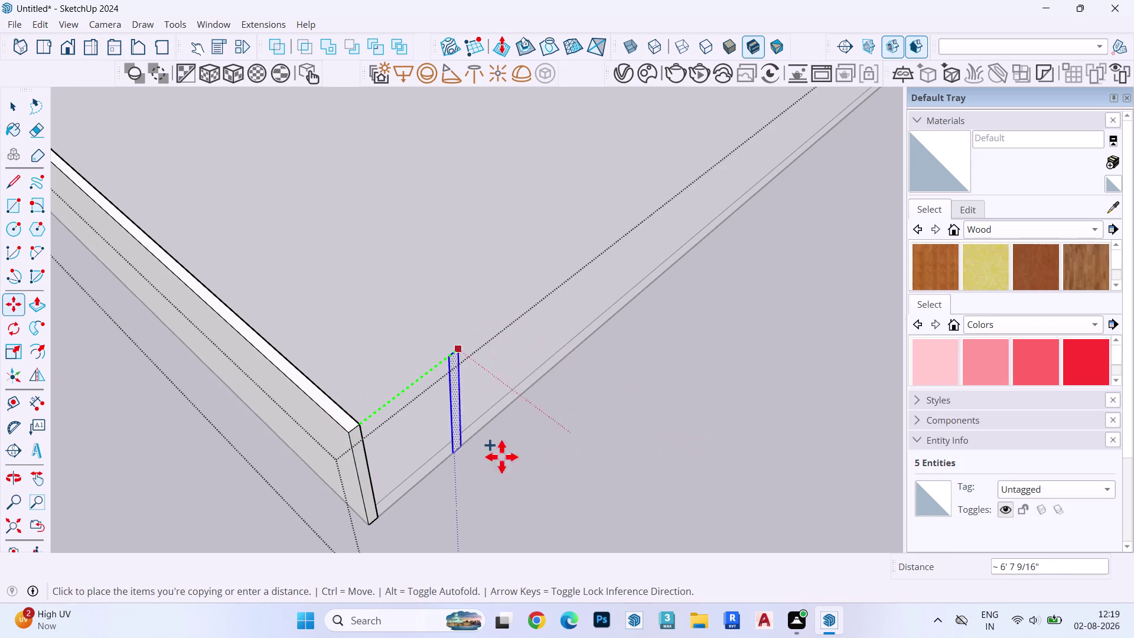
key(Right)
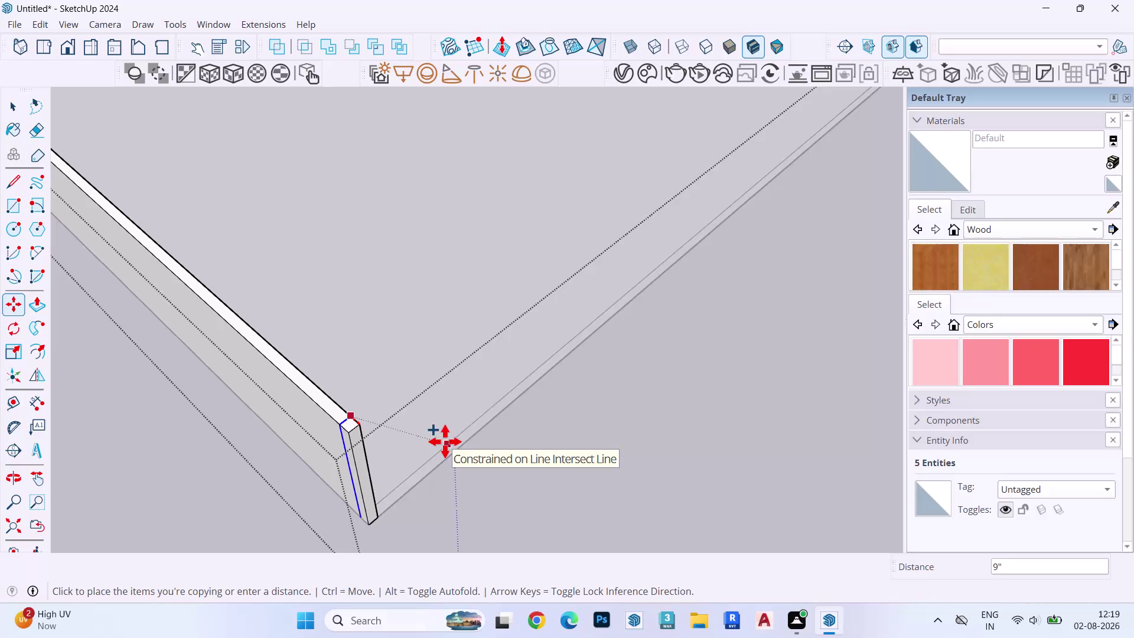
click(445, 439)
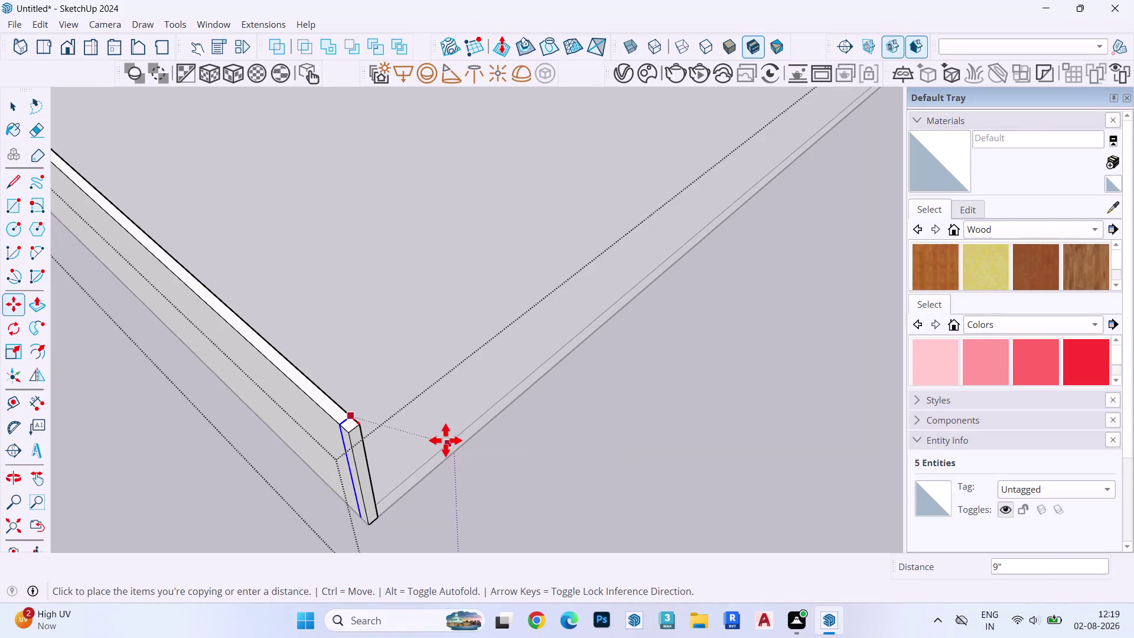
key(space)
middle_drag(465, 449, 134, 472)
scroll(up, 3)
scroll(up, 3)
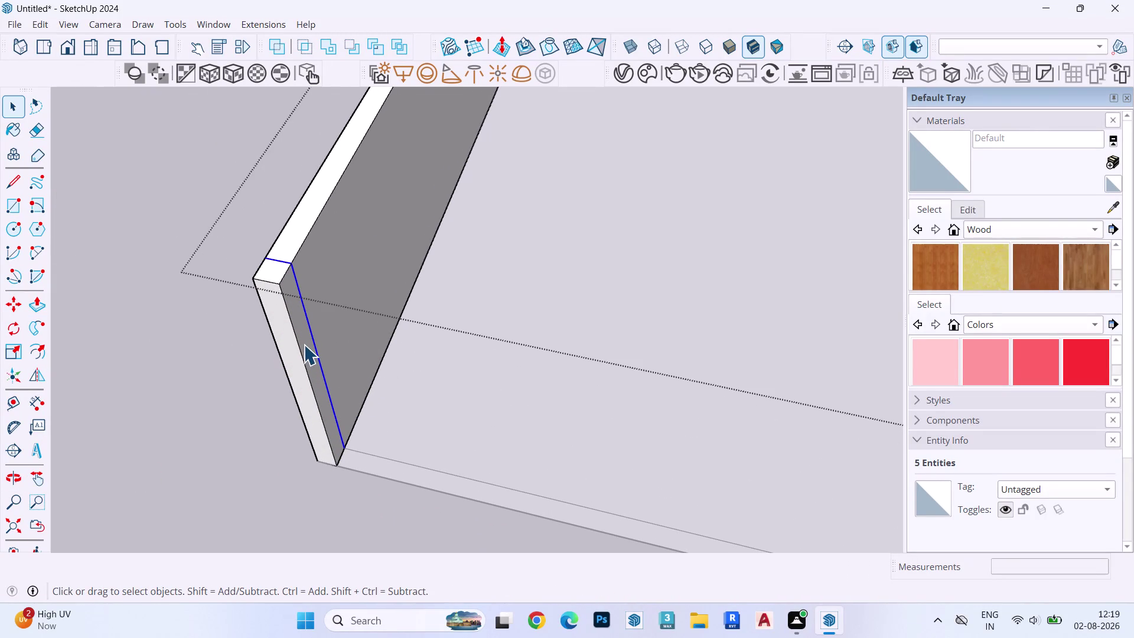
Pull the copied face to the far slab edge, forming another 99'3" strip.
click(303, 344)
key(p)
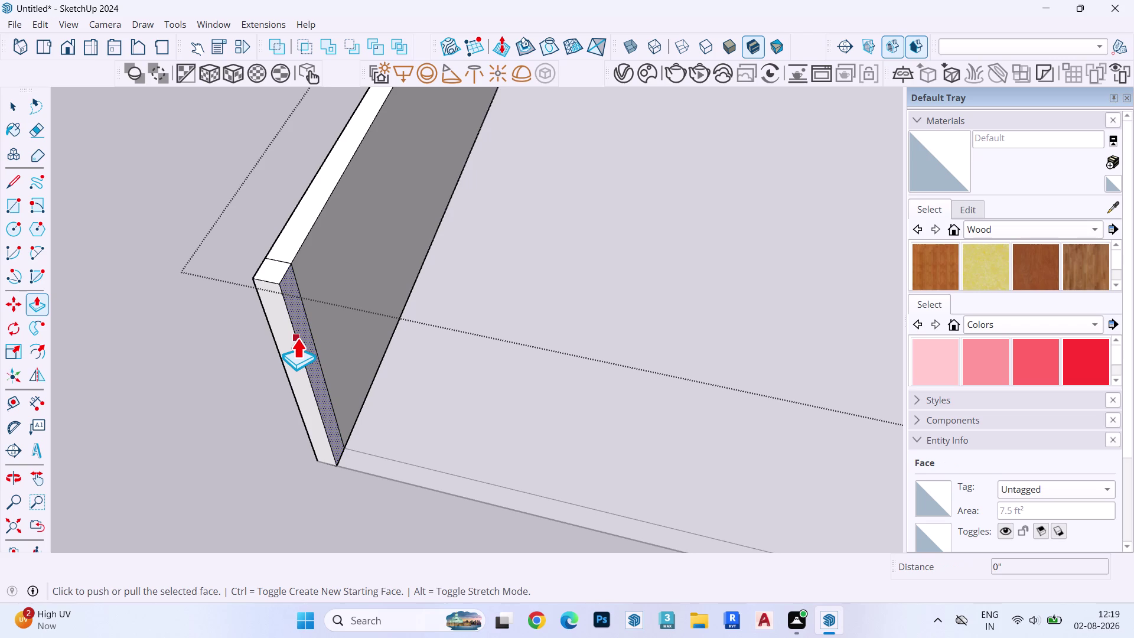
click(306, 337)
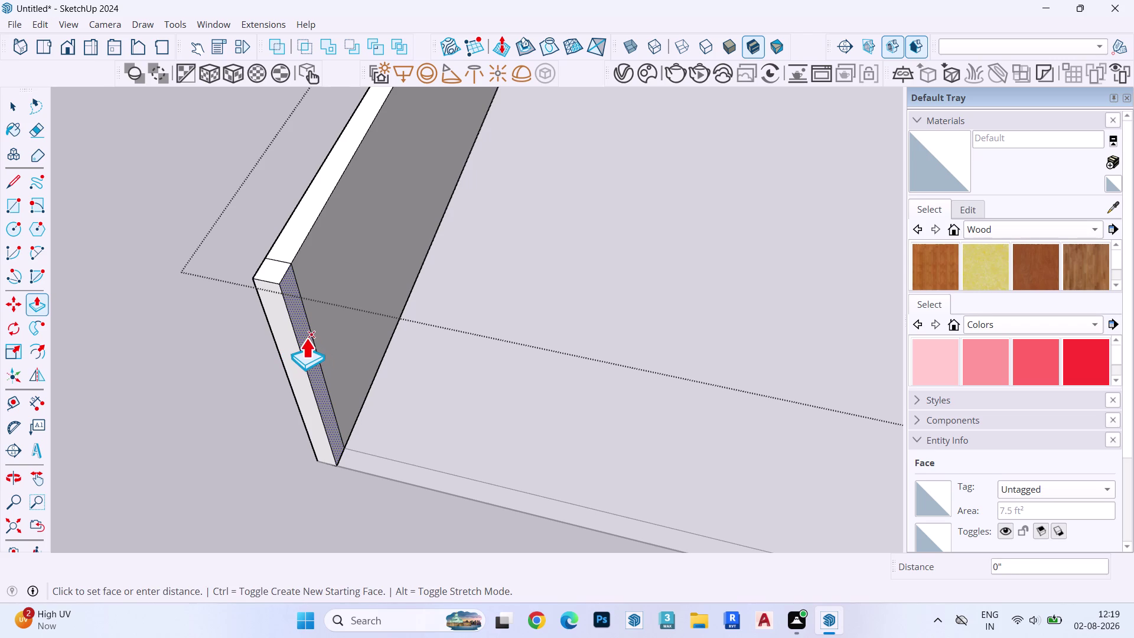
scroll(down, 3)
scroll(up, 3)
scroll(down, 3)
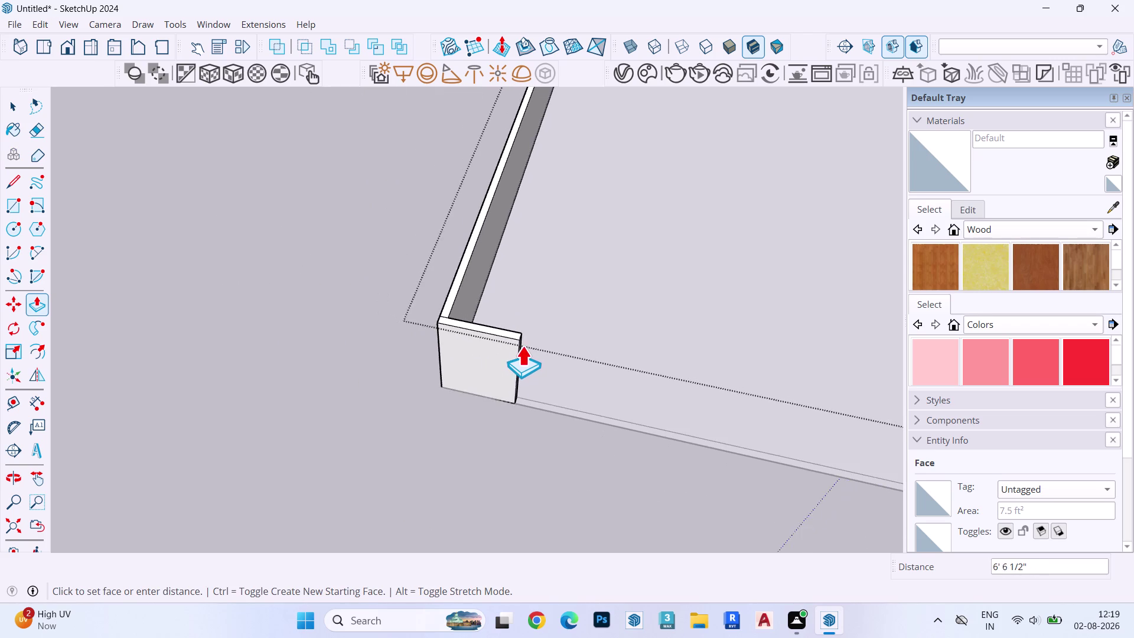
scroll(down, 3)
scroll(up, 3)
scroll(down, 3)
scroll(up, 3)
scroll(down, 3)
scroll(up, 3)
scroll(down, 3)
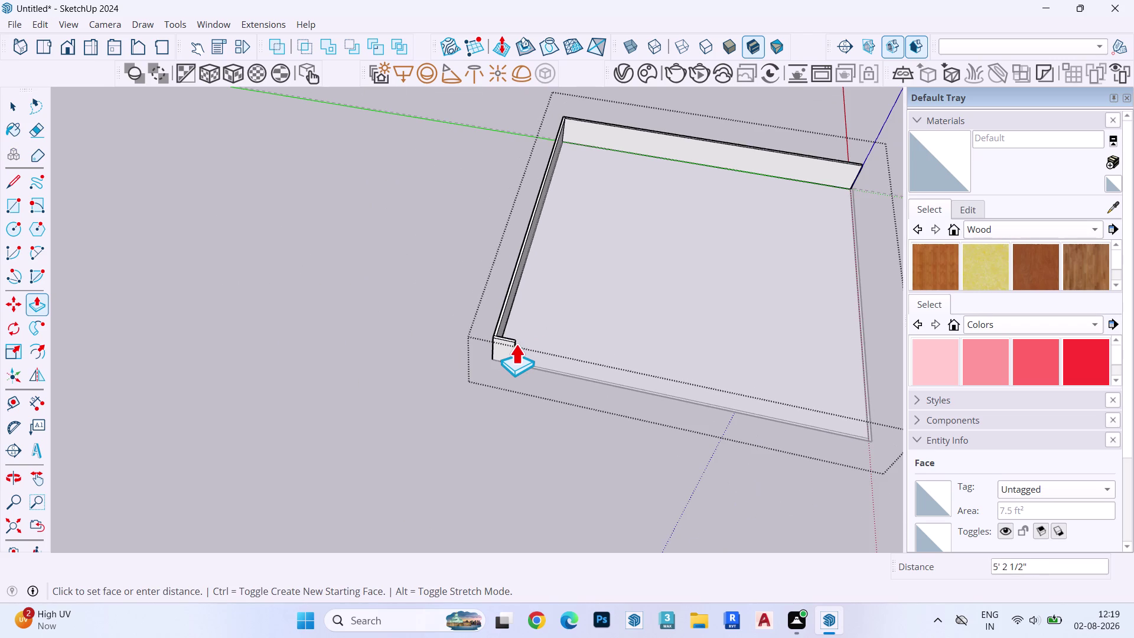
scroll(down, 3)
scroll(down, 3)
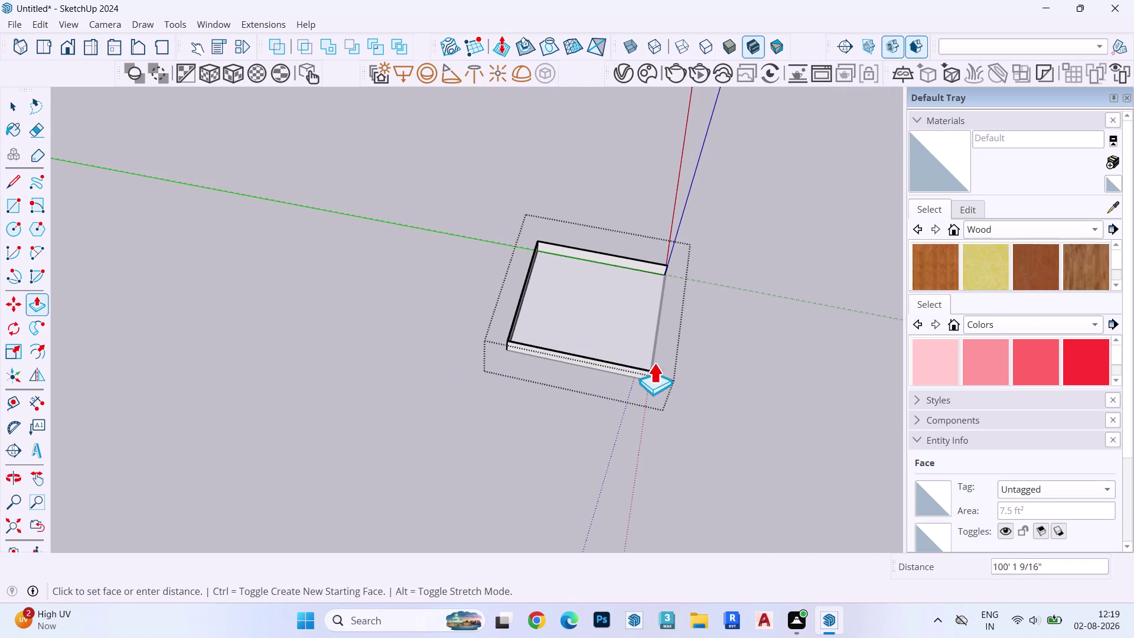
scroll(up, 3)
scroll(down, 3)
scroll(up, 3)
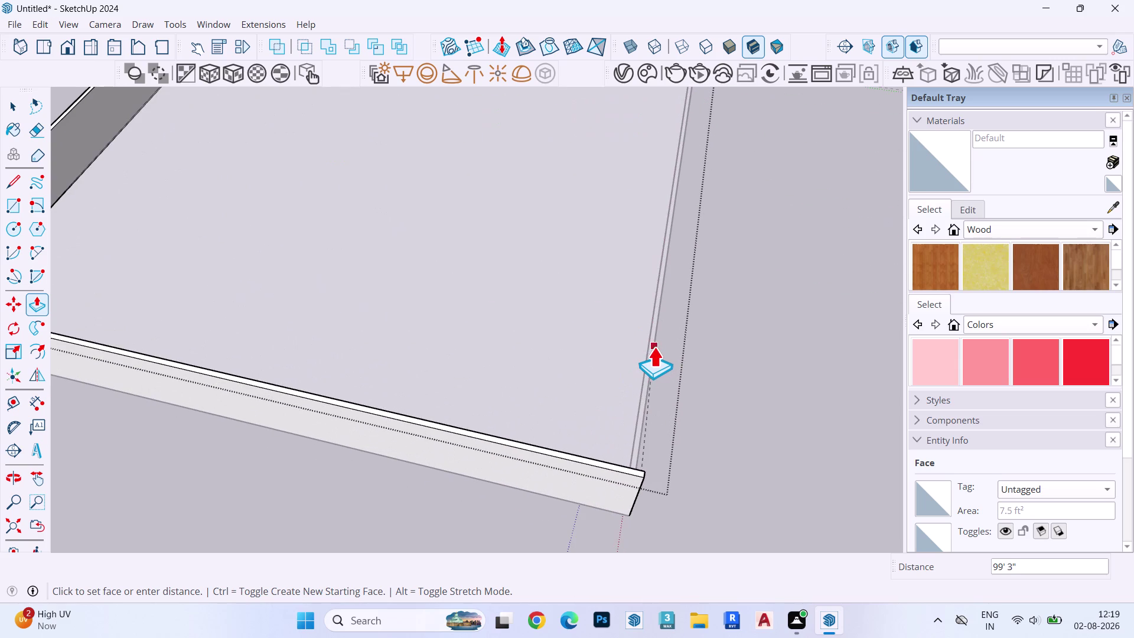
click(651, 348)
scroll(down, 3)
scroll(up, 3)
scroll(down, 3)
key(space)
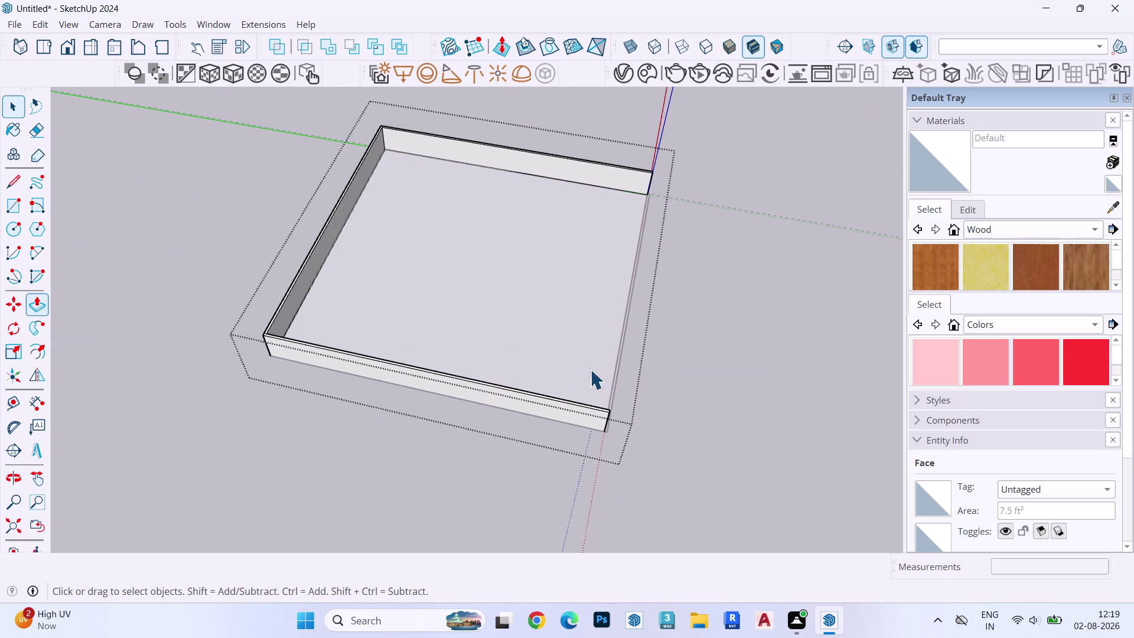
Select the slab and all wall strips and make them one group.
scroll(up, 3)
key(grave)
key(space)
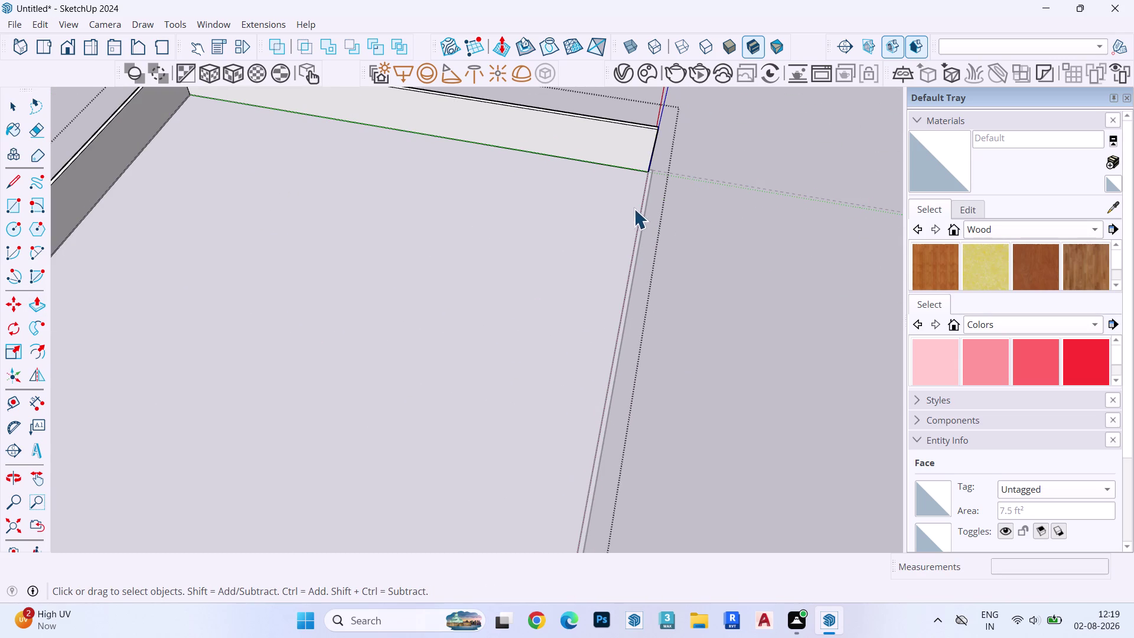
key(grave)
scroll(down, 3)
scroll(up, 3)
scroll(down, 3)
click(512, 220)
text(``)
key(grave)
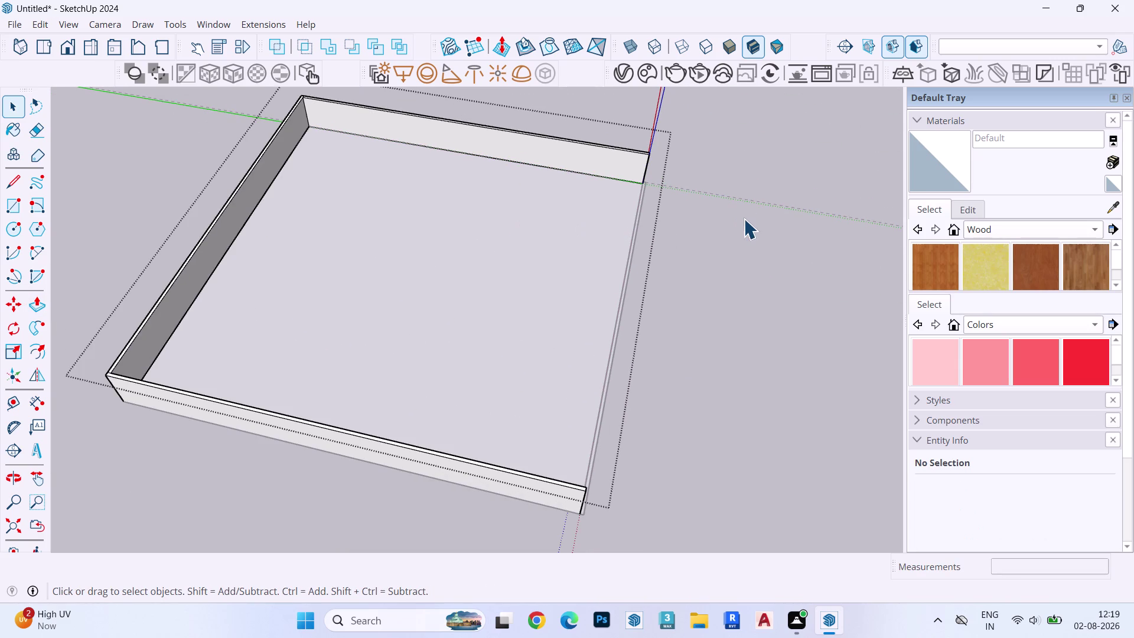
key(grave)
key(Escape)
key(Escape)
key(Escape)
Select the new room group and orbit in to a wall corner.
click(535, 236)
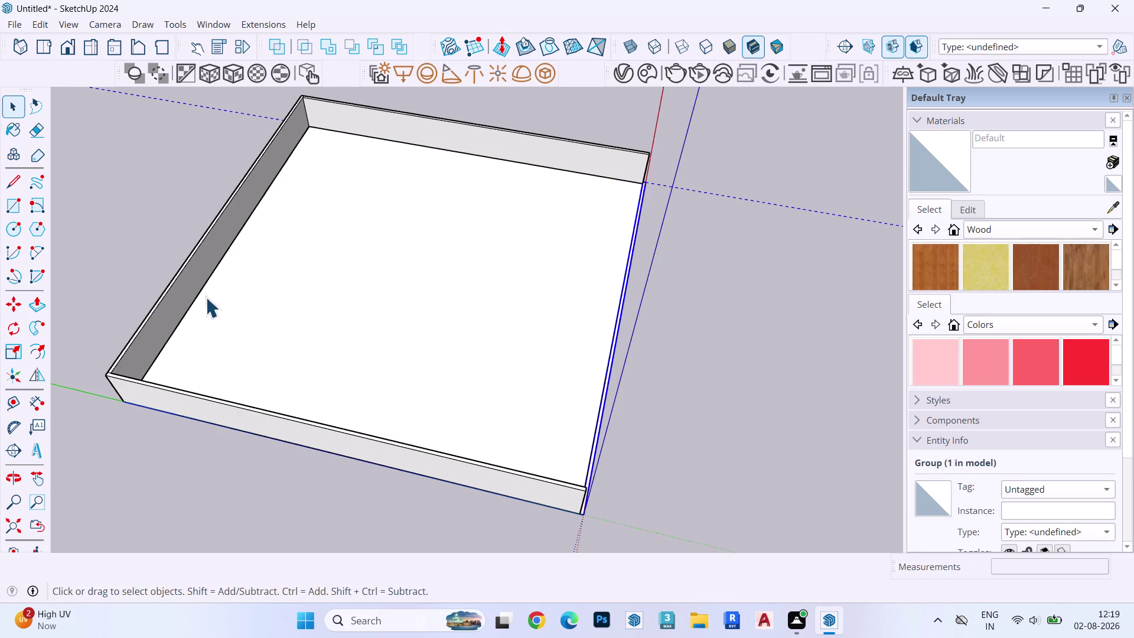
middle_drag(206, 297, 376, 436)
scroll(down, 3)
scroll(up, 3)
scroll(down, 3)
scroll(up, 3)
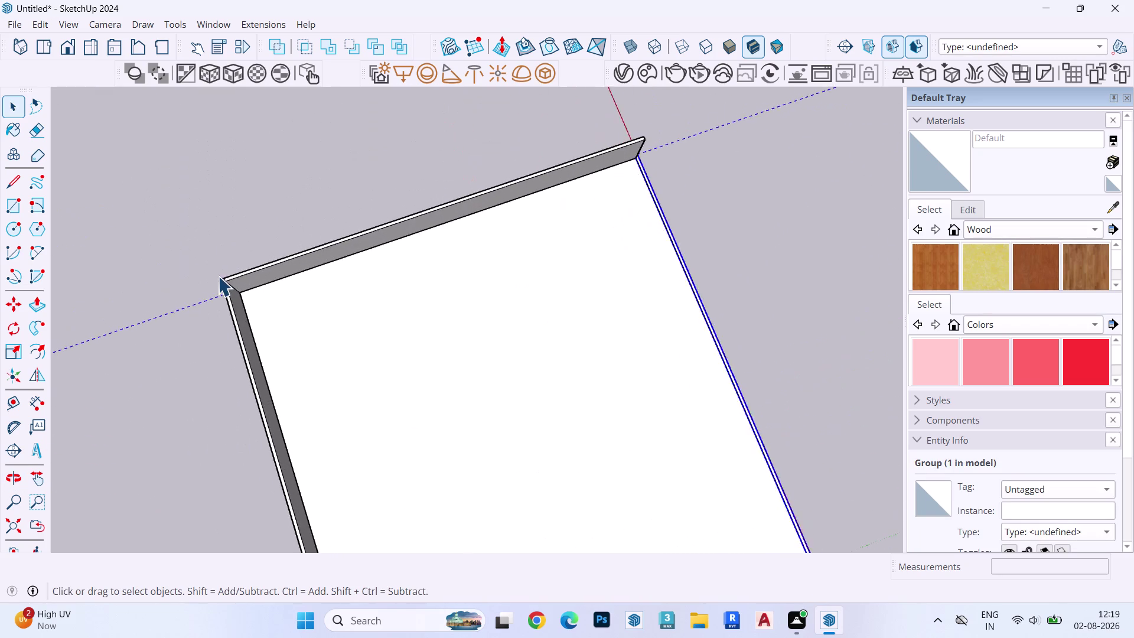
scroll(up, 3)
scroll(down, 3)
Draw a 9925 ft² rectangle between the room's opposite outer corners.
scroll(up, 3)
key(r)
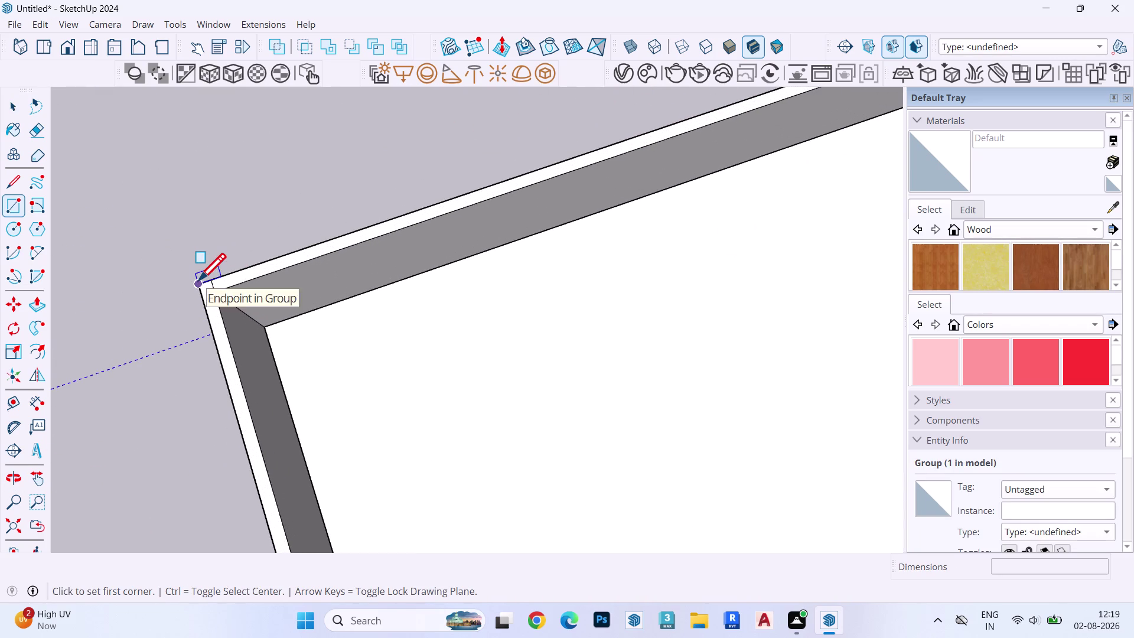
click(198, 280)
scroll(down, 3)
scroll(up, 3)
scroll(down, 3)
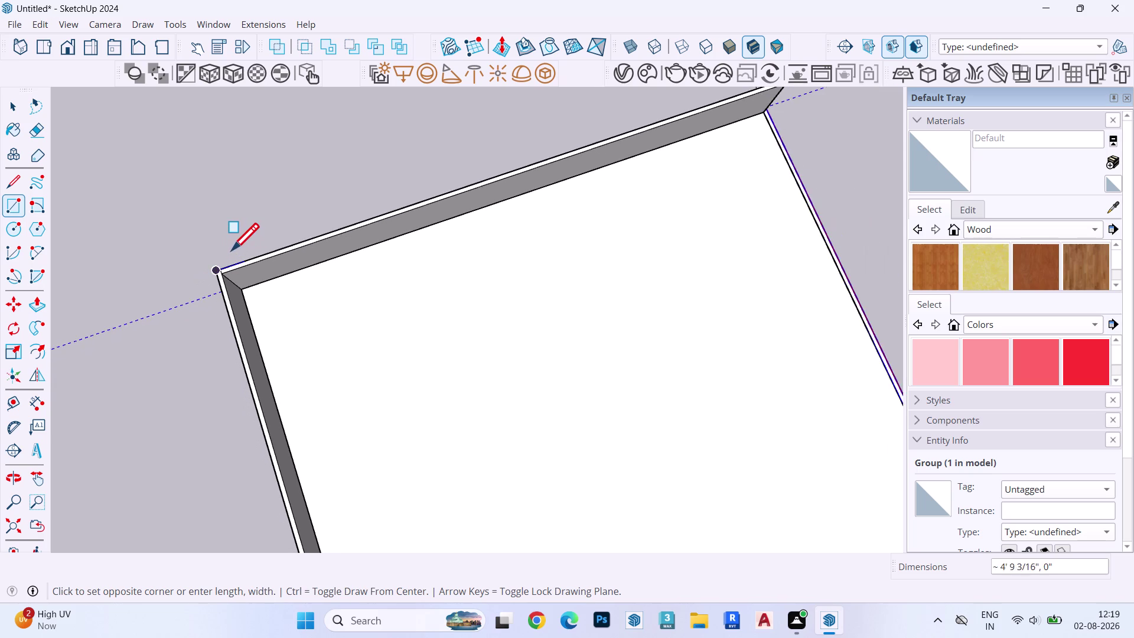
scroll(down, 3)
scroll(up, 3)
scroll(down, 3)
scroll(down, 3)
scroll(down, 3)
scroll(up, 3)
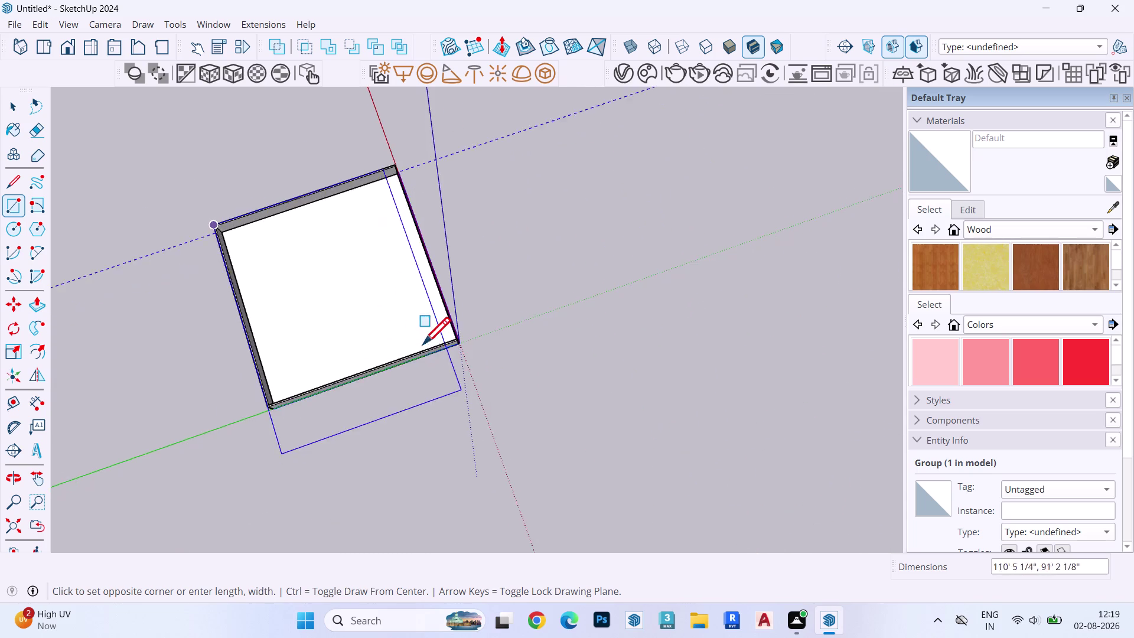
scroll(up, 3)
scroll(down, 3)
scroll(up, 3)
scroll(down, 3)
scroll(up, 3)
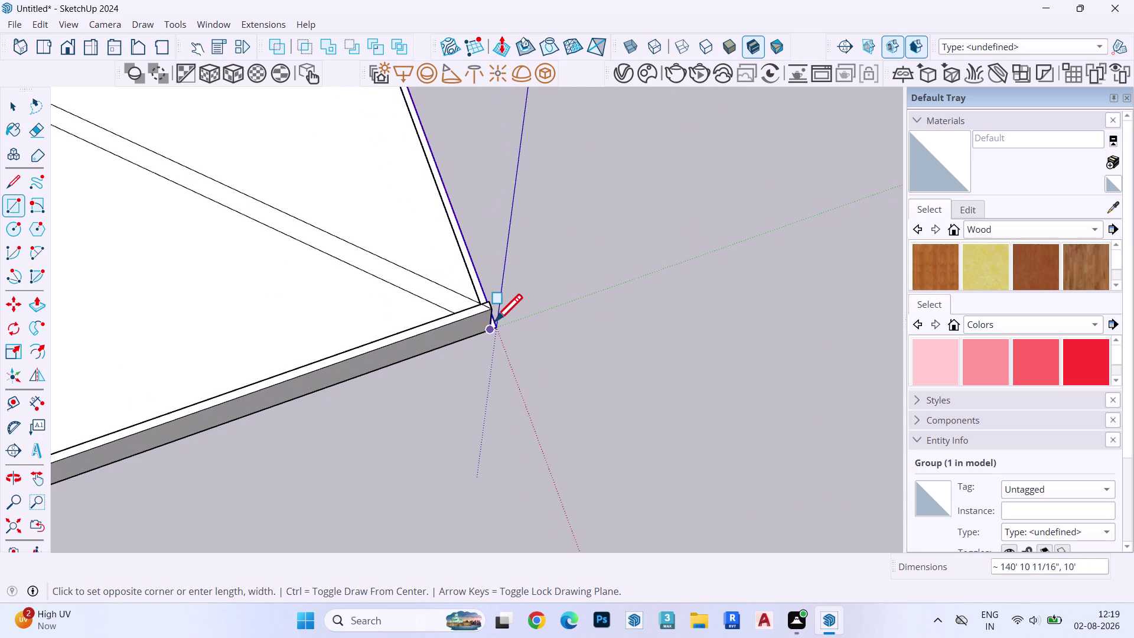
click(489, 310)
key(space)
Extrude the rectangle face upward 6 inches.
double_click(442, 280)
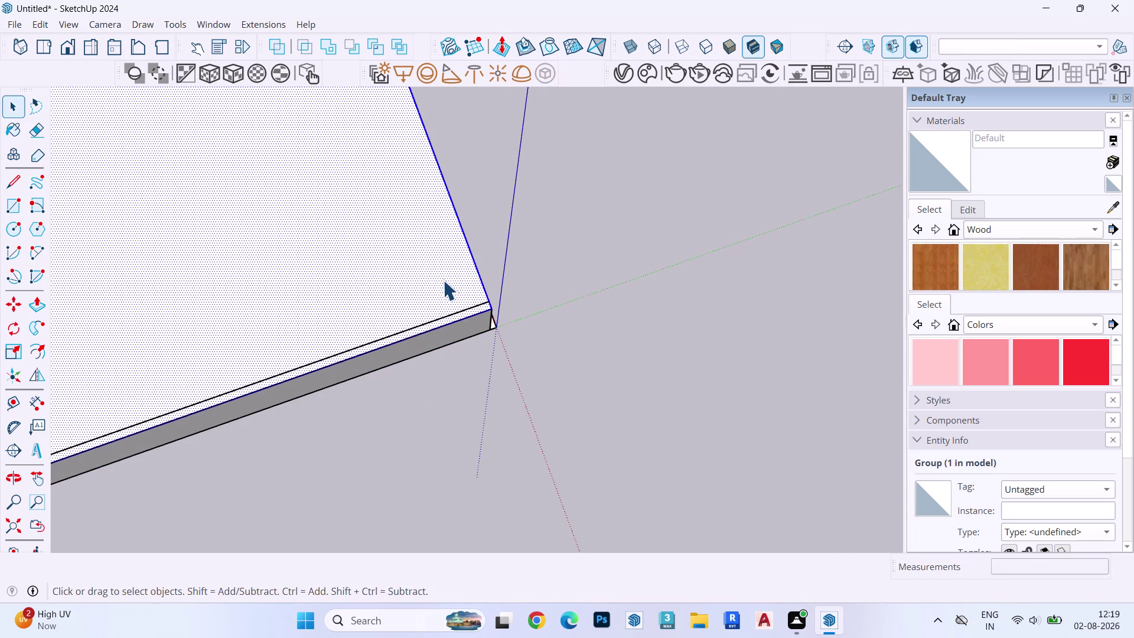
key(n)
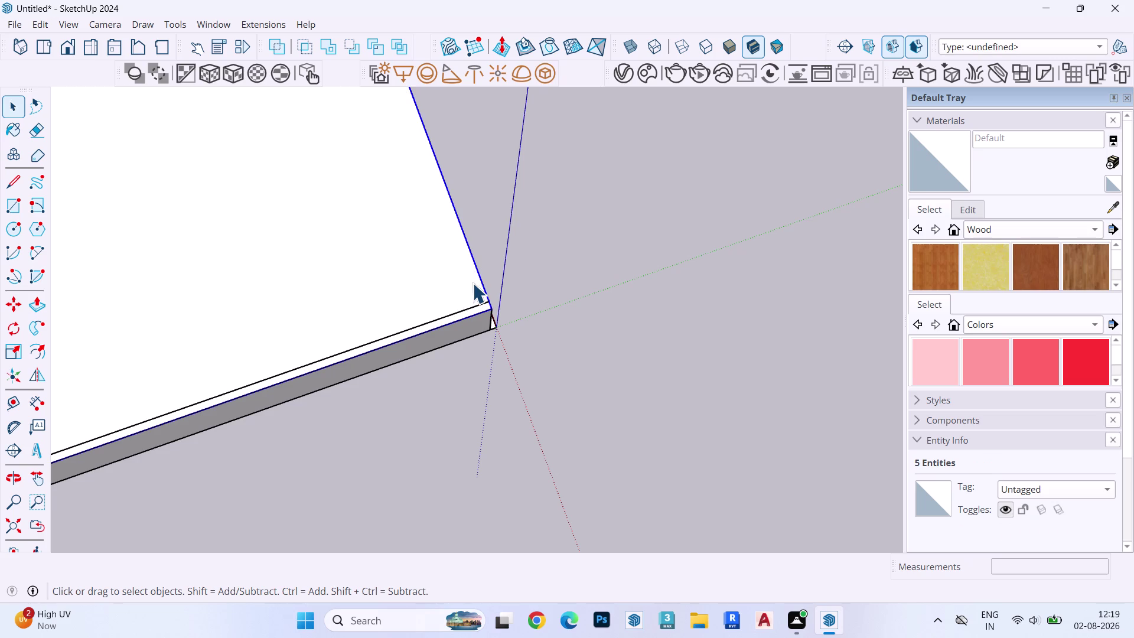
double_click(437, 280)
click(429, 258)
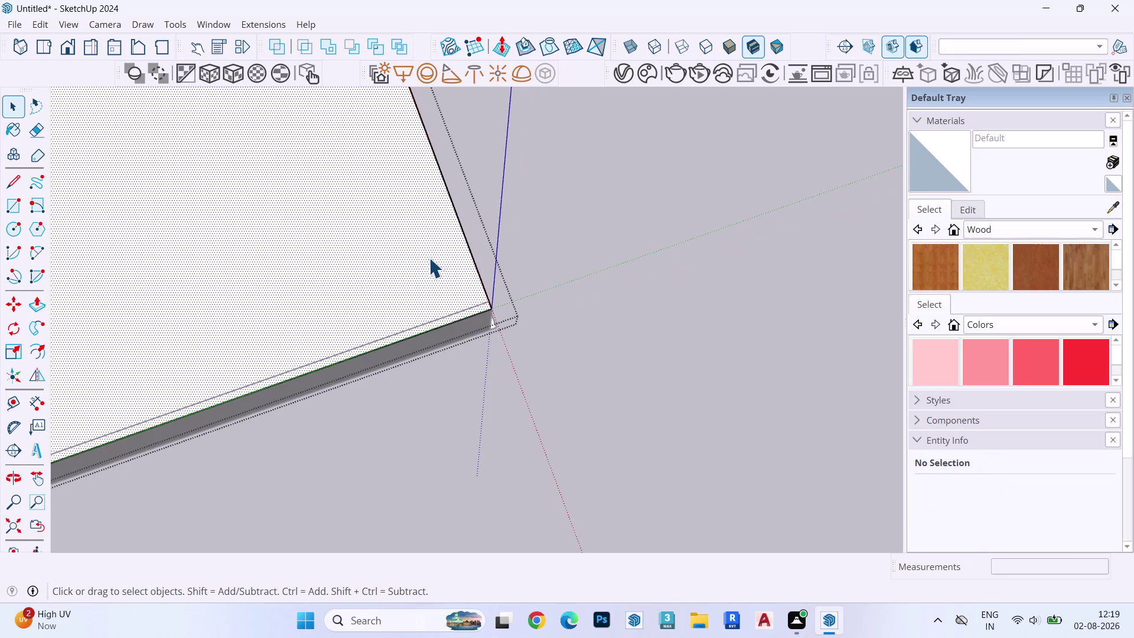
key(p)
click(428, 257)
text(6)
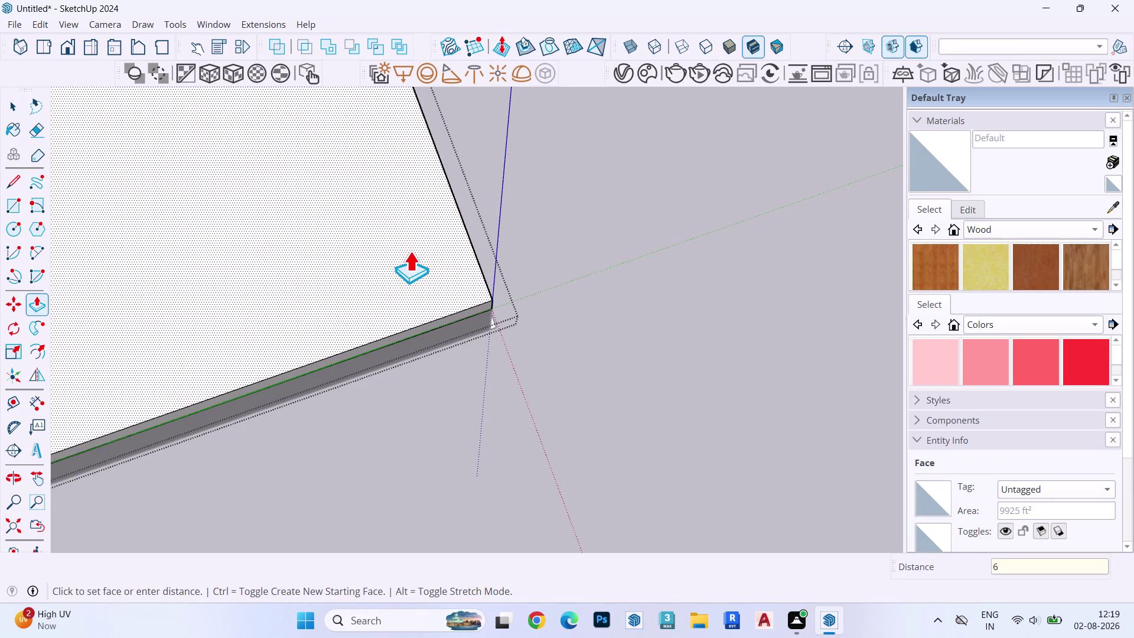
text(")
key(Return)
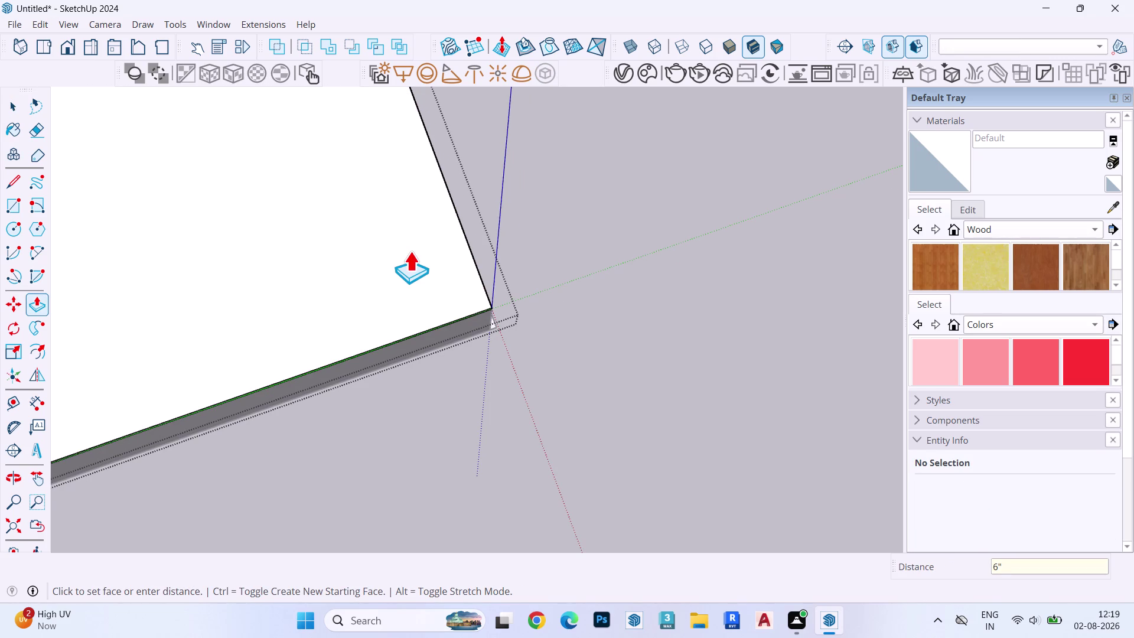
key(space)
key(Escape)
key(Escape)
Orbit to view the raised block from above and select the slab group.
key(Escape)
middle_drag(568, 220, 10, 212)
scroll(down, 3)
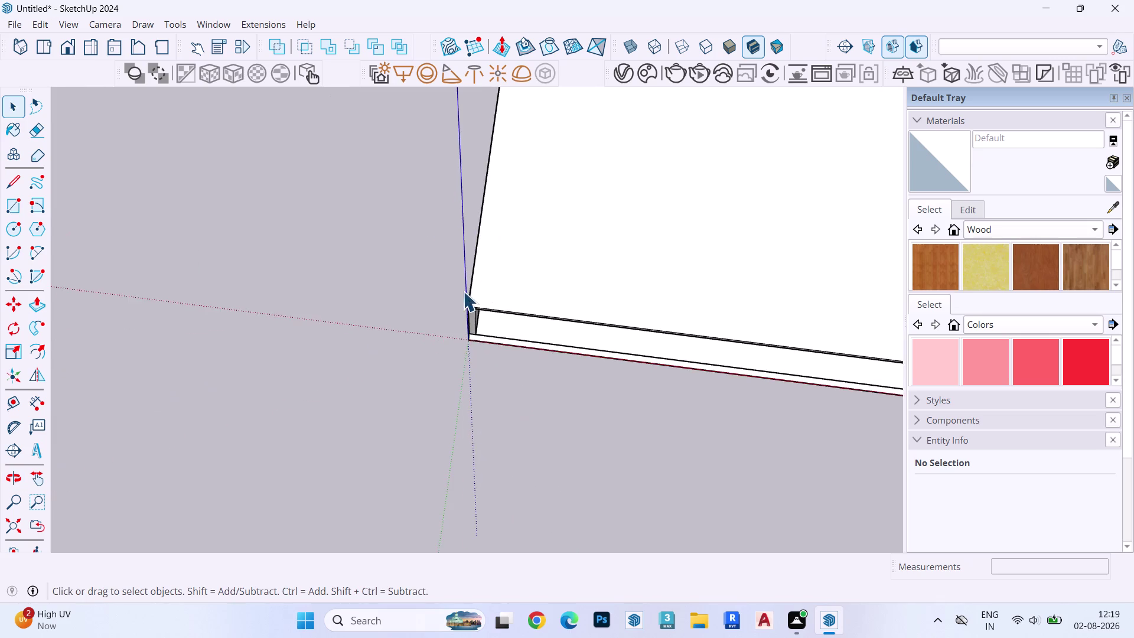
scroll(down, 3)
middle_drag(491, 277, 585, 123)
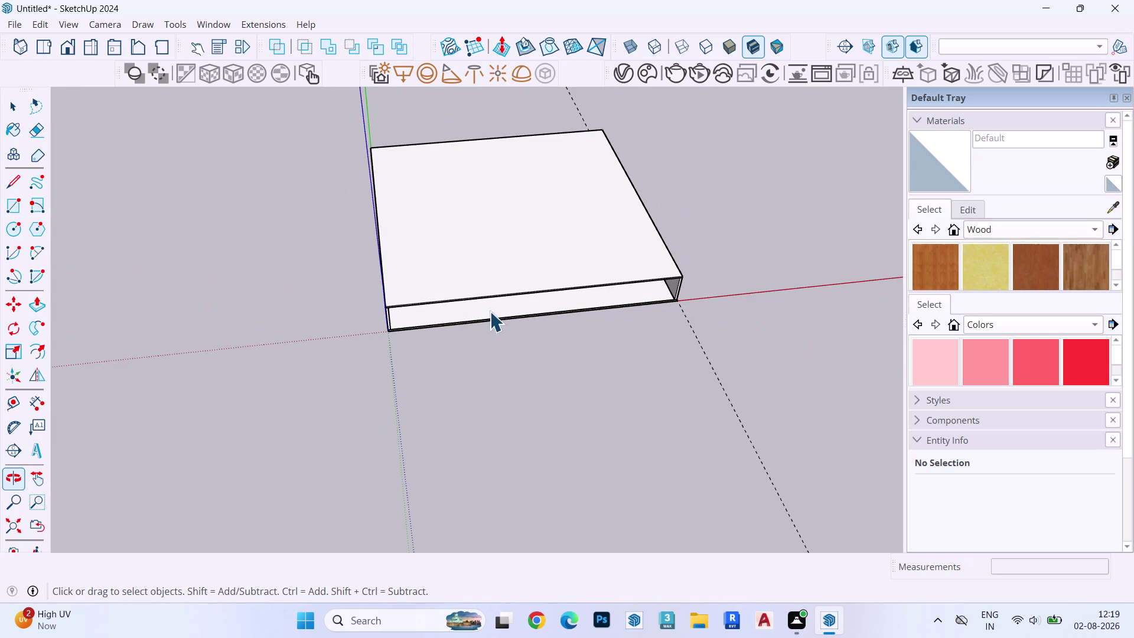
click(495, 306)
key(Delete)
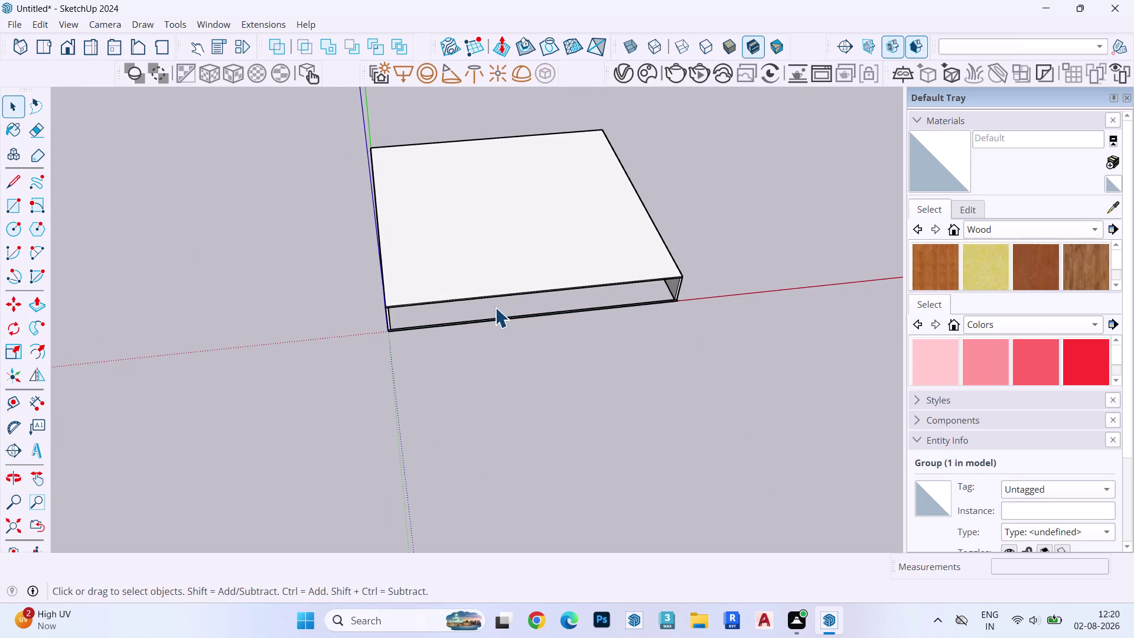
Zoom into the slab's front corner and select its 100-foot bottom front edge.
scroll(up, 3)
scroll(up, 3)
scroll(down, 3)
scroll(up, 3)
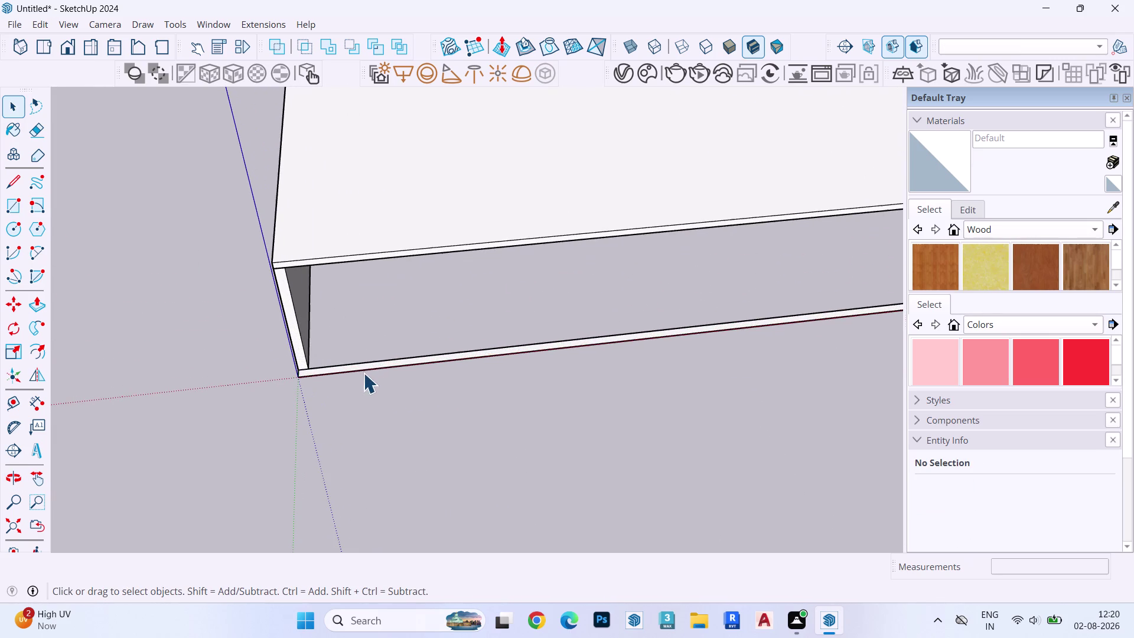
click(384, 367)
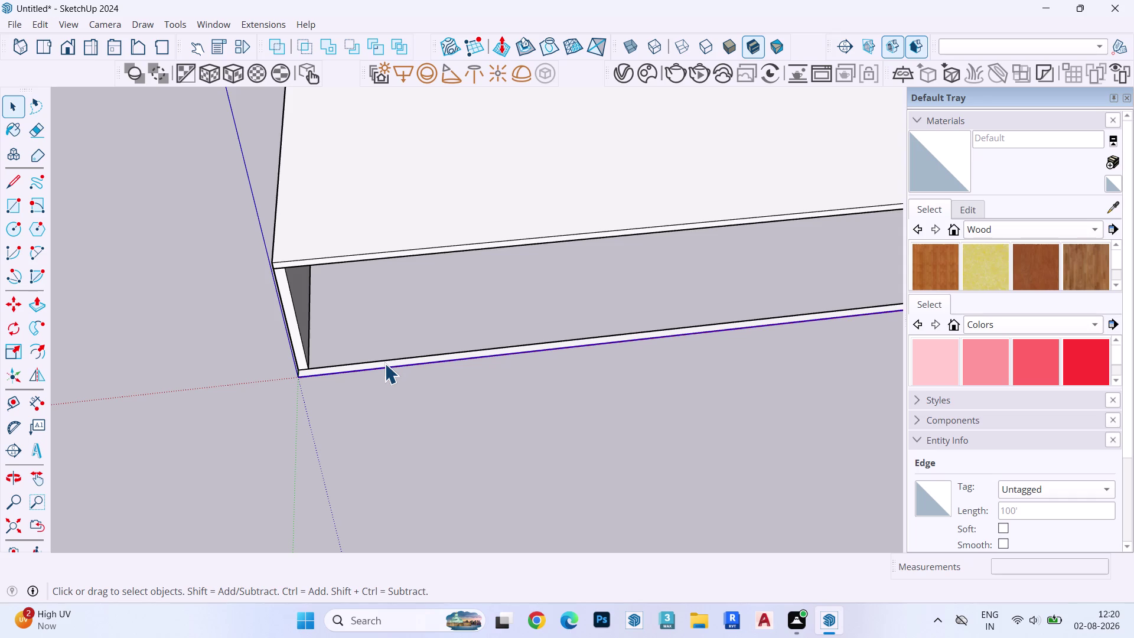
key(Delete)
key(e)
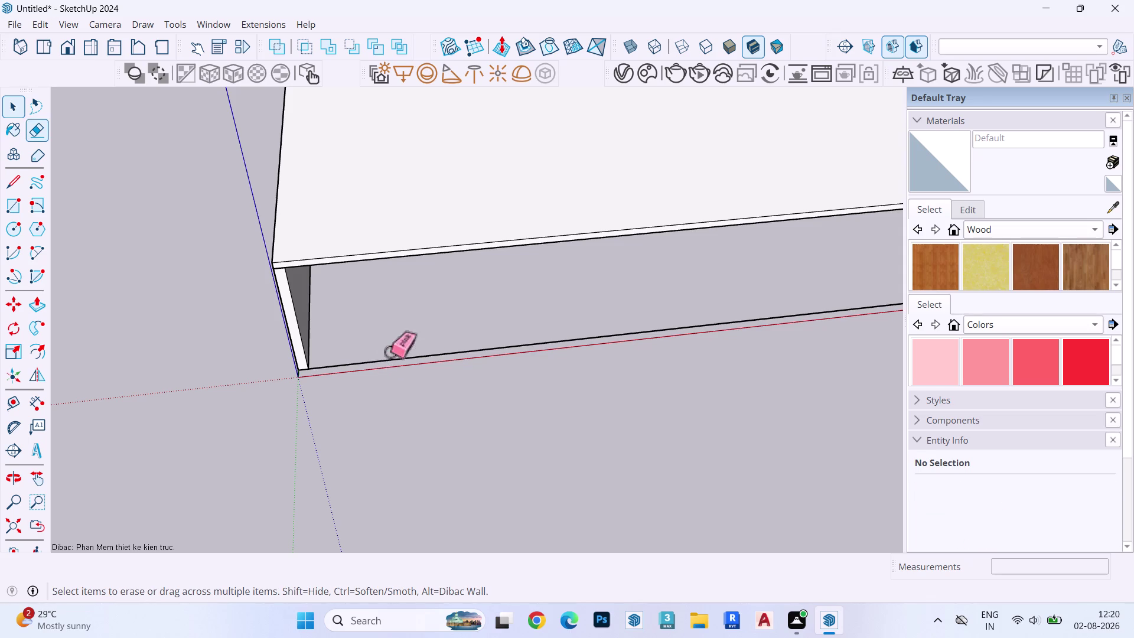
drag(390, 352, 364, 419)
scroll(up, 3)
middle_drag(266, 379, 624, 347)
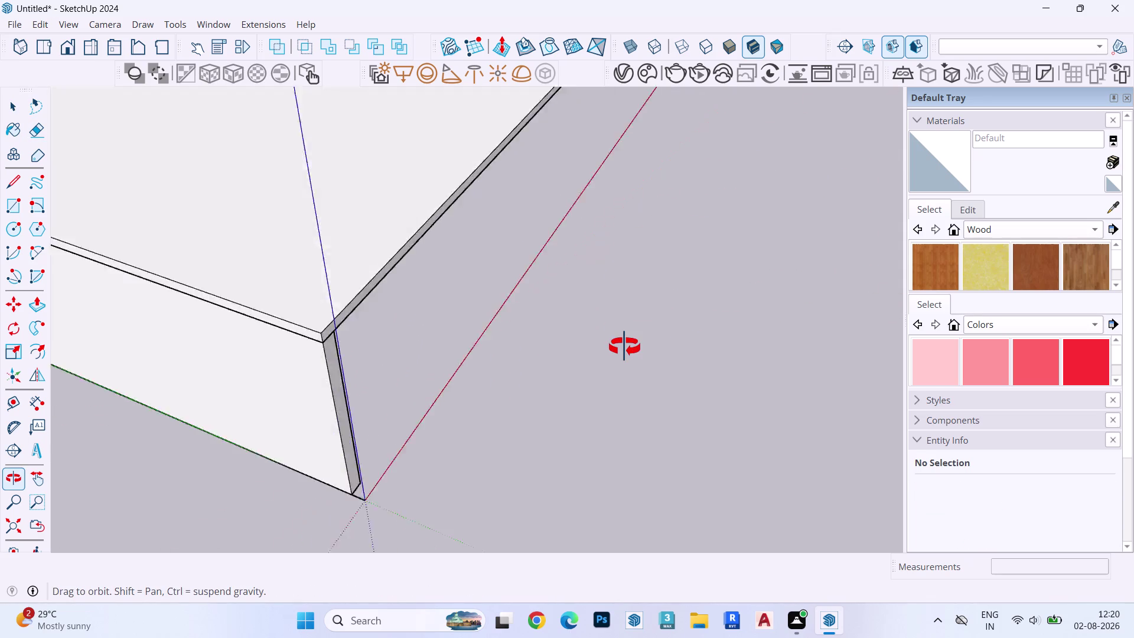
middle_drag(624, 346, 653, 326)
scroll(up, 3)
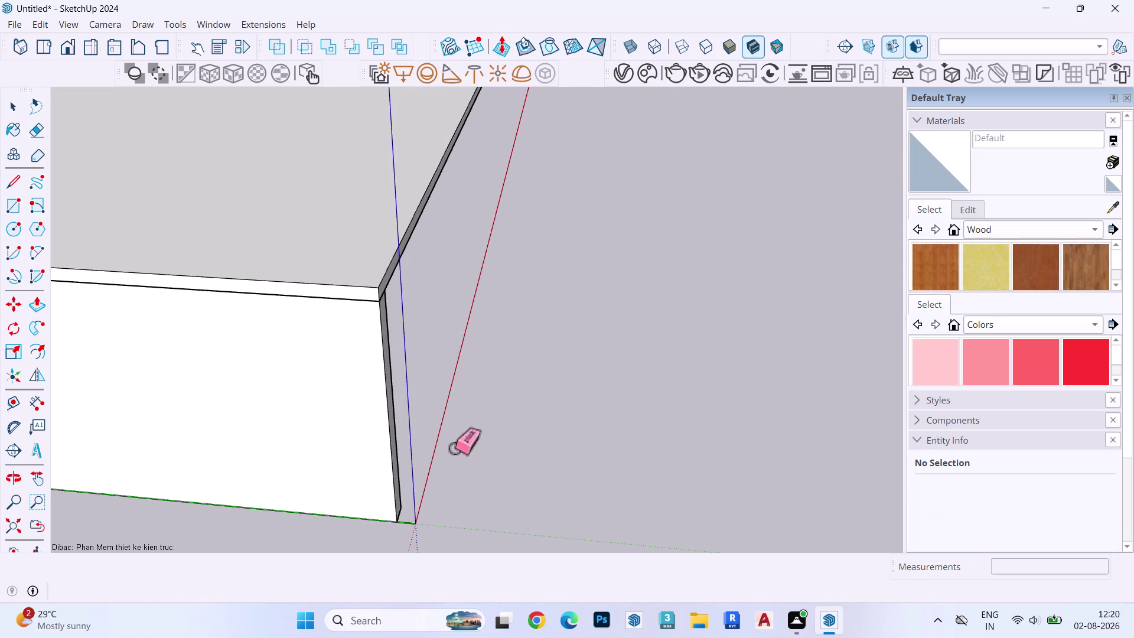
drag(410, 519, 412, 528)
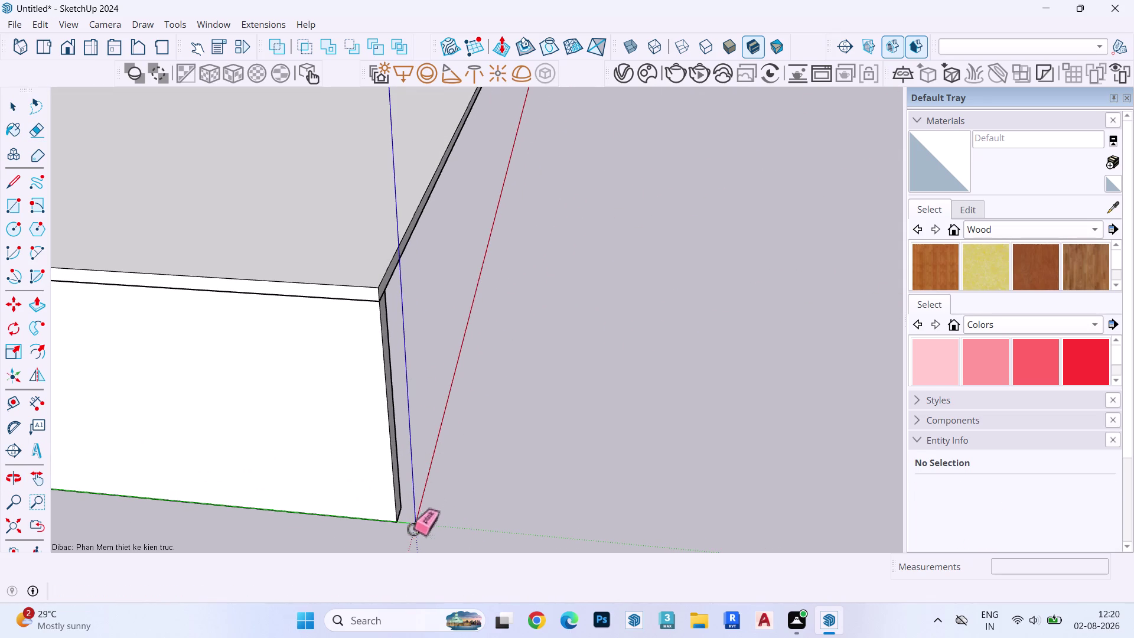
scroll(down, 3)
scroll(up, 3)
scroll(down, 3)
scroll(up, 3)
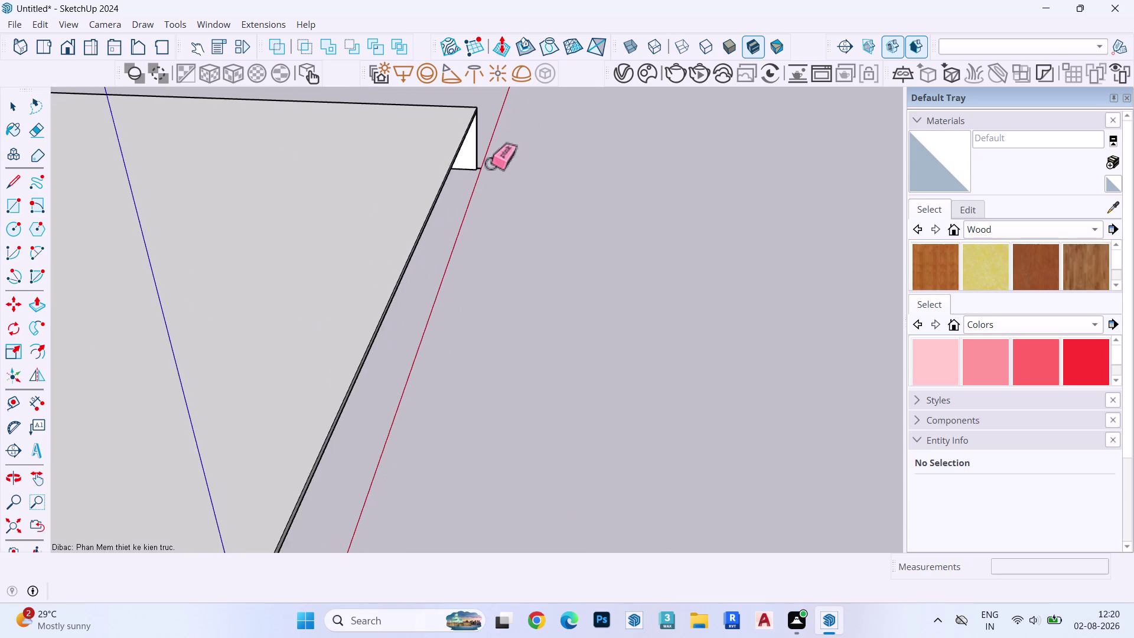
scroll(up, 3)
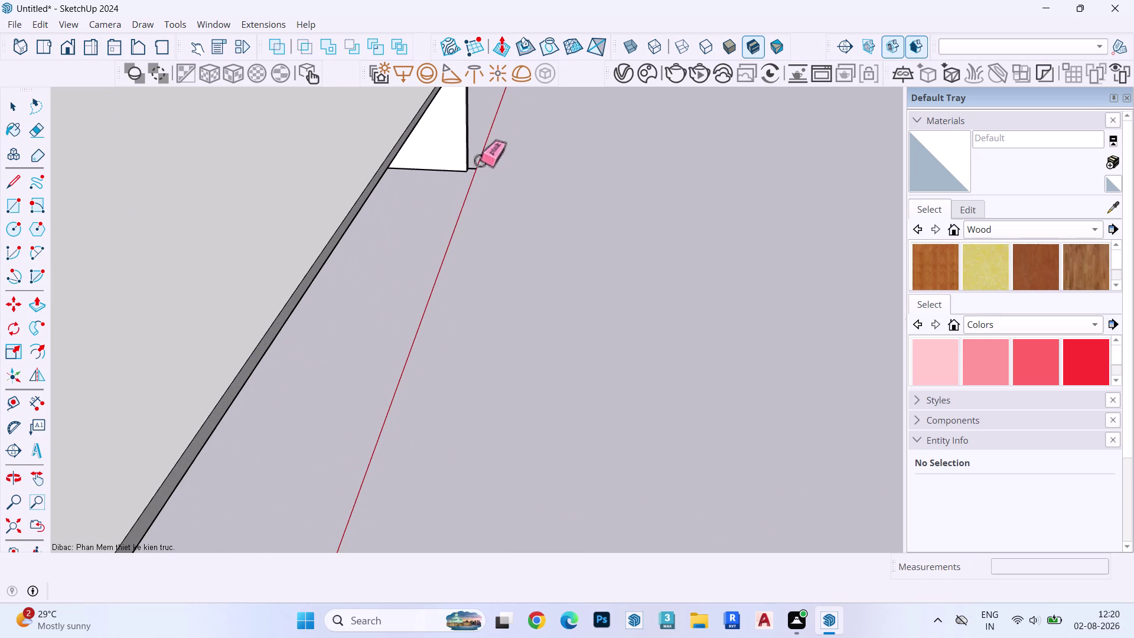
scroll(up, 3)
scroll(down, 3)
scroll(up, 3)
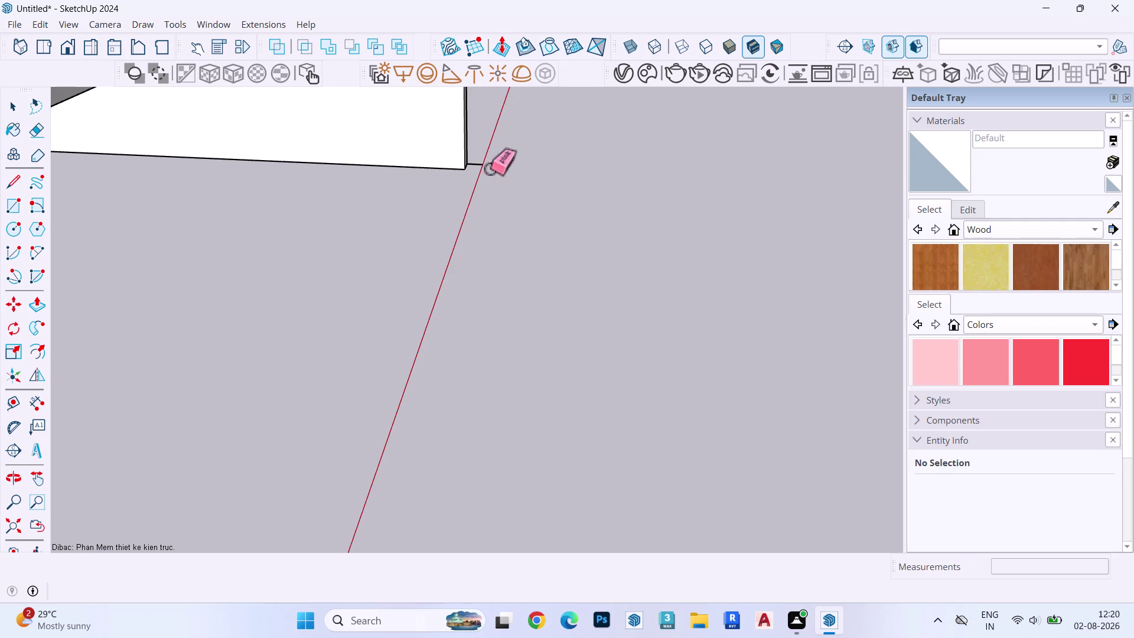
scroll(up, 3)
Select the thin side wall strip group.
click(476, 160)
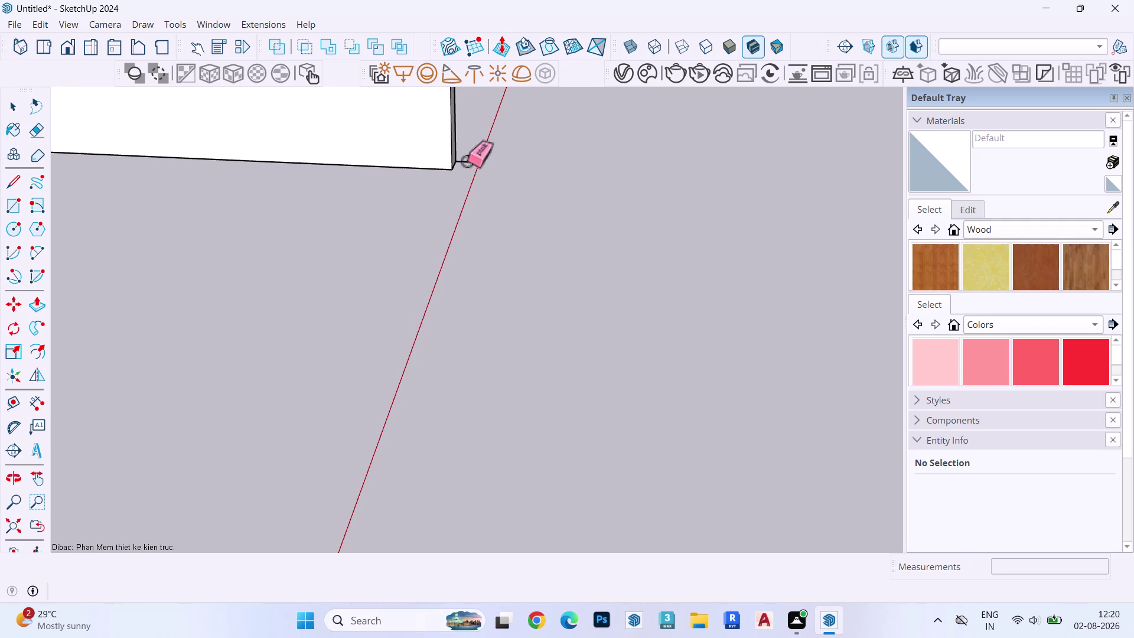
click(467, 161)
key(Escape)
key(space)
key(Escape)
scroll(down, 3)
scroll(up, 3)
scroll(down, 3)
scroll(up, 3)
scroll(down, 3)
scroll(up, 3)
scroll(down, 3)
click(287, 150)
scroll(down, 3)
scroll(up, 3)
scroll(down, 3)
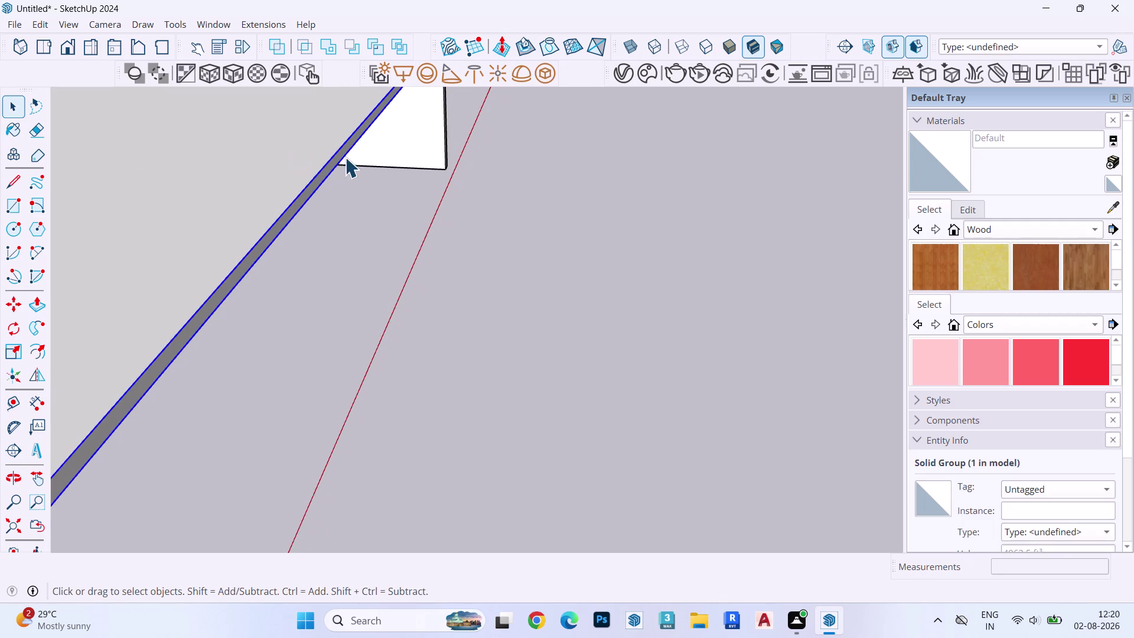
scroll(down, 3)
scroll(up, 3)
scroll(down, 3)
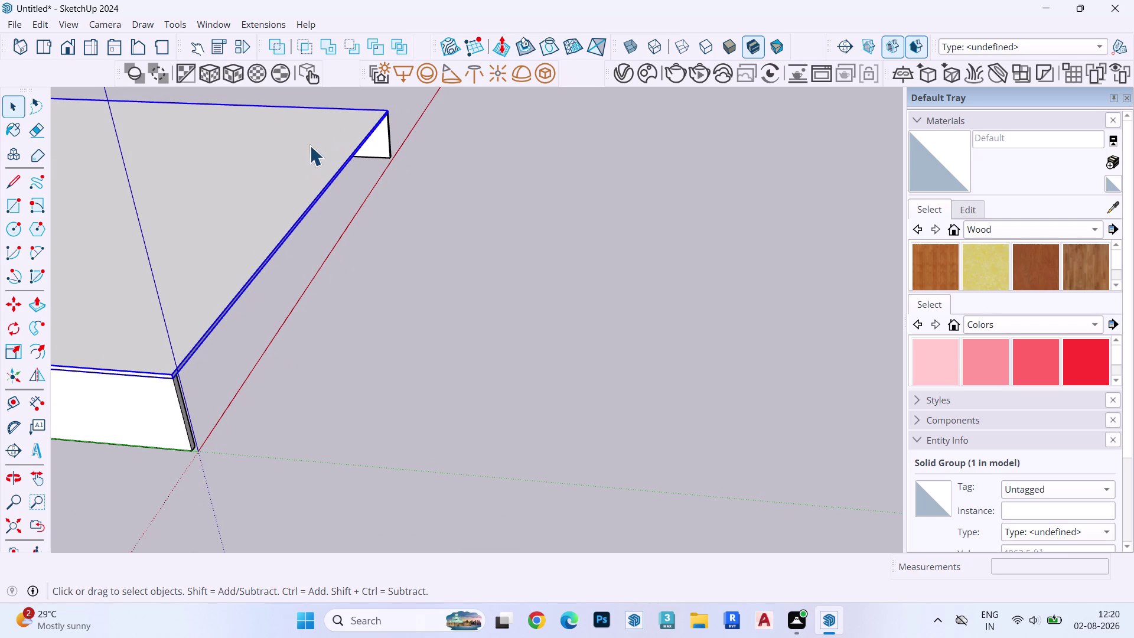
Move the wall strip by its corner endpoint onto the slab corner.
key(m)
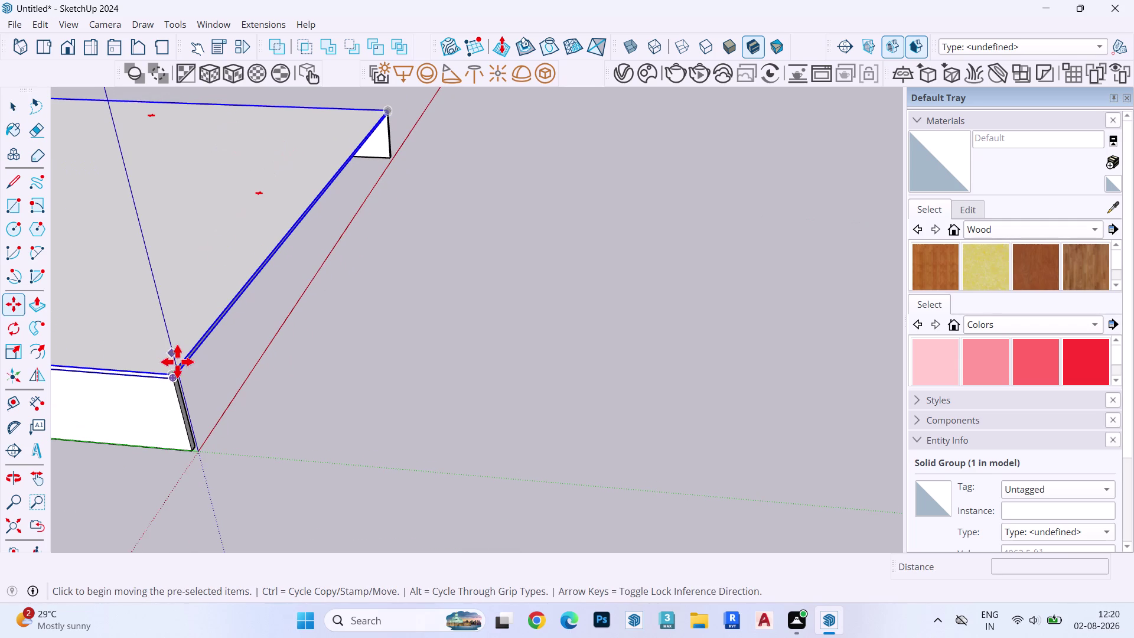
scroll(up, 3)
scroll(up, 3)
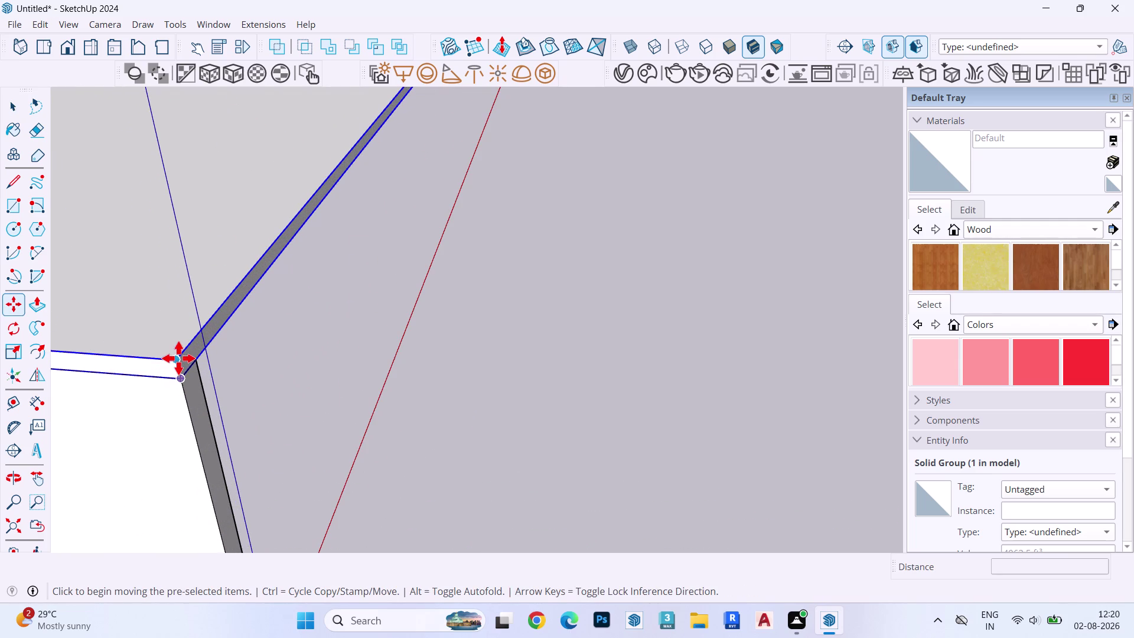
click(178, 358)
key(Up)
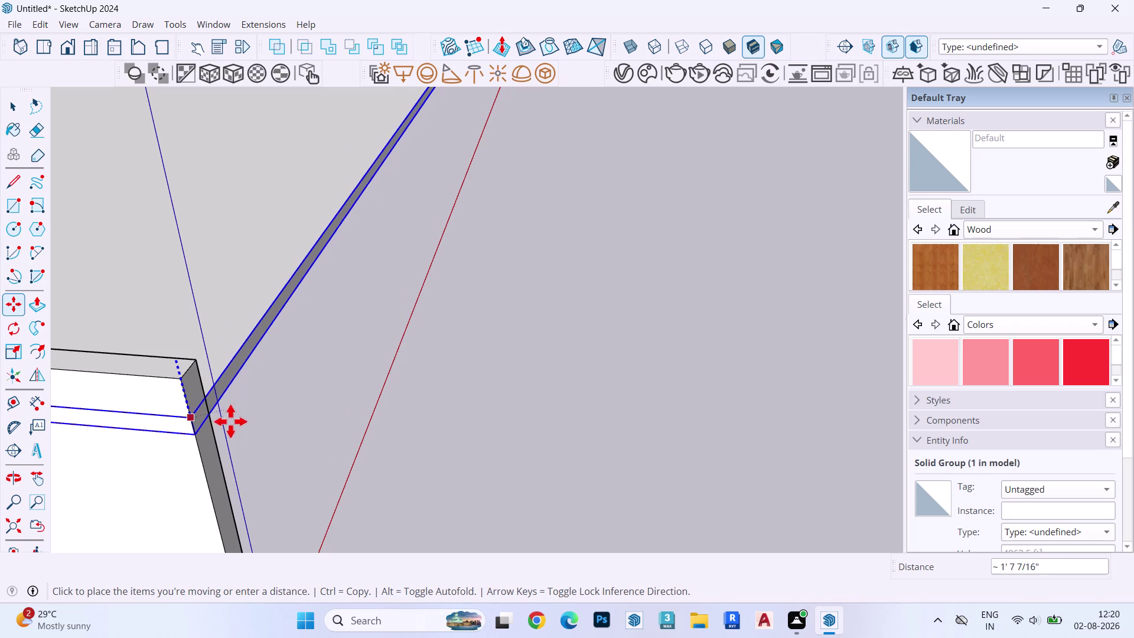
middle_drag(211, 459, 190, 121)
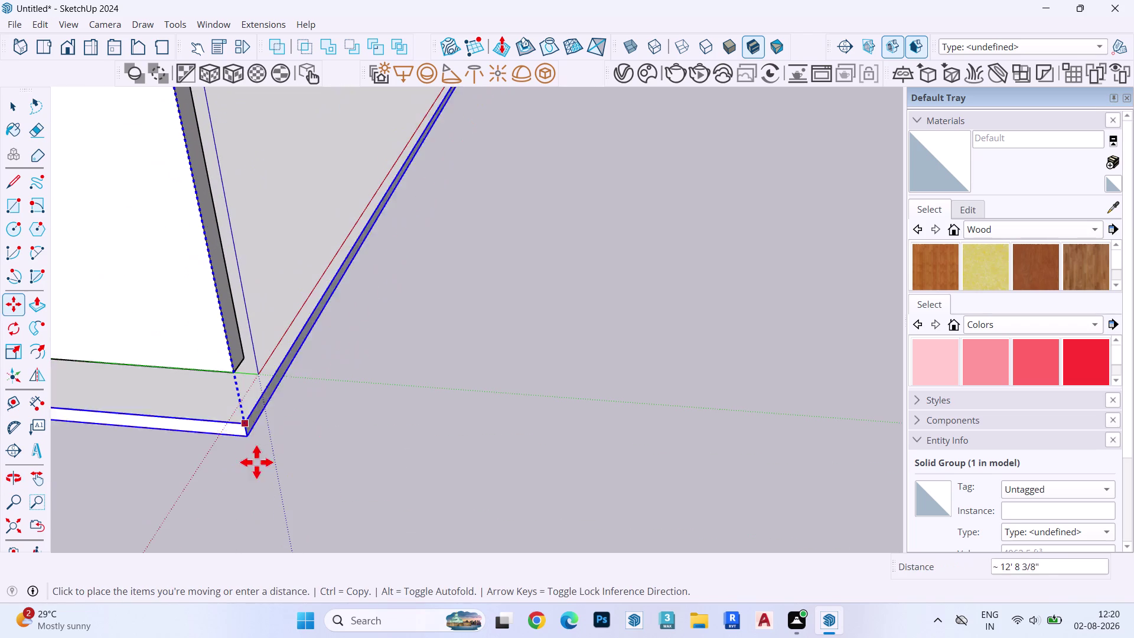
click(239, 368)
key(space)
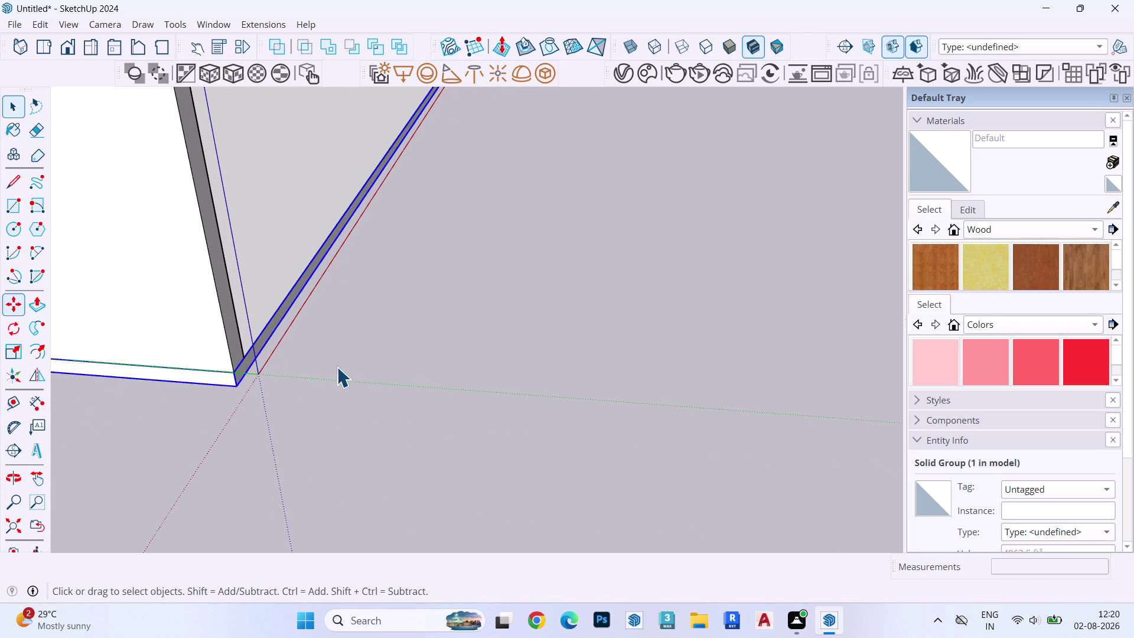
scroll(down, 3)
scroll(up, 3)
scroll(down, 3)
scroll(down, 3)
scroll(up, 3)
scroll(down, 3)
scroll(up, 3)
scroll(down, 3)
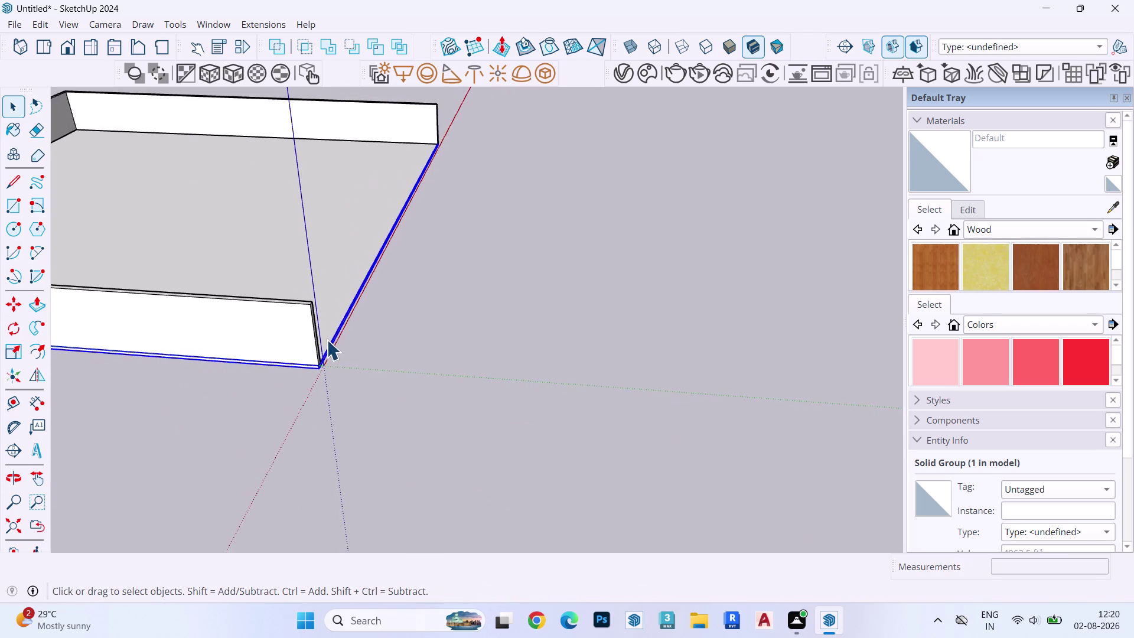
Orbit to look down into the whole room from above.
scroll(down, 3)
middle_drag(421, 263, 0, 281)
middle_drag(376, 180, 385, 332)
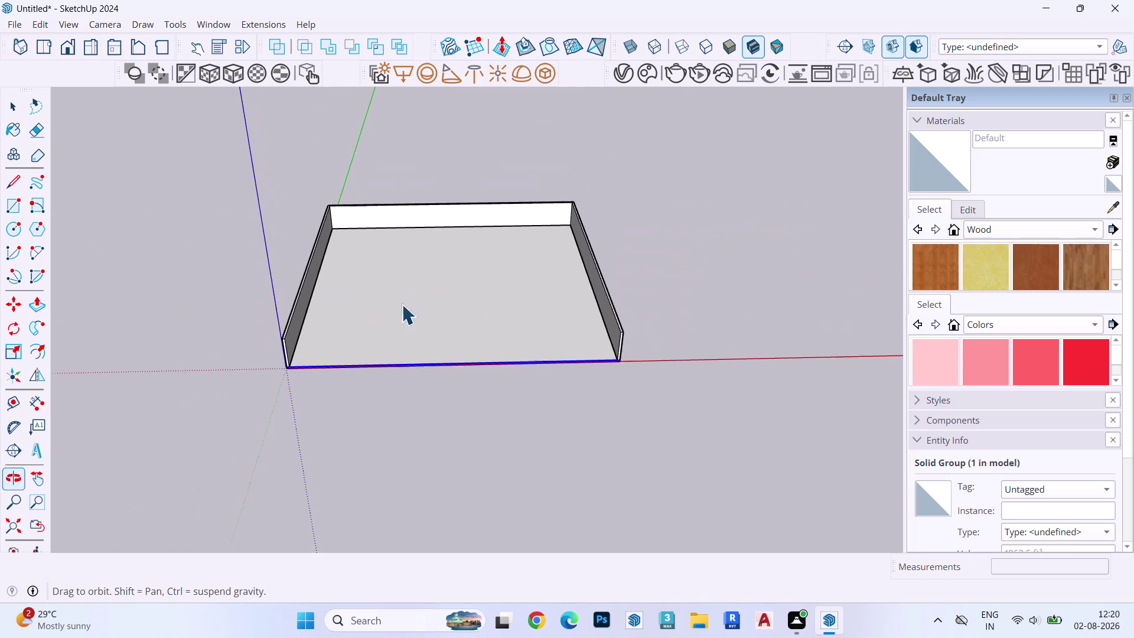
middle_drag(384, 332, 387, 327)
middle_drag(431, 245, 433, 395)
scroll(up, 3)
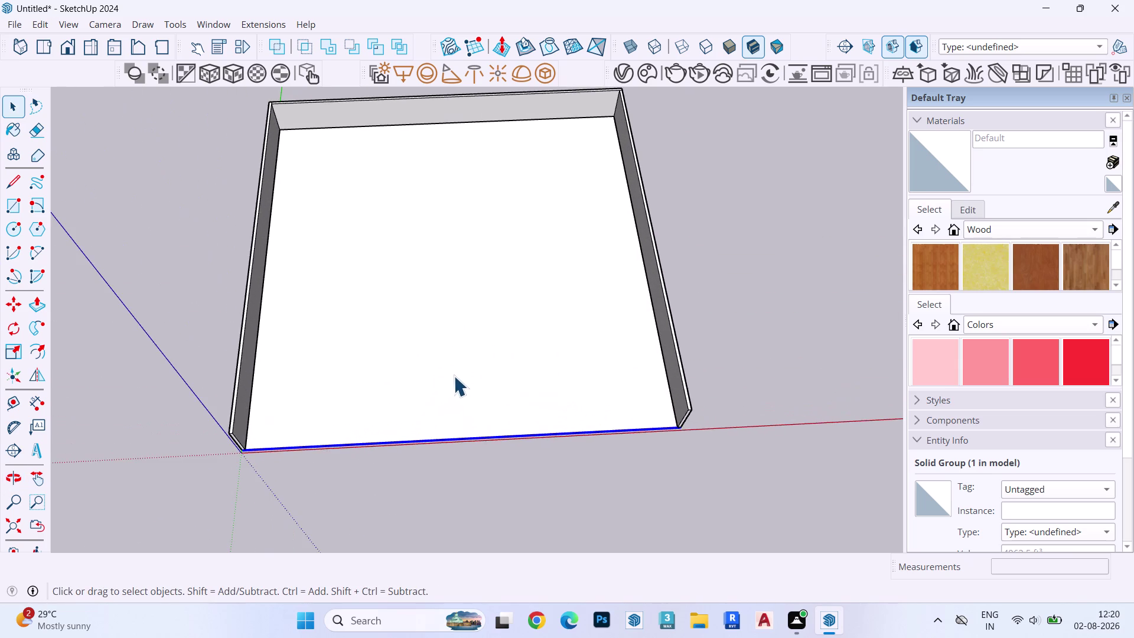
middle_drag(454, 377, 449, 399)
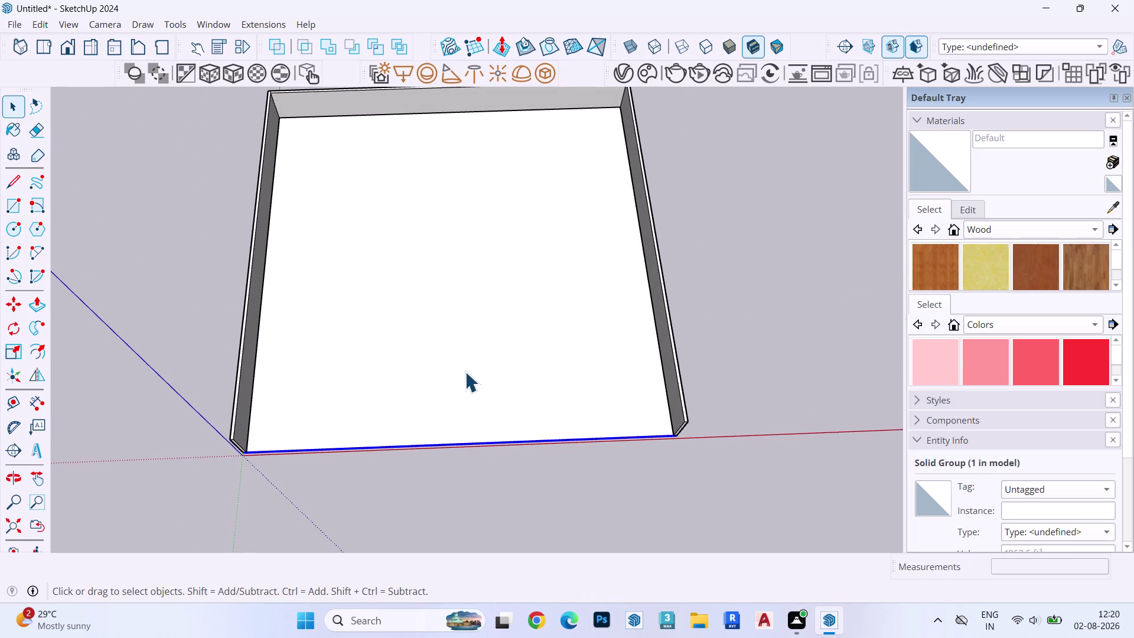
scroll(down, 3)
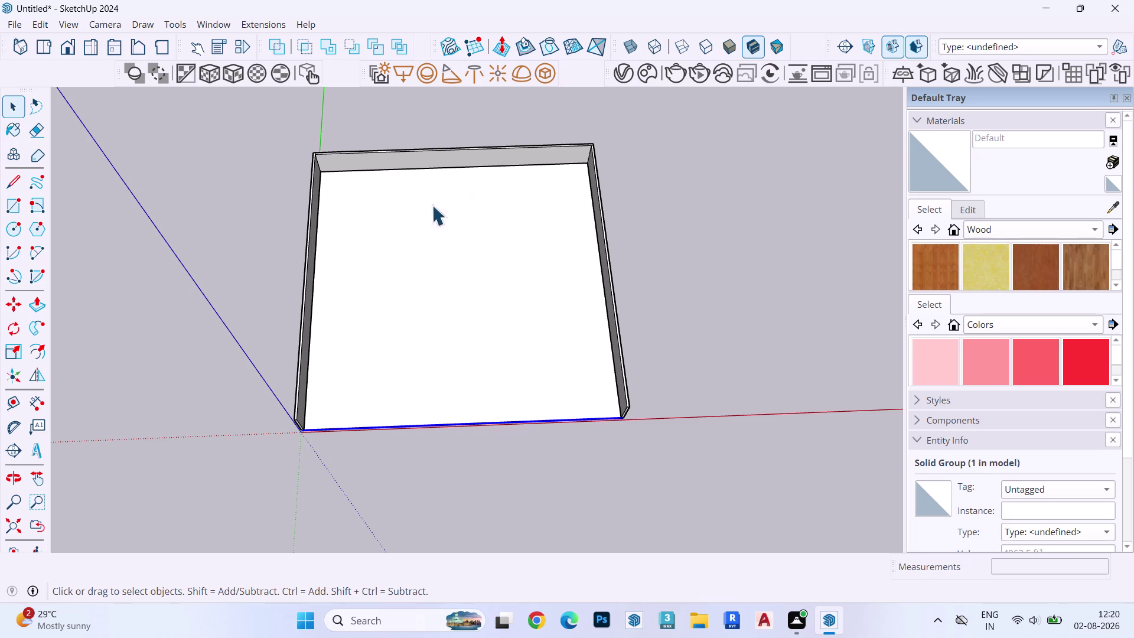
Enter the room group, try the measure and dimension tools, then exit.
double_click(418, 273)
key(t)
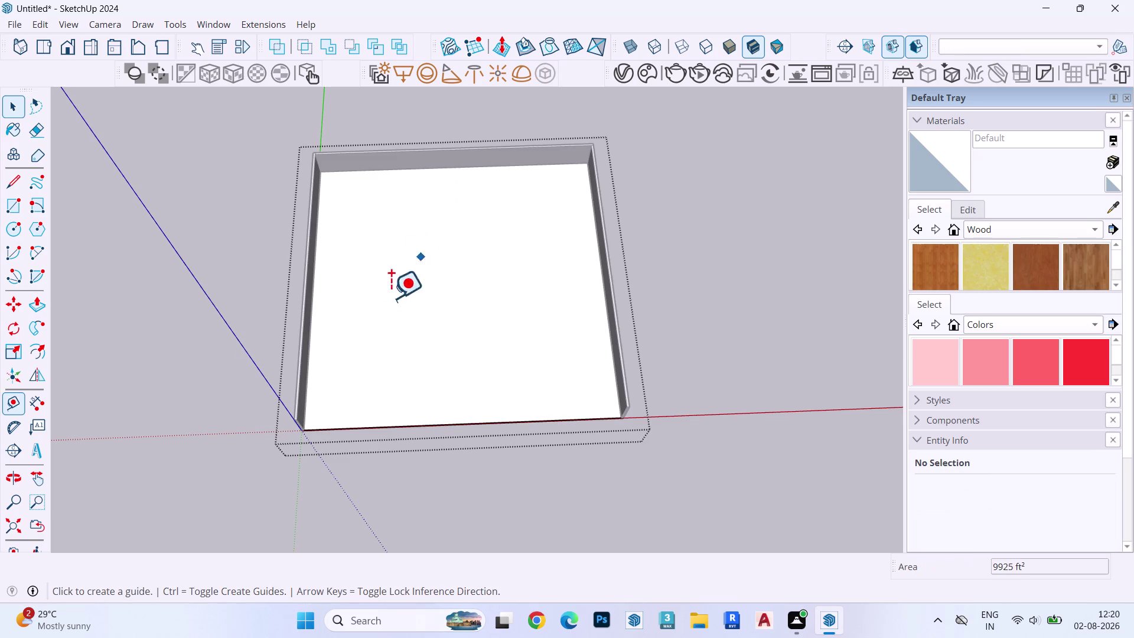
key(d)
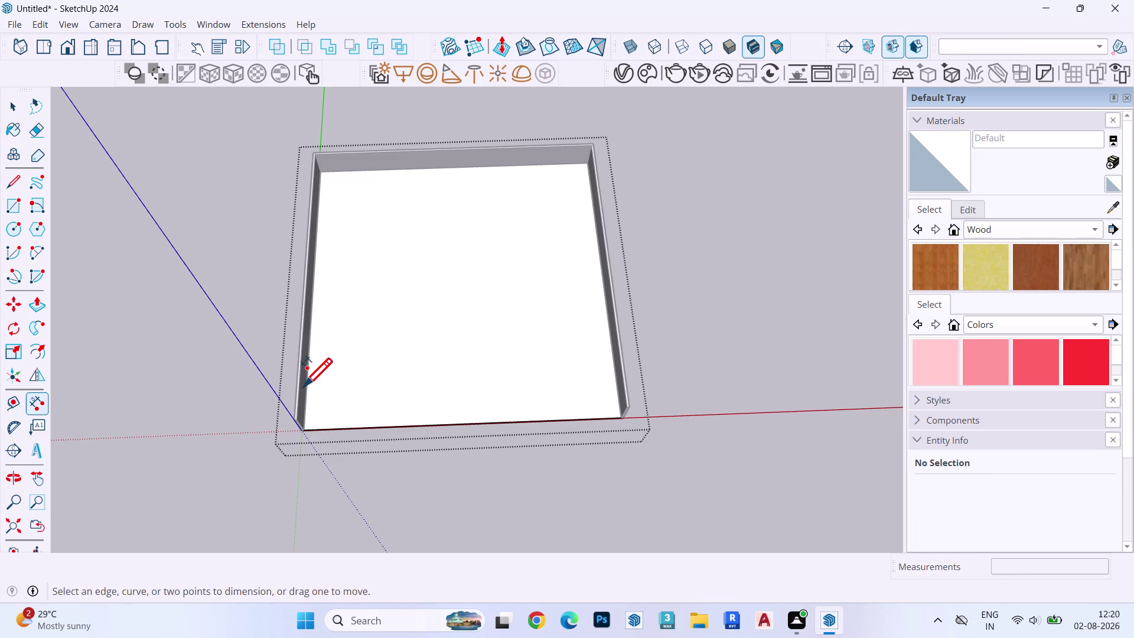
key(d)
key(space)
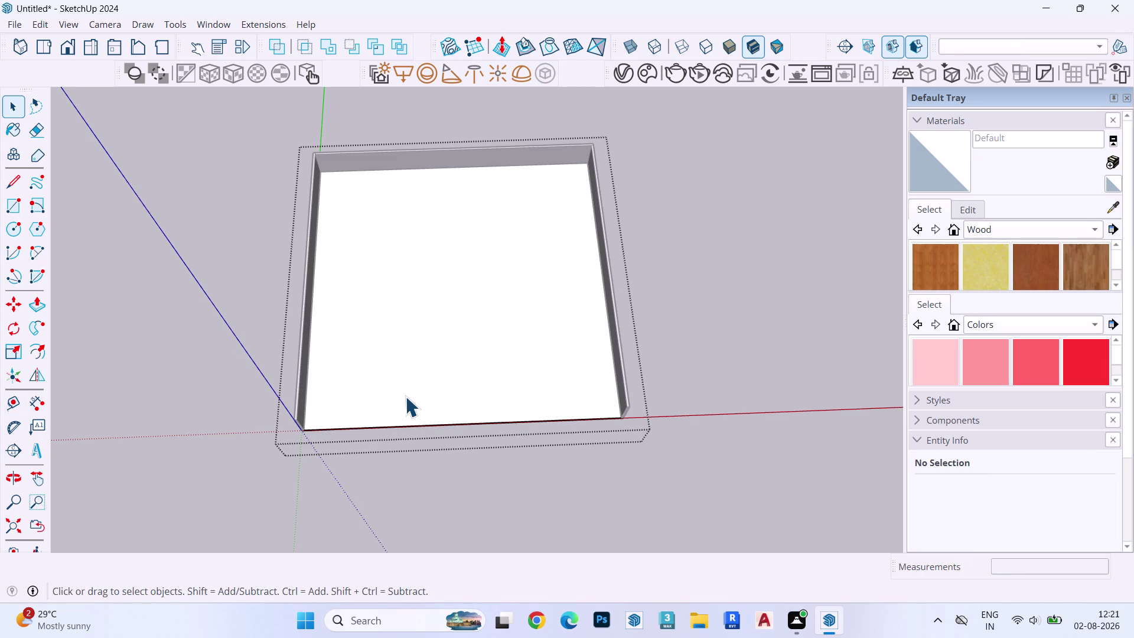
scroll(down, 3)
key(Escape)
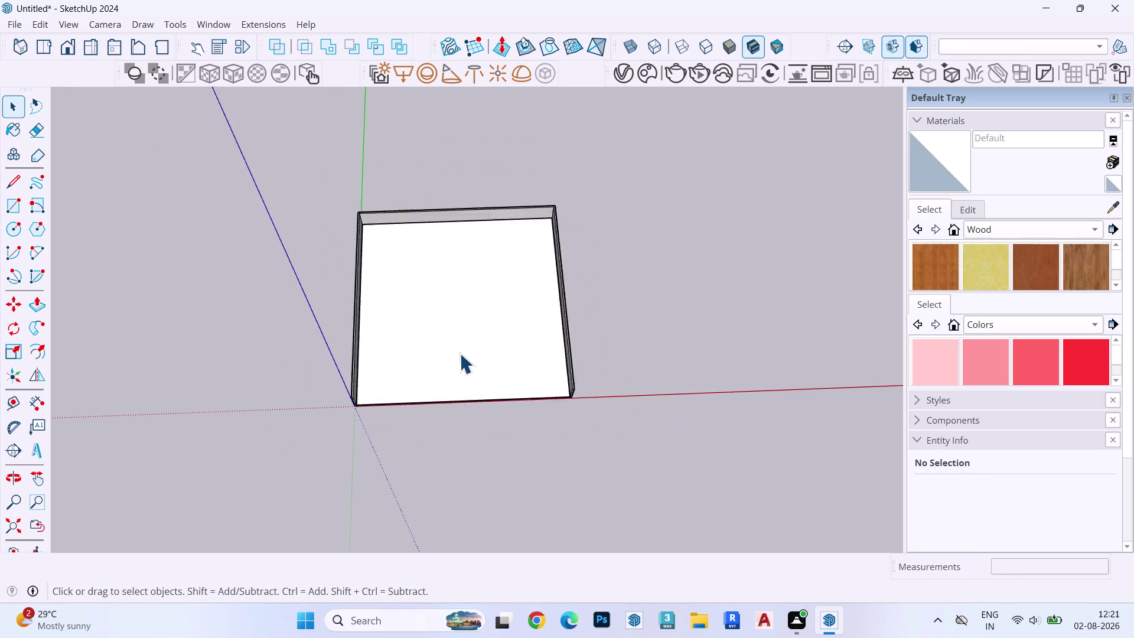
key(Escape)
key(Escape)
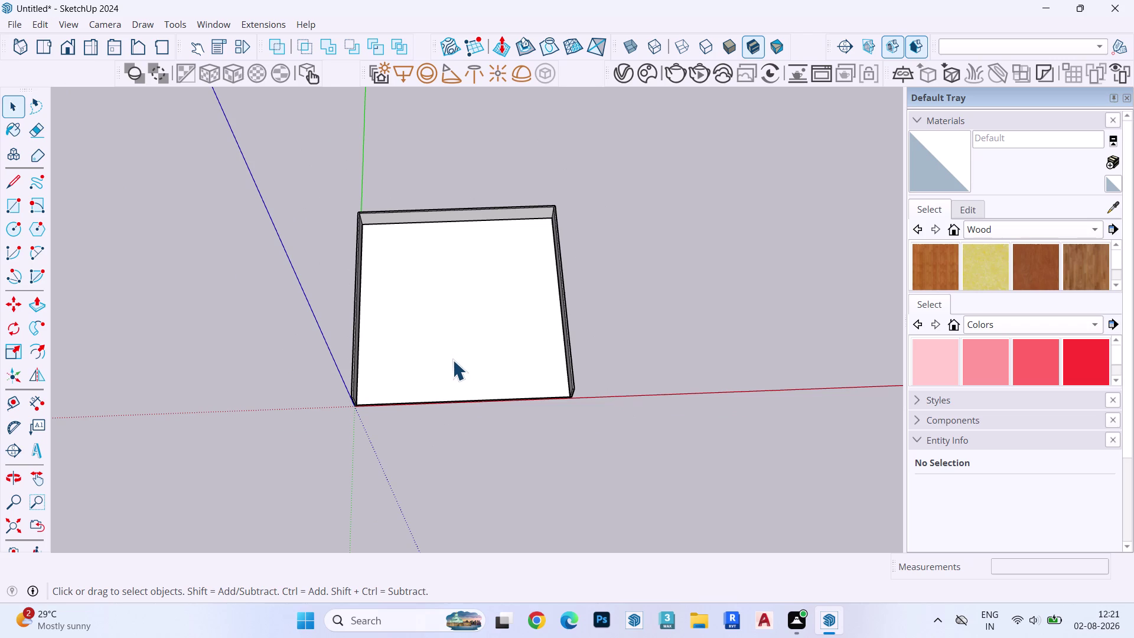
Re-enter and exit the group, then select all and delete both groups.
double_click(516, 275)
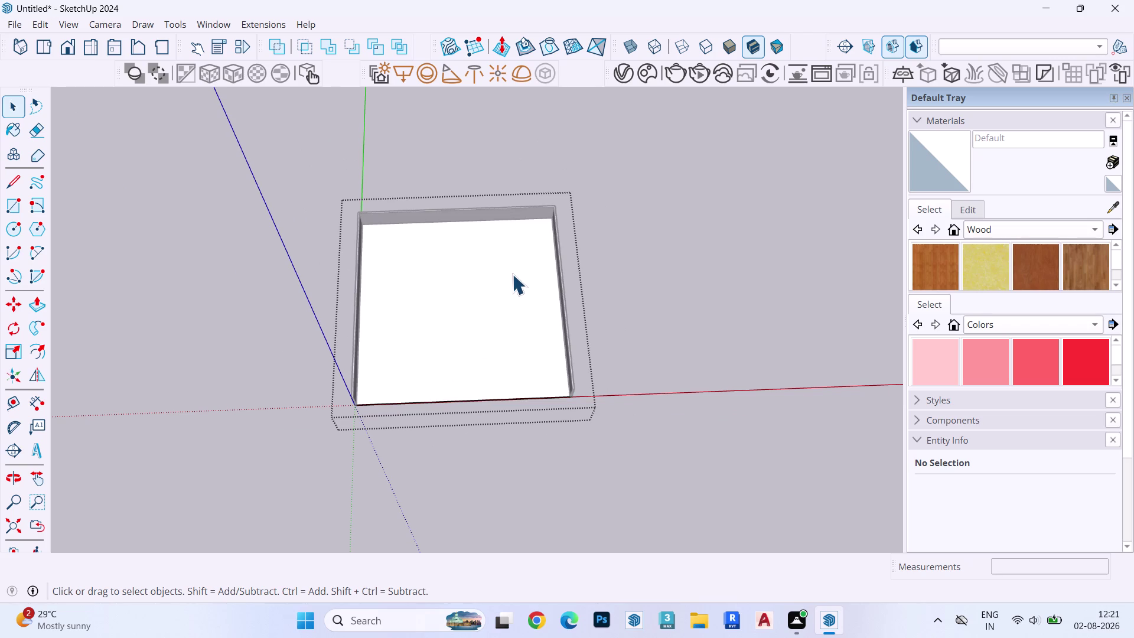
key(Escape)
click(512, 274)
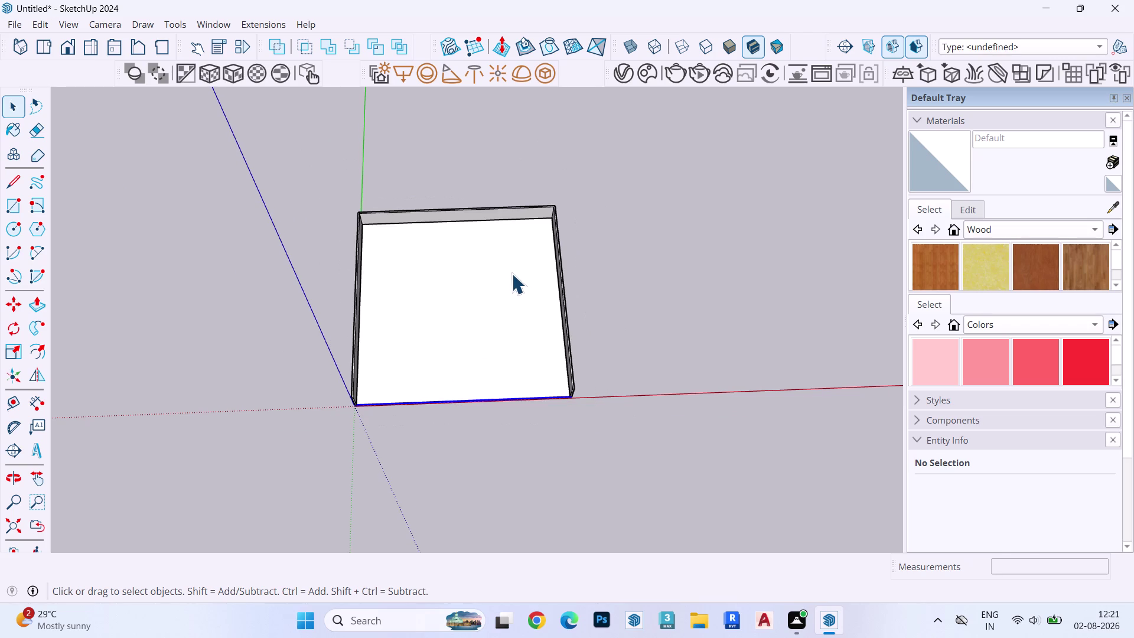
key(ctrl+a)
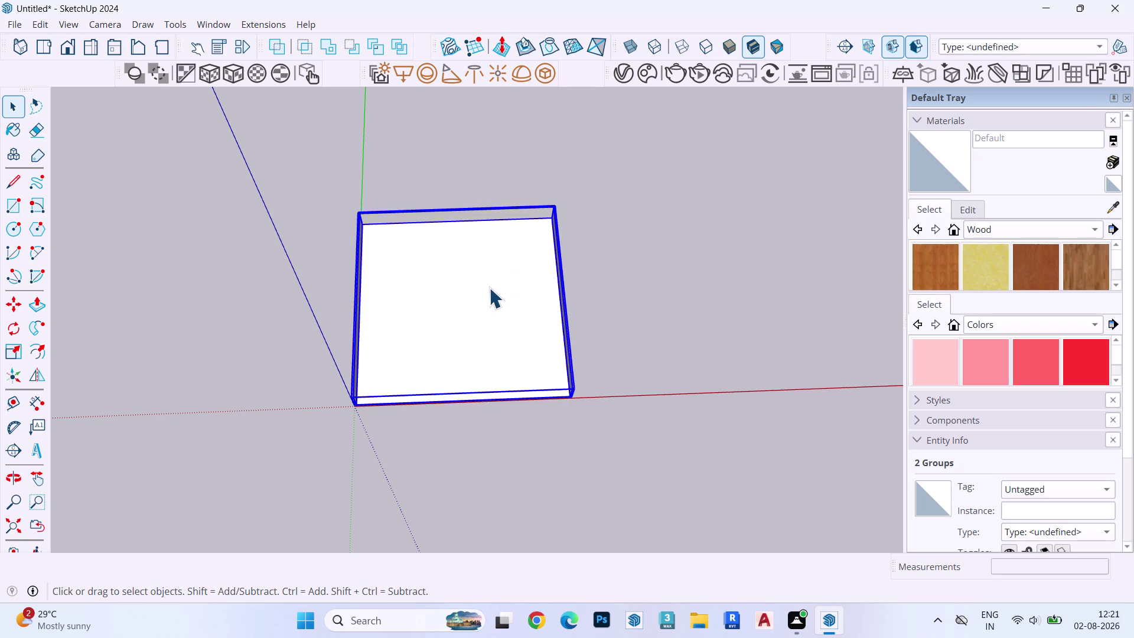
key(Delete)
Draw a 70,75 rectangle from the origin and select its face.
key(r)
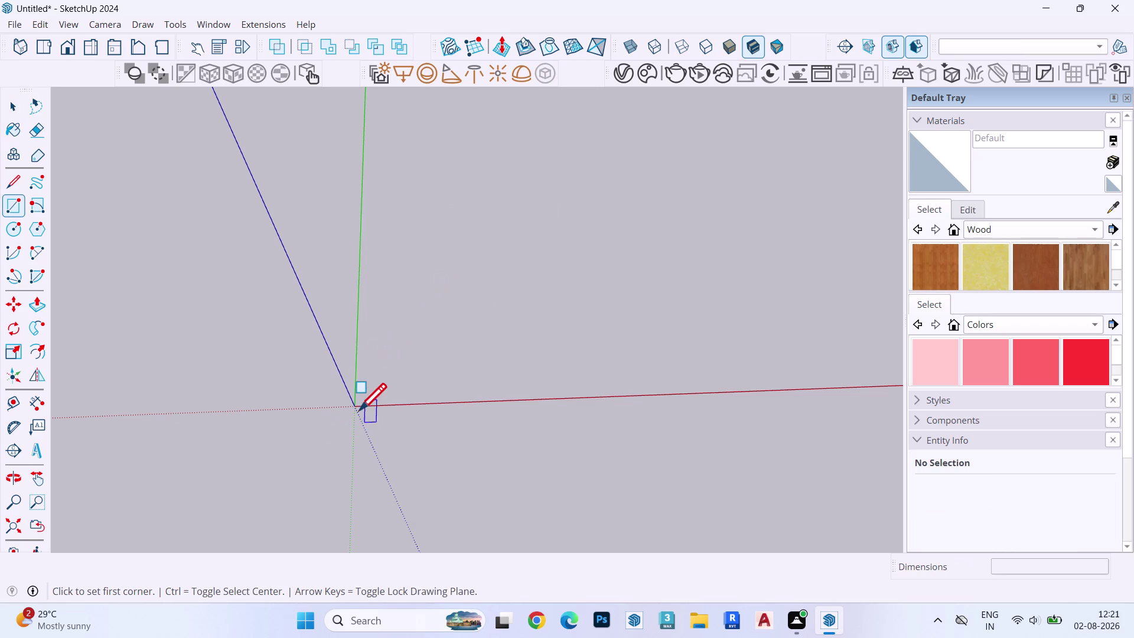
click(354, 409)
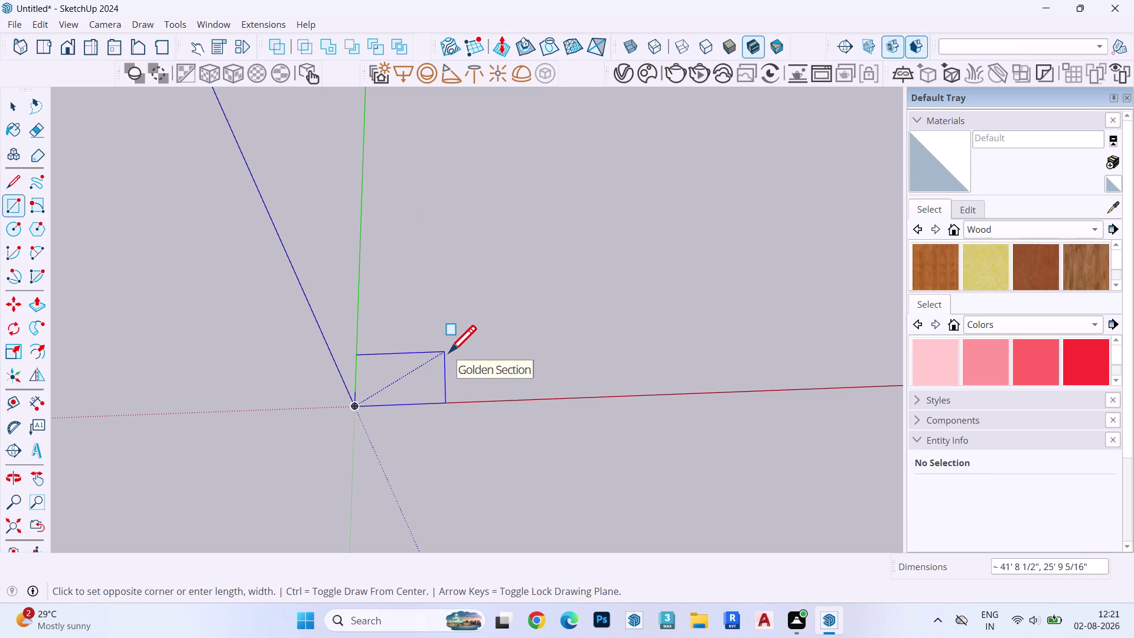
text(70)
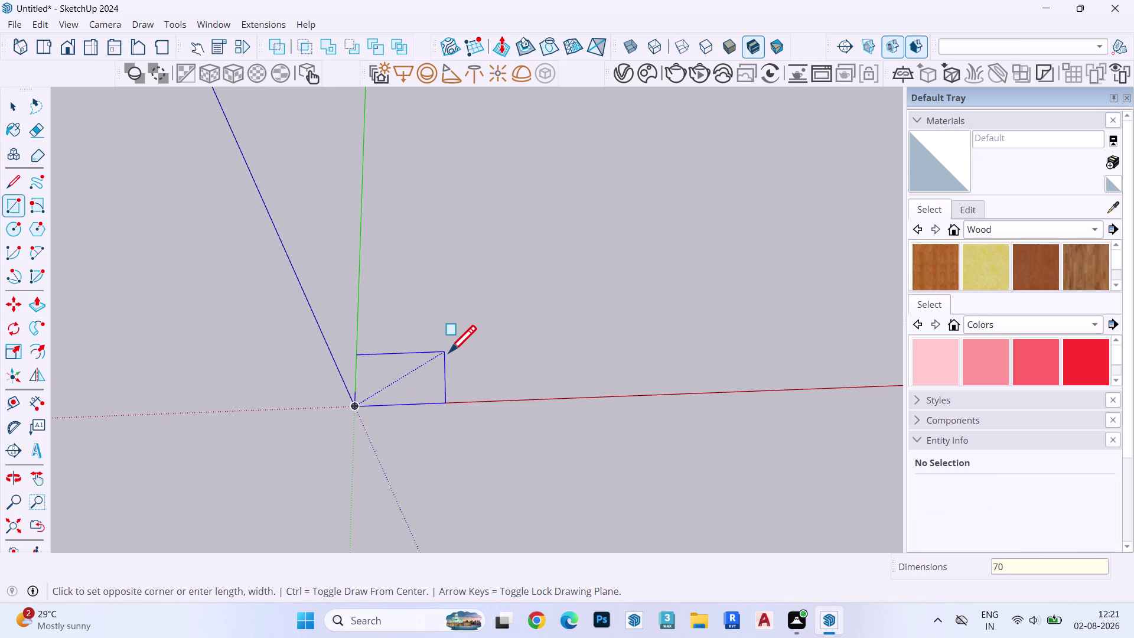
text(',75')
key(Return)
key(space)
double_click(401, 301)
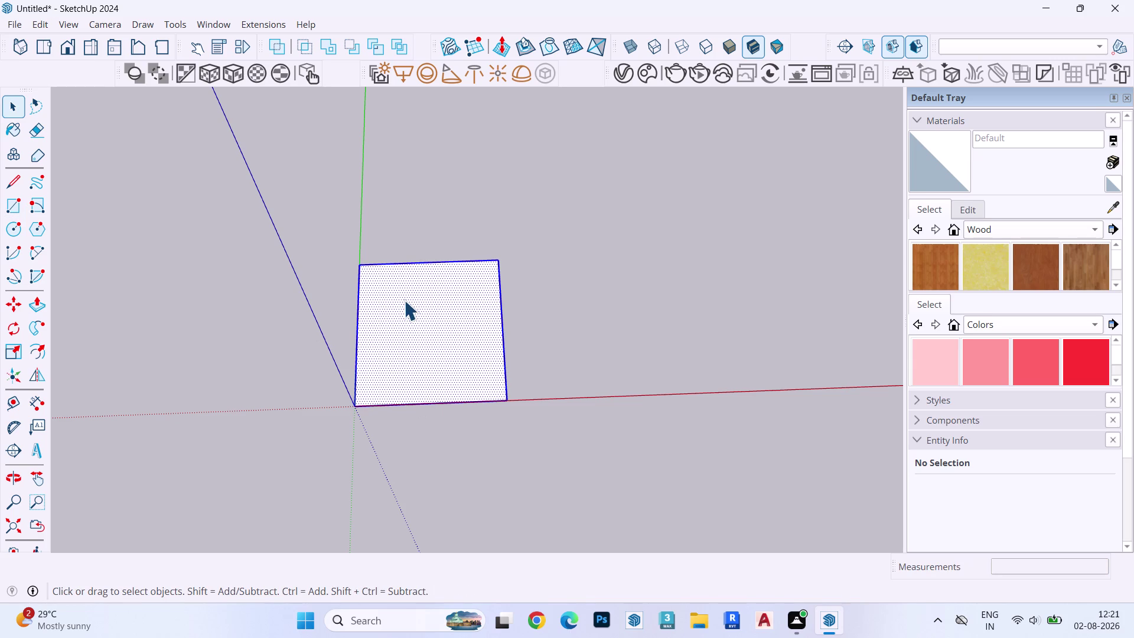
double_click(404, 278)
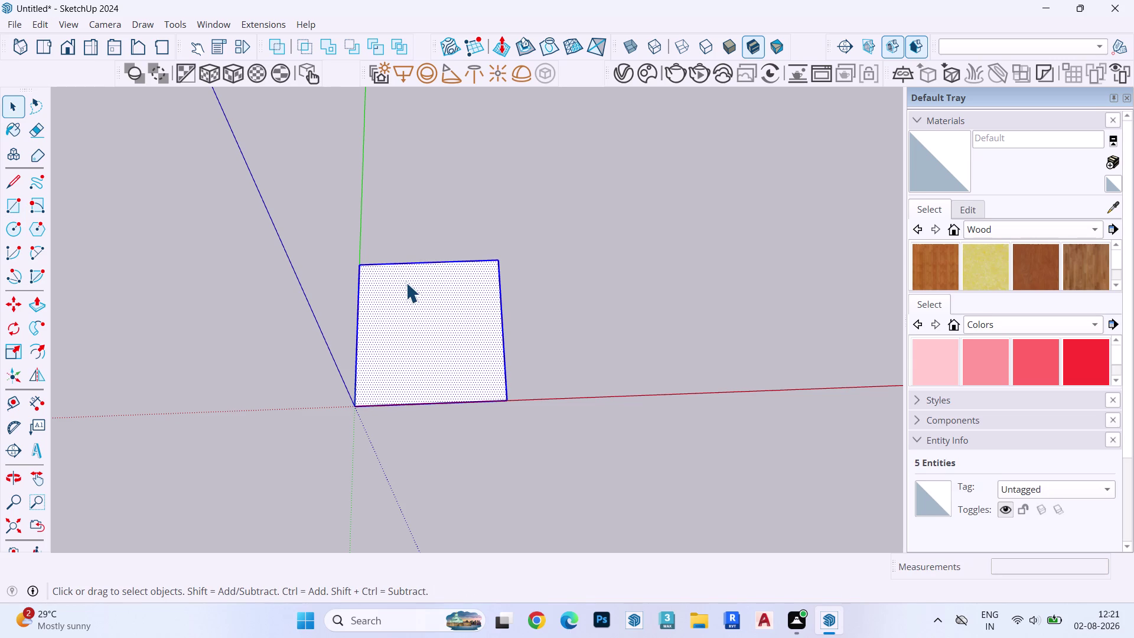
click(406, 282)
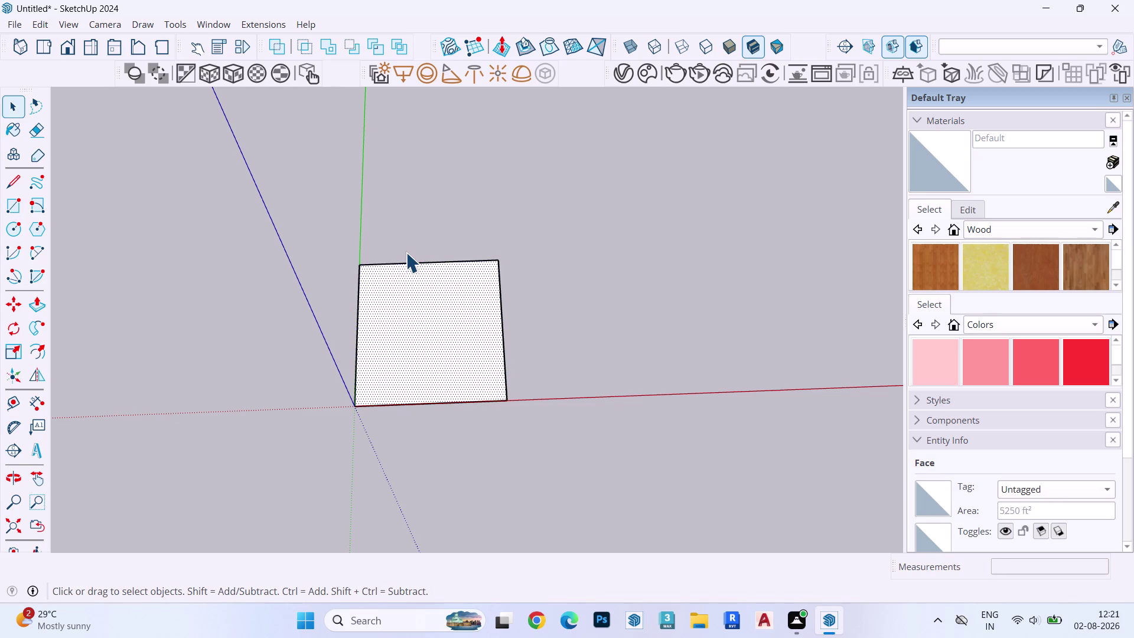
Push/pull the rectangle face with a 6" distance, then orbit around the slab.
key(p)
click(412, 283)
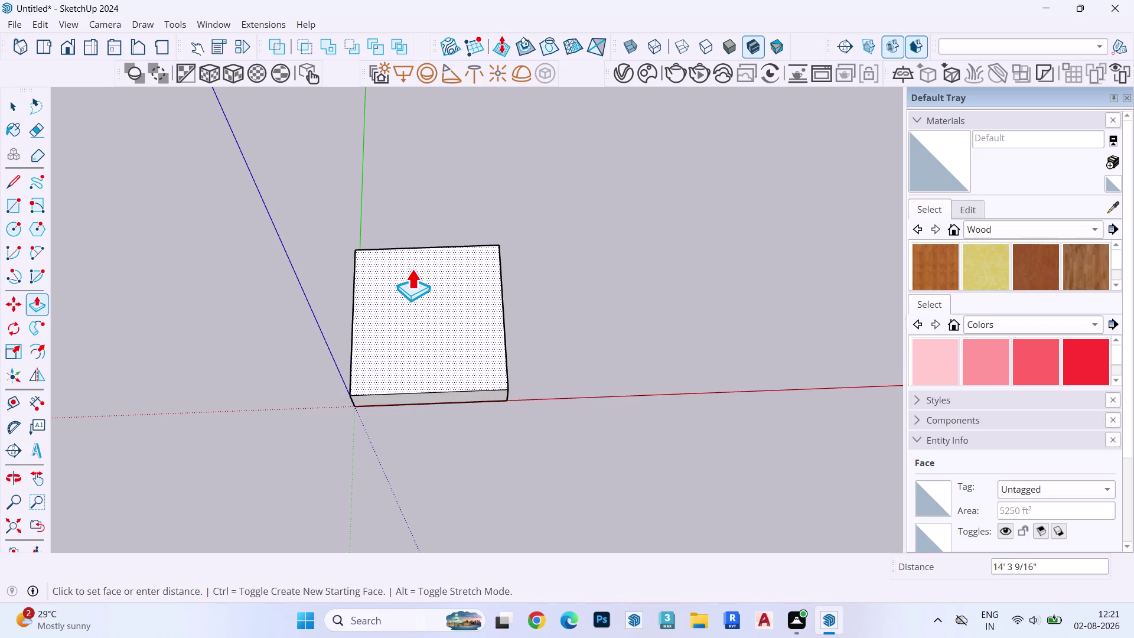
key(6)
key(shift+quotedbl)
key(Return)
key(space)
scroll(up, 3)
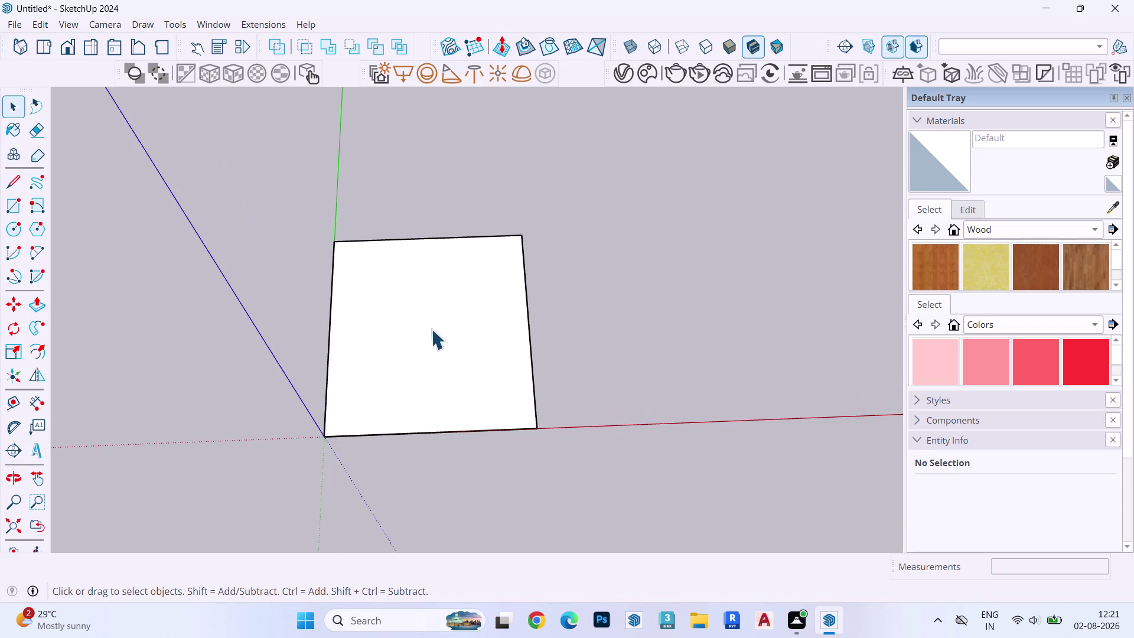
middle_drag(436, 315, 441, 93)
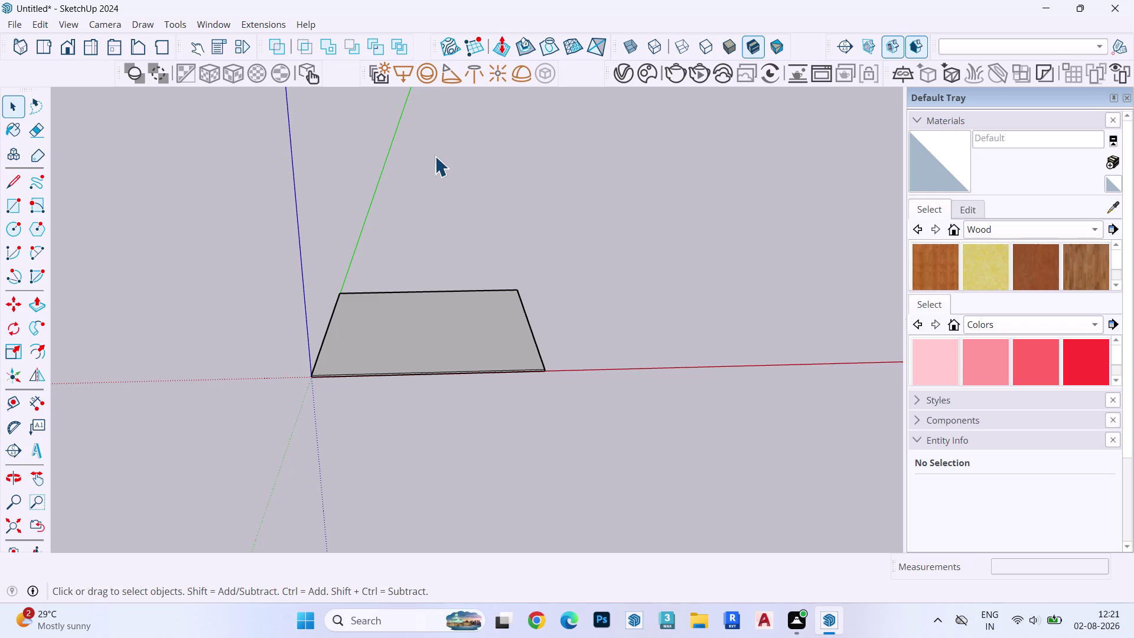
middle_drag(414, 228, 420, 292)
scroll(up, 3)
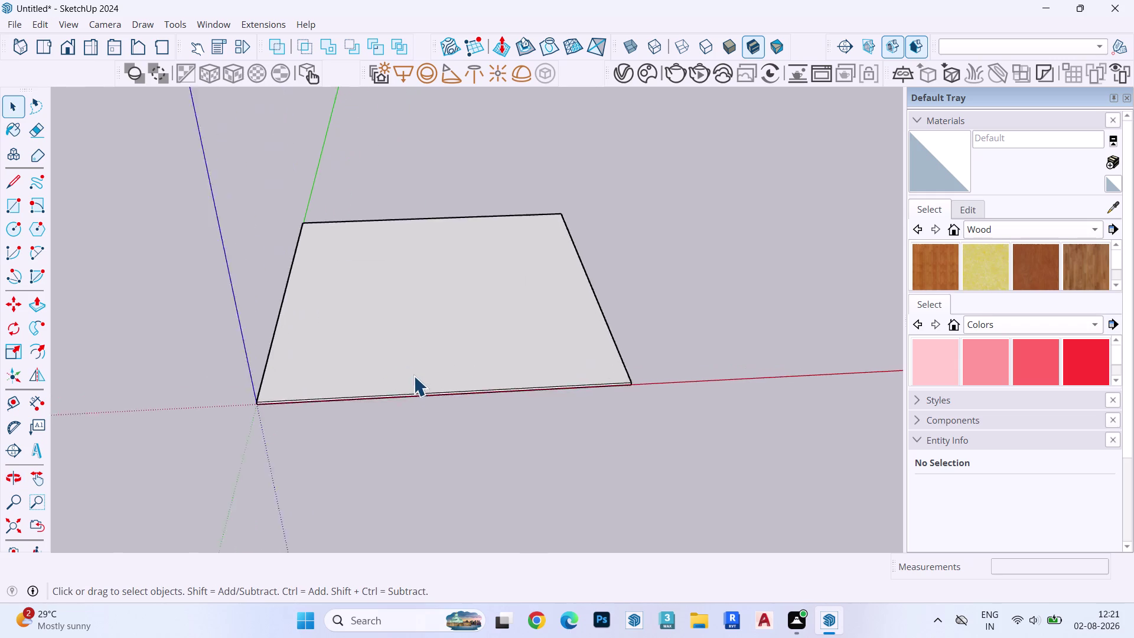
scroll(up, 3)
middle_drag(422, 360, 420, 415)
Offset the slab face outline 6" inward.
click(421, 387)
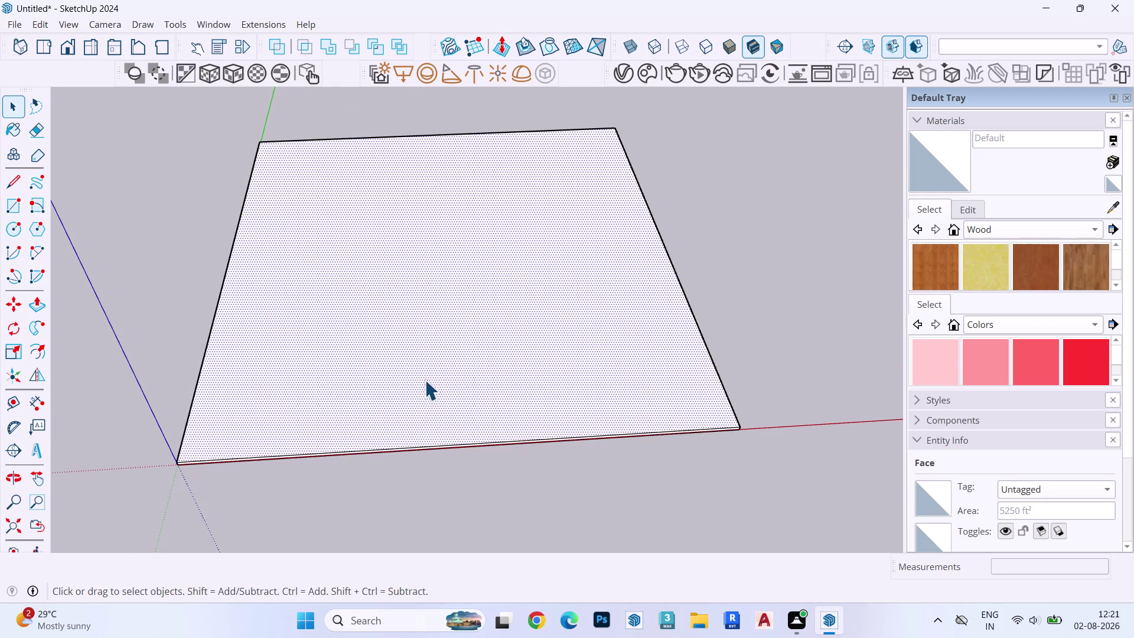
key(f)
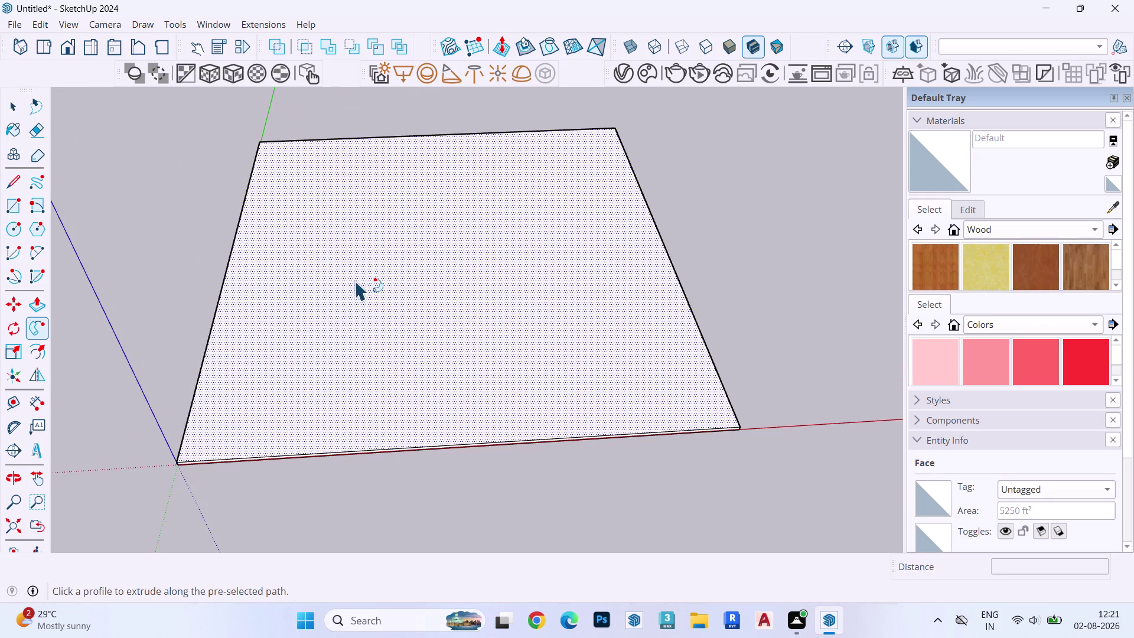
key(space)
key(o)
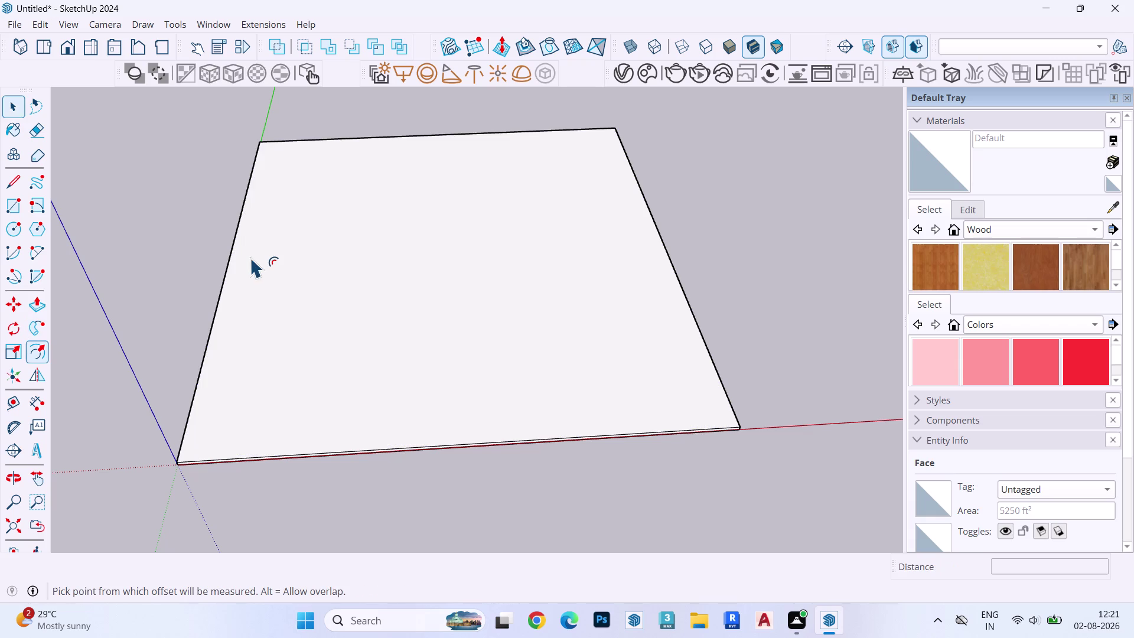
click(247, 248)
text(6)
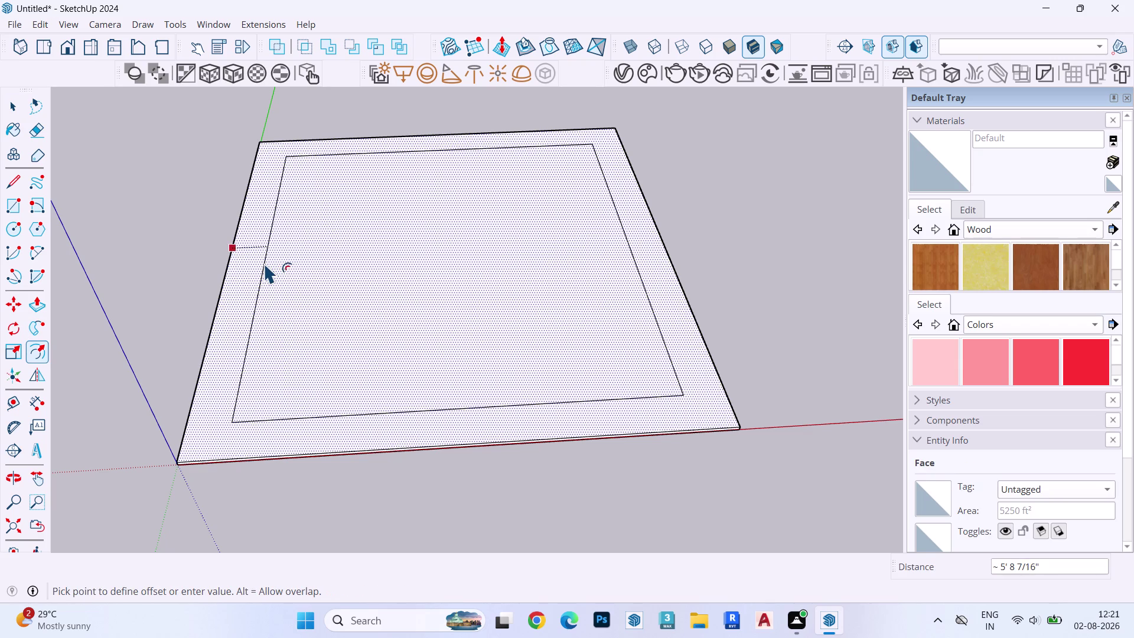
text(")
key(Return)
key(space)
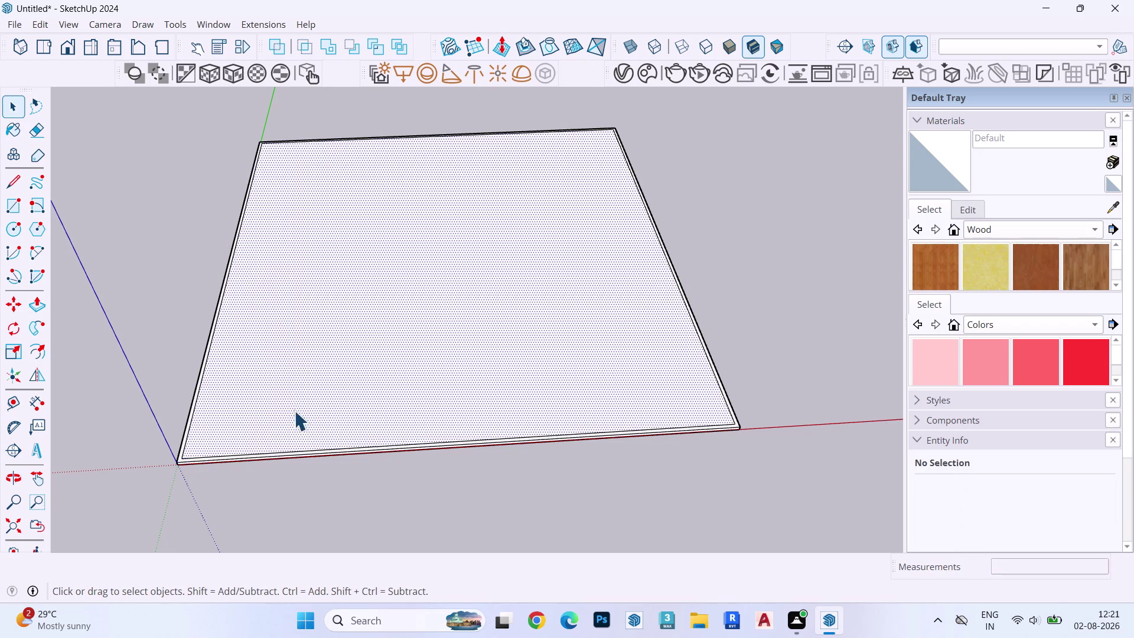
Zoom into the corner and move the selected inner bottom edge to adjust it.
scroll(up, 3)
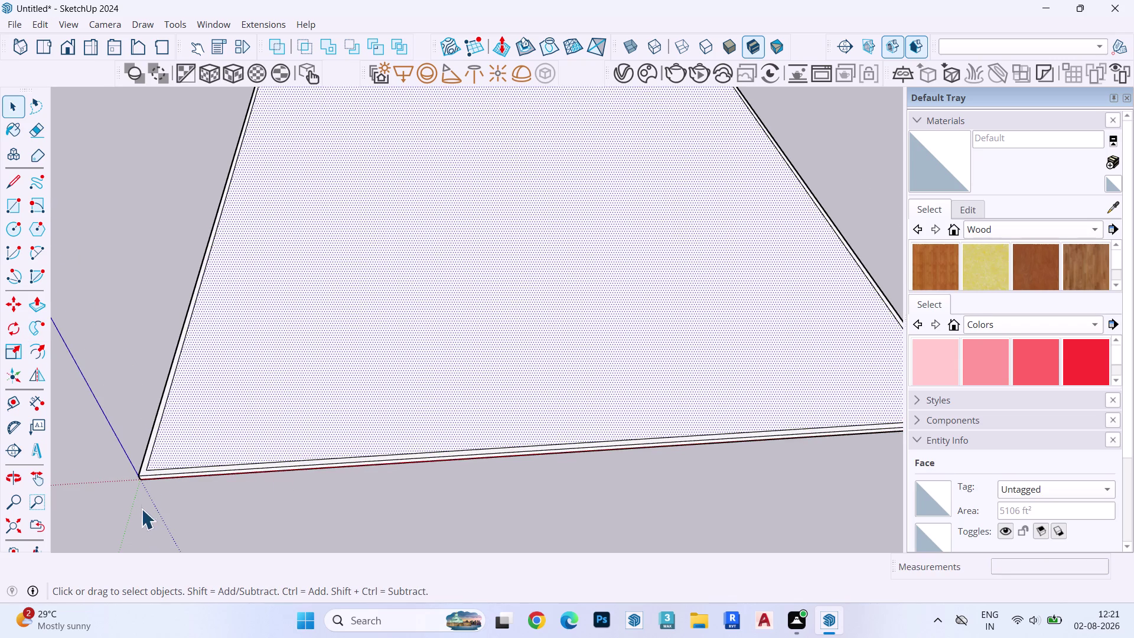
scroll(up, 3)
click(189, 453)
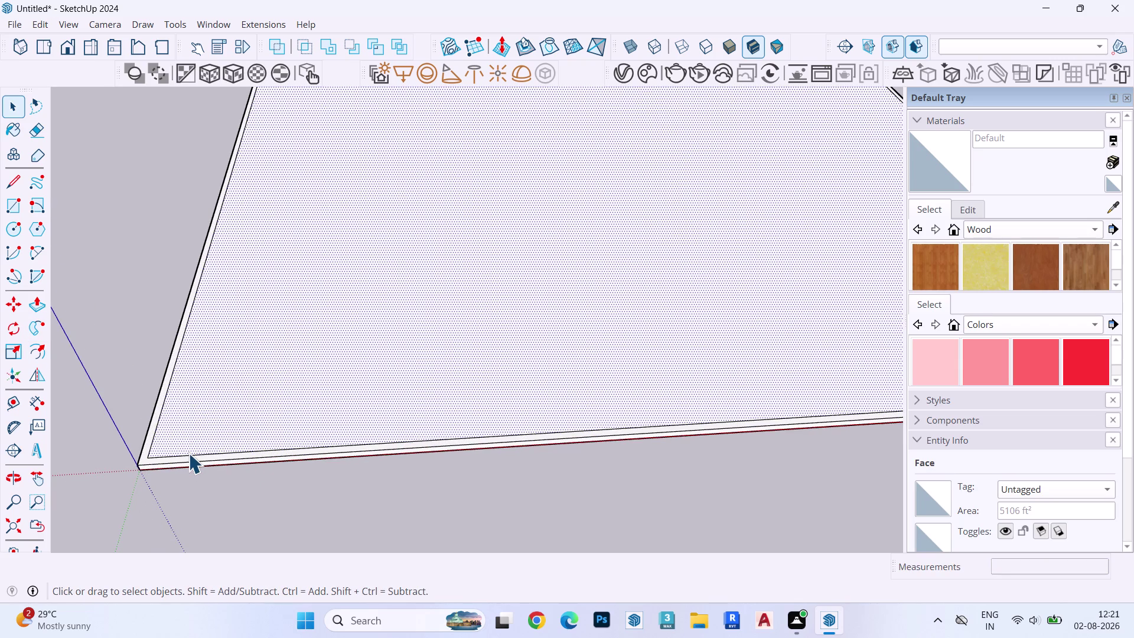
click(189, 453)
key(m)
scroll(up, 3)
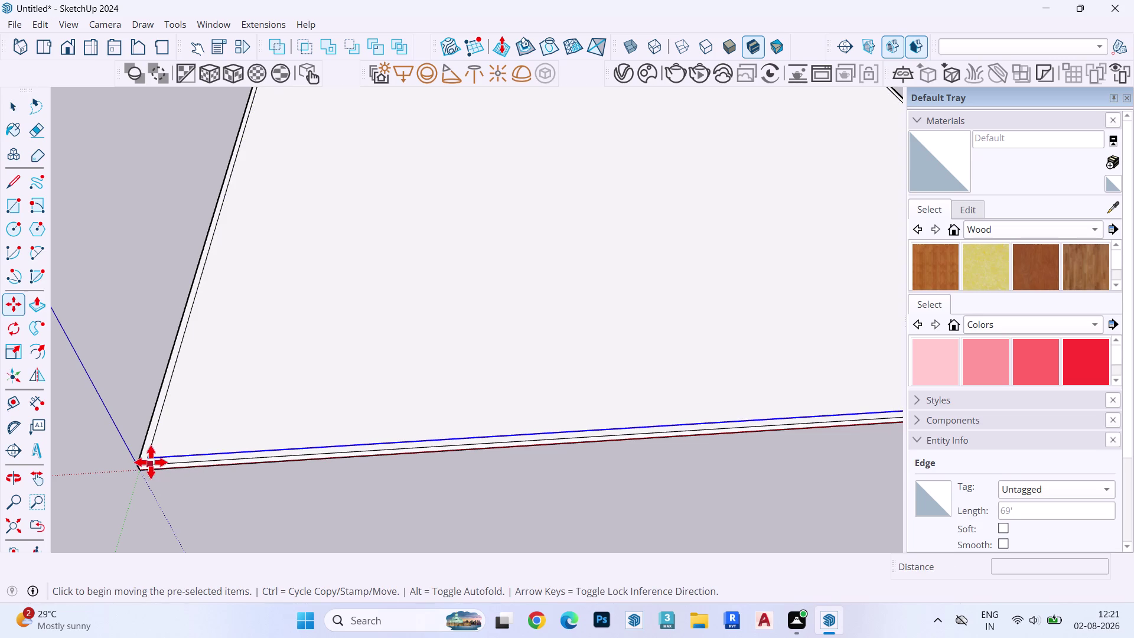
scroll(up, 3)
click(148, 458)
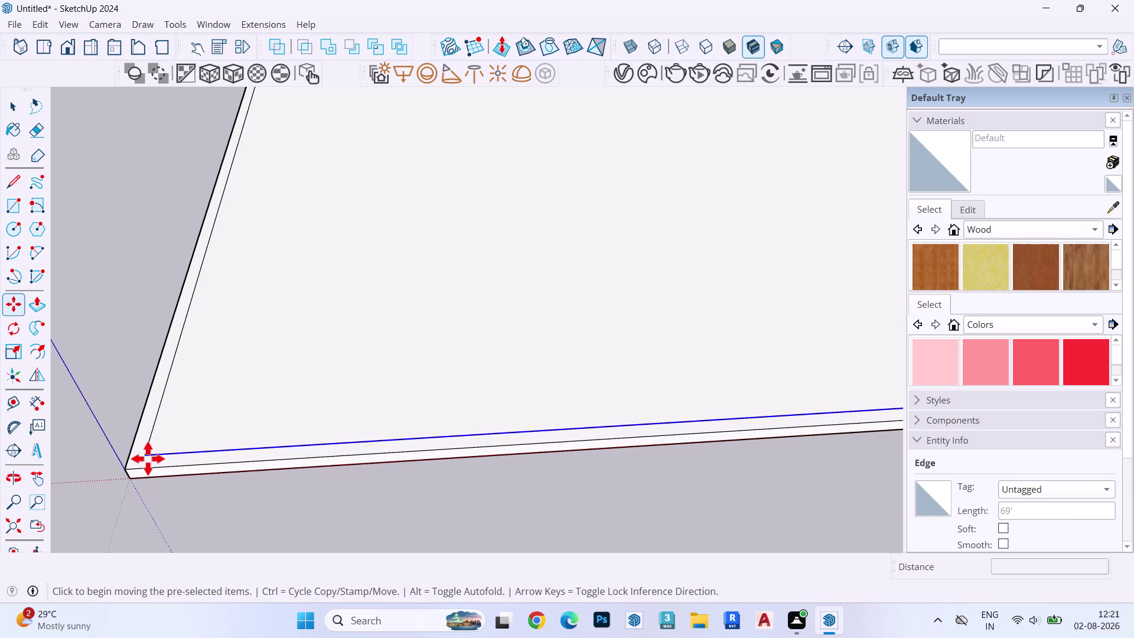
key(Up)
key(Left)
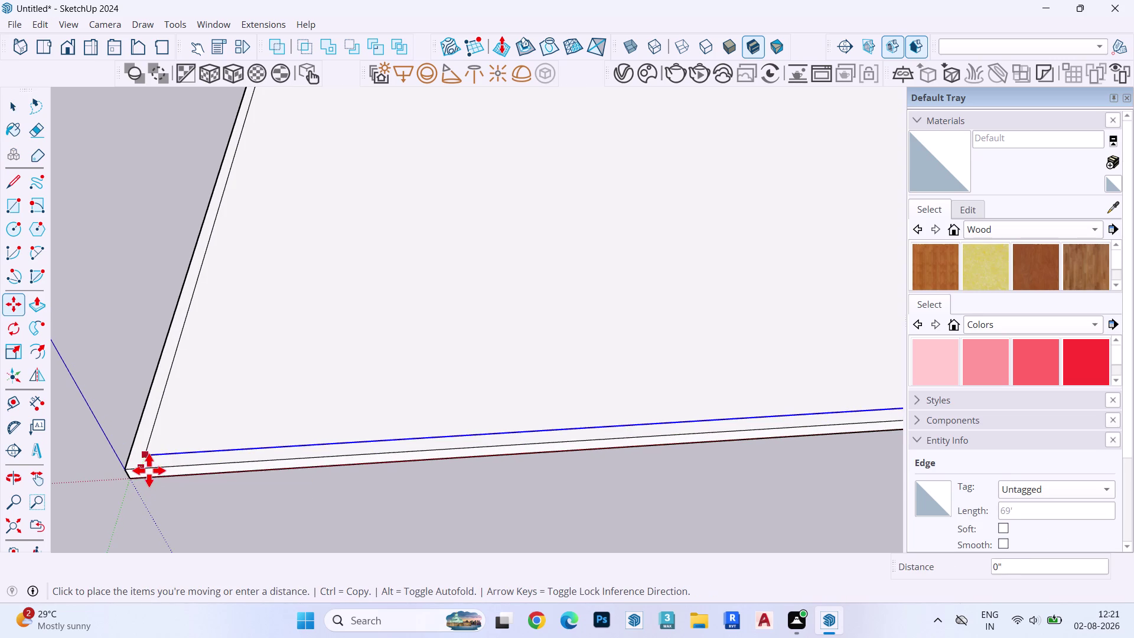
click(154, 469)
key(space)
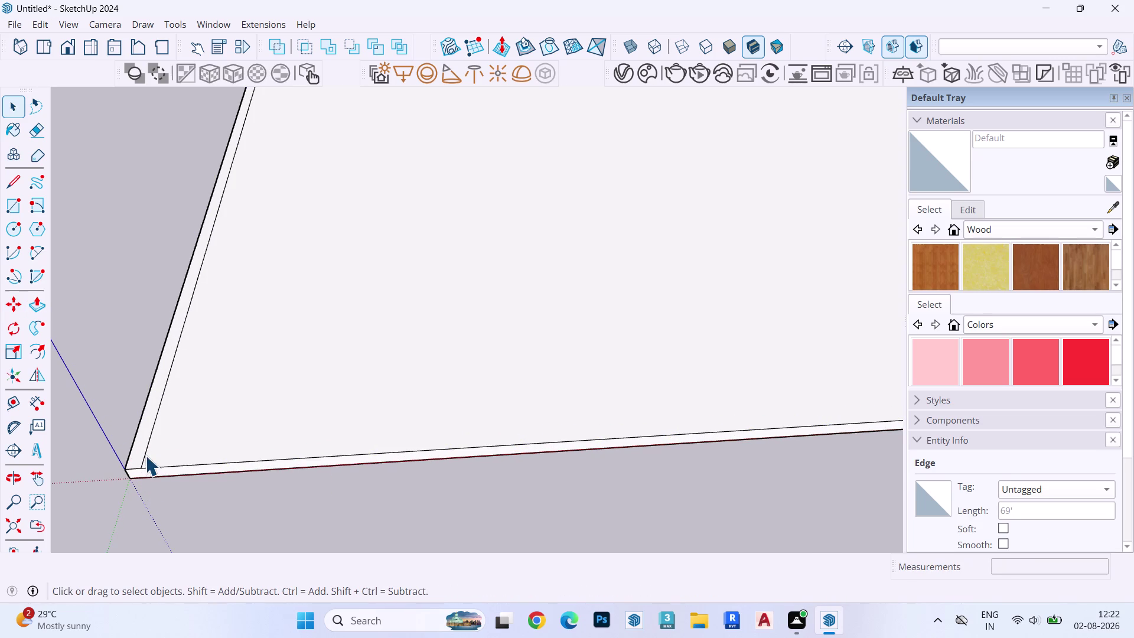
Select all connected geometry of the border strip.
double_click(140, 453)
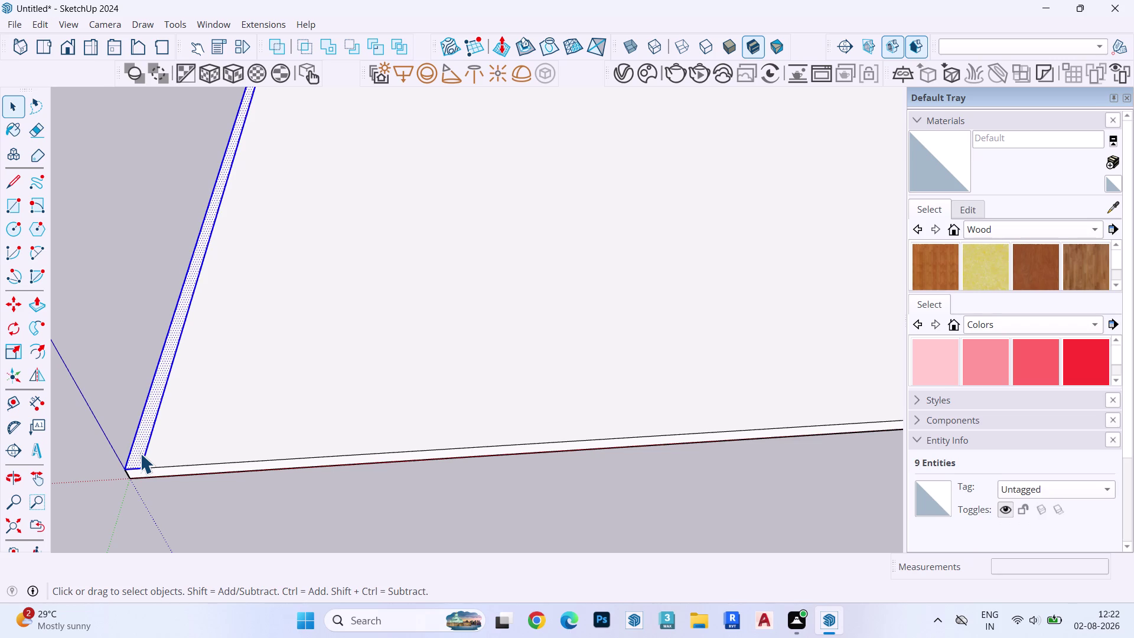
key(ctrl+c)
key(Escape)
key(space)
triple_click(201, 443)
triple_click(201, 442)
double_click(200, 441)
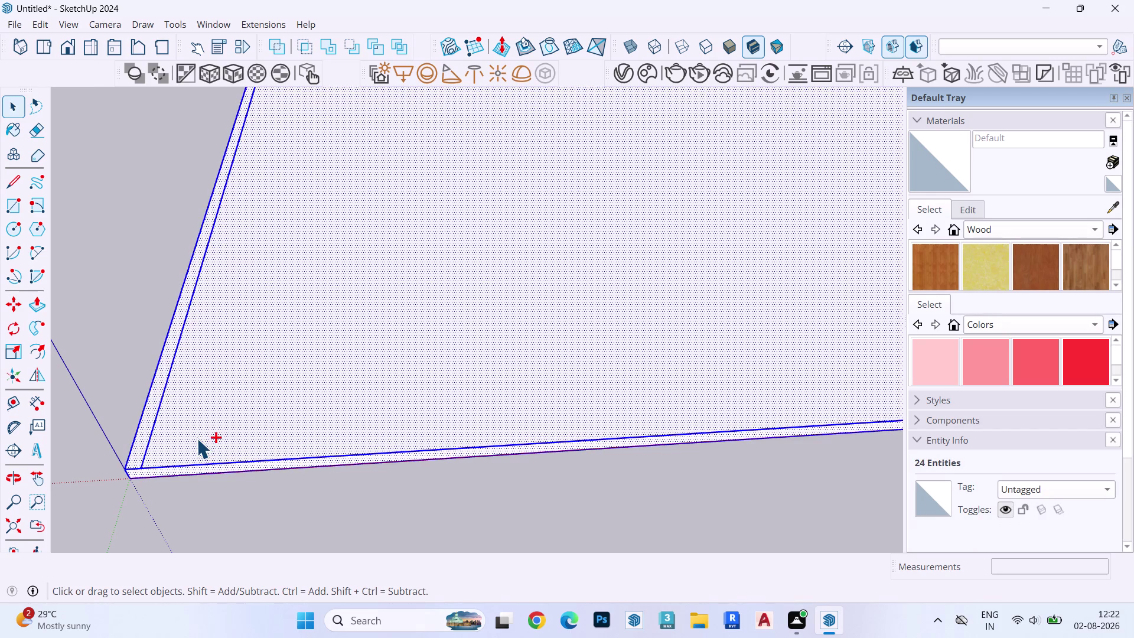
Make the border strip a group and start raising its left side with Push/Pull.
key(ctrl+a)
key(n)
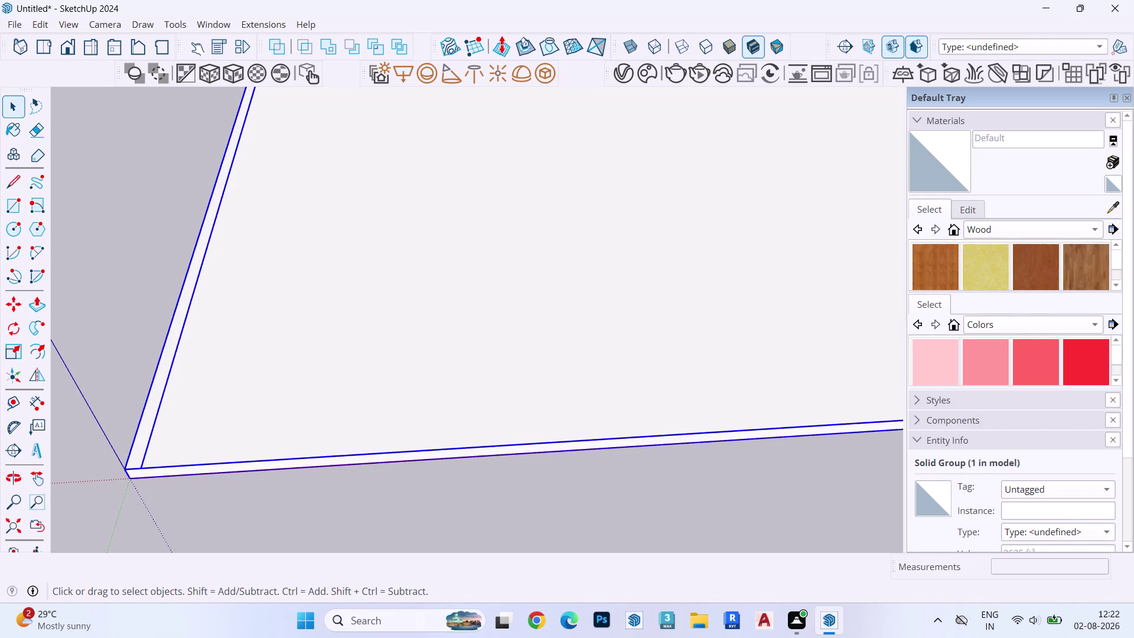
click(44, 23)
click(89, 133)
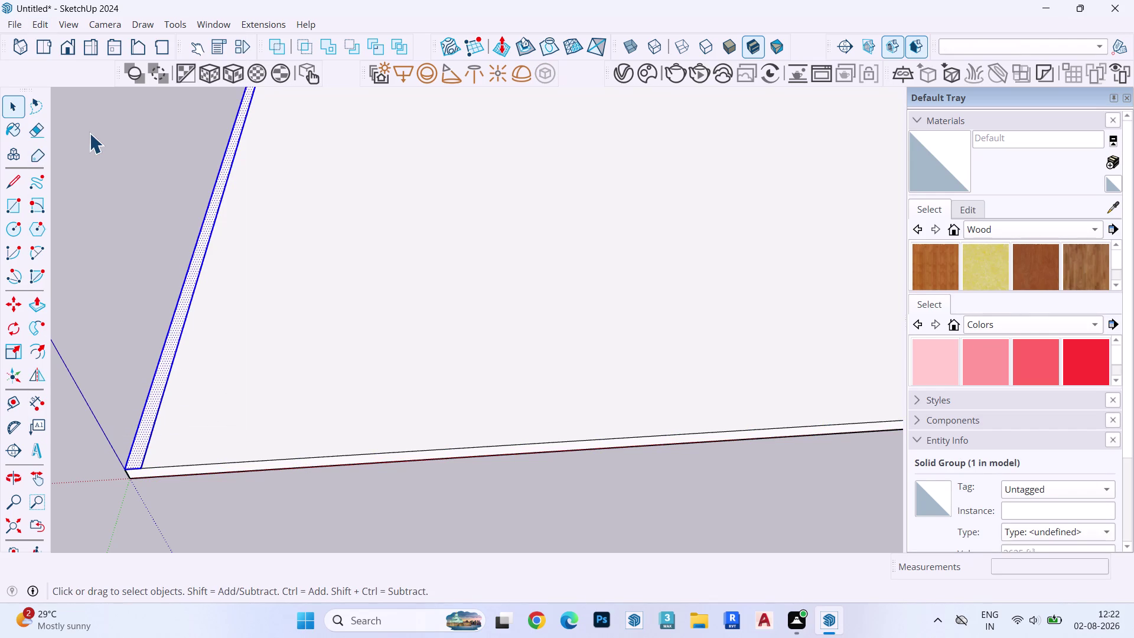
key(p)
click(162, 367)
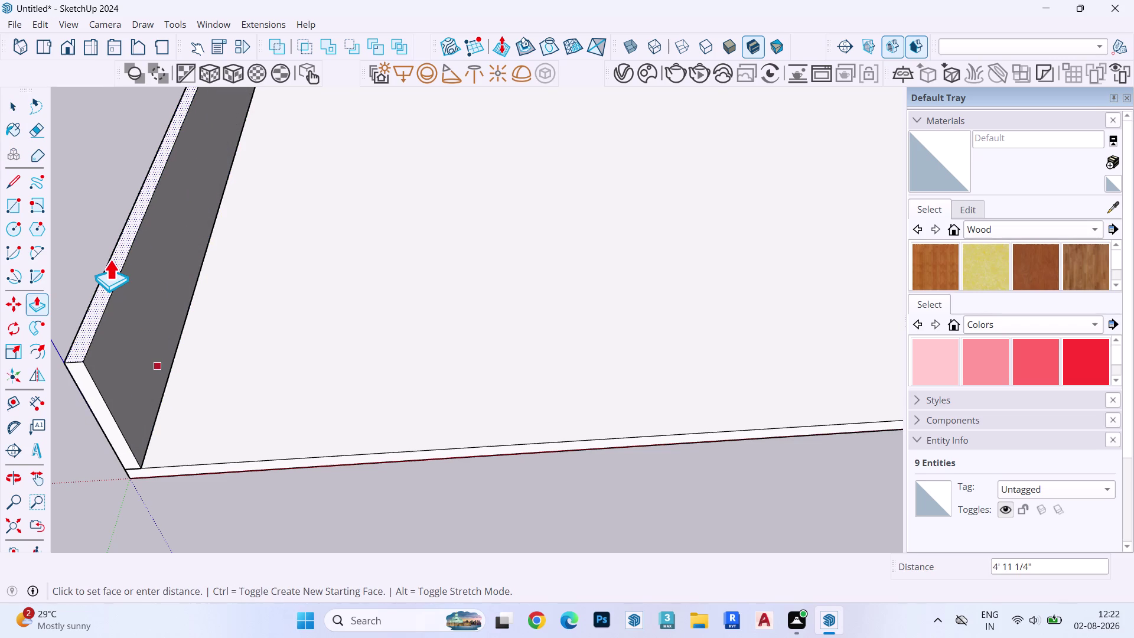
Push the border strip up 10 units into a thin wall.
text(10)
key(apostrophe)
key(Return)
key(space)
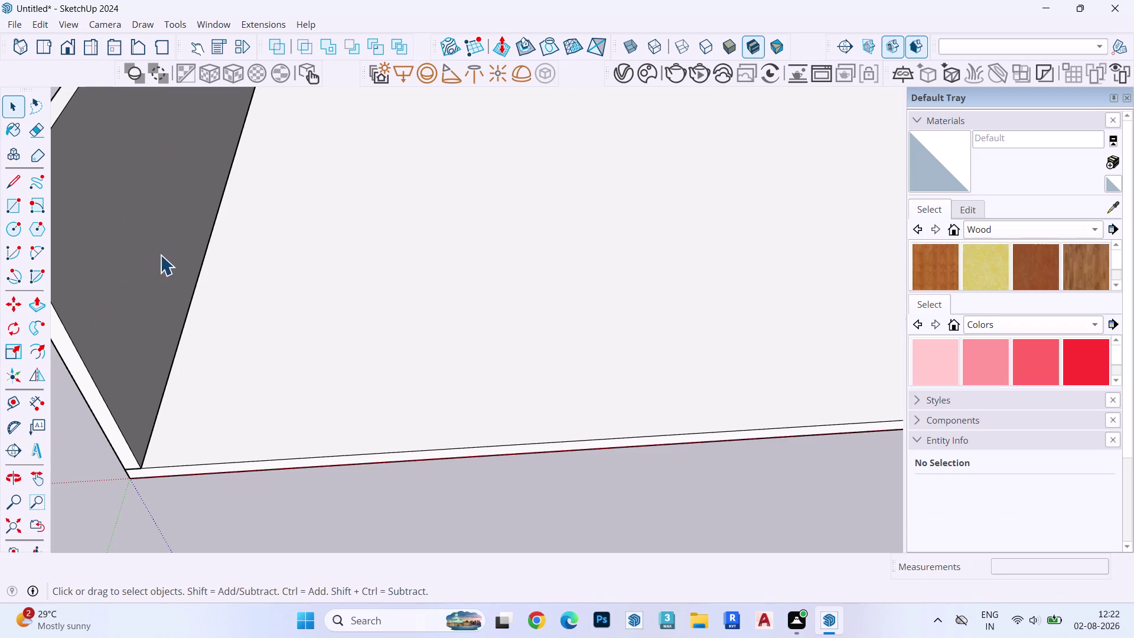
scroll(down, 3)
key(Escape)
key(Escape)
key(Escape)
Orbit and zoom around the model to check the raised walls enclosing the slab.
scroll(down, 3)
scroll(down, 3)
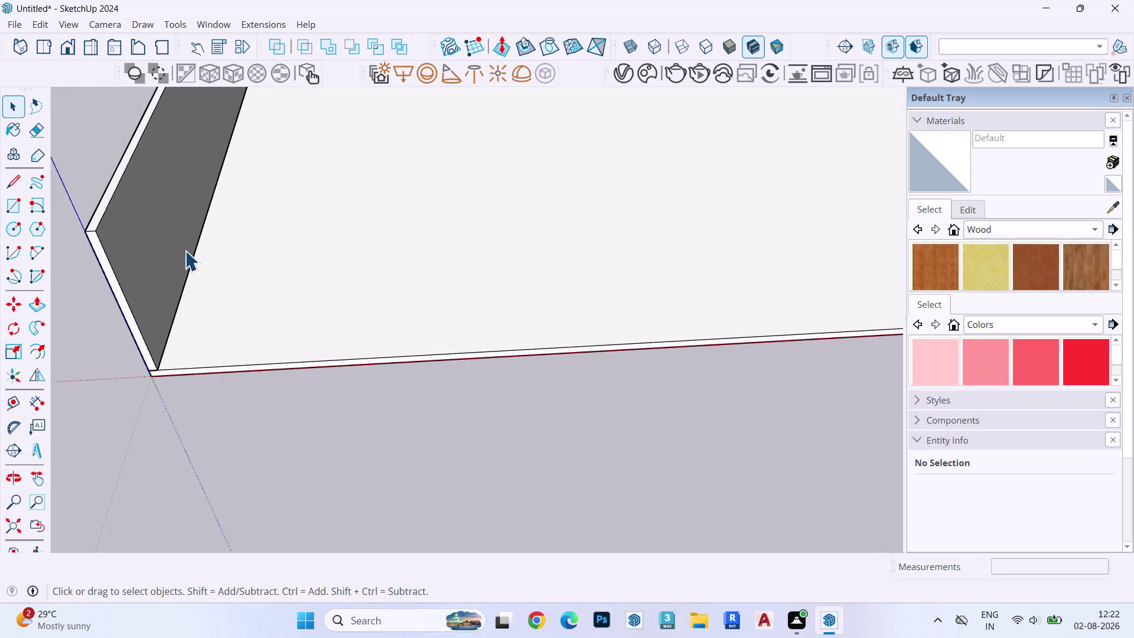
scroll(down, 3)
scroll(down, 3)
scroll(down, 3)
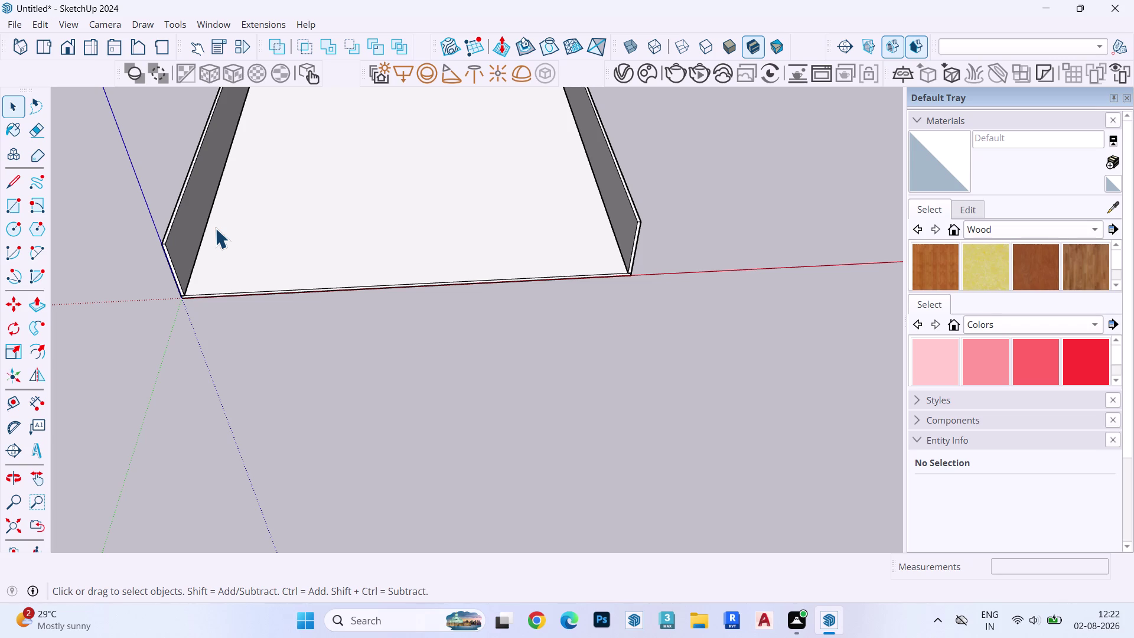
scroll(down, 3)
scroll(down, 3)
scroll(up, 3)
middle_drag(262, 160, 266, 59)
scroll(up, 3)
scroll(down, 3)
scroll(up, 3)
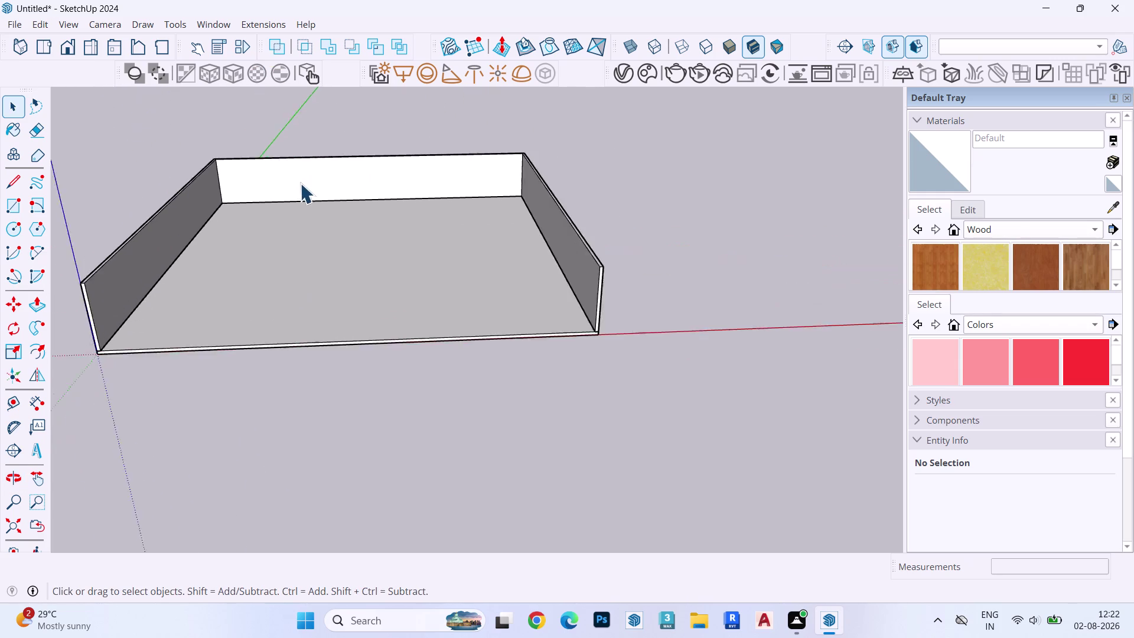
scroll(up, 3)
scroll(down, 3)
scroll(up, 3)
middle_drag(300, 183, 326, 328)
scroll(down, 3)
scroll(up, 3)
scroll(down, 3)
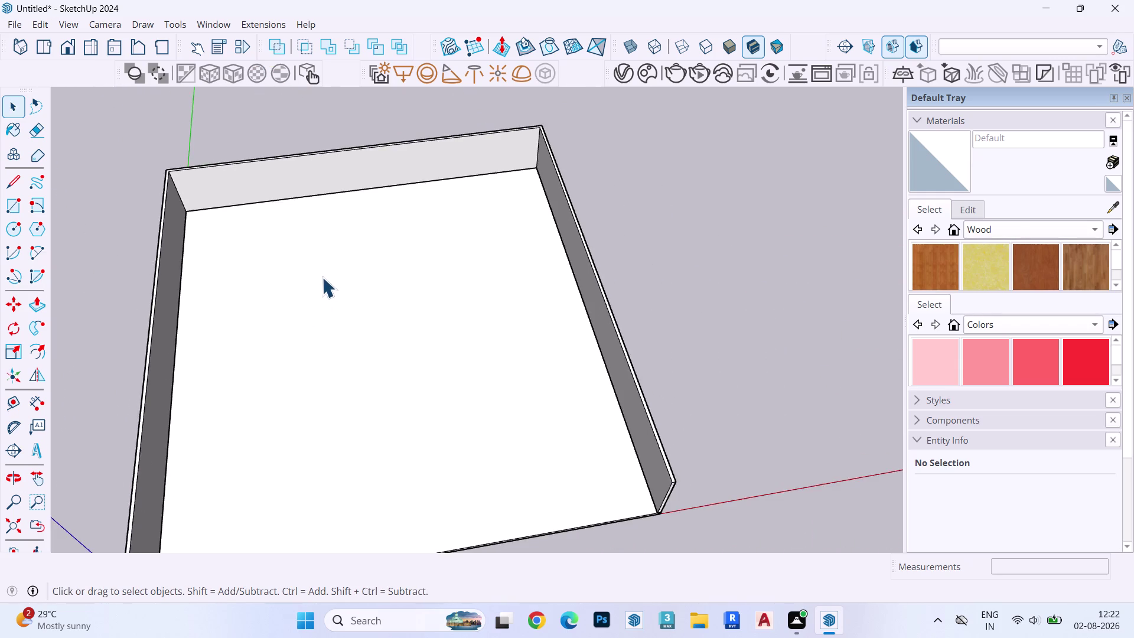
scroll(down, 3)
scroll(up, 3)
Select and delete everything in the model to start fresh.
scroll(down, 3)
key(ctrl+a)
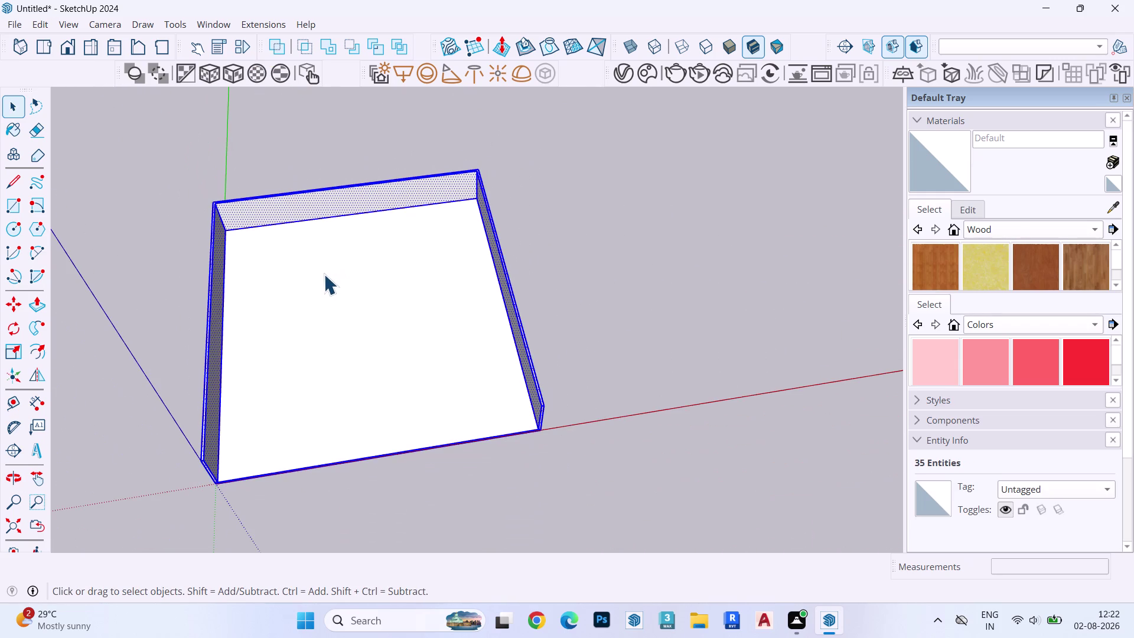
key(Delete)
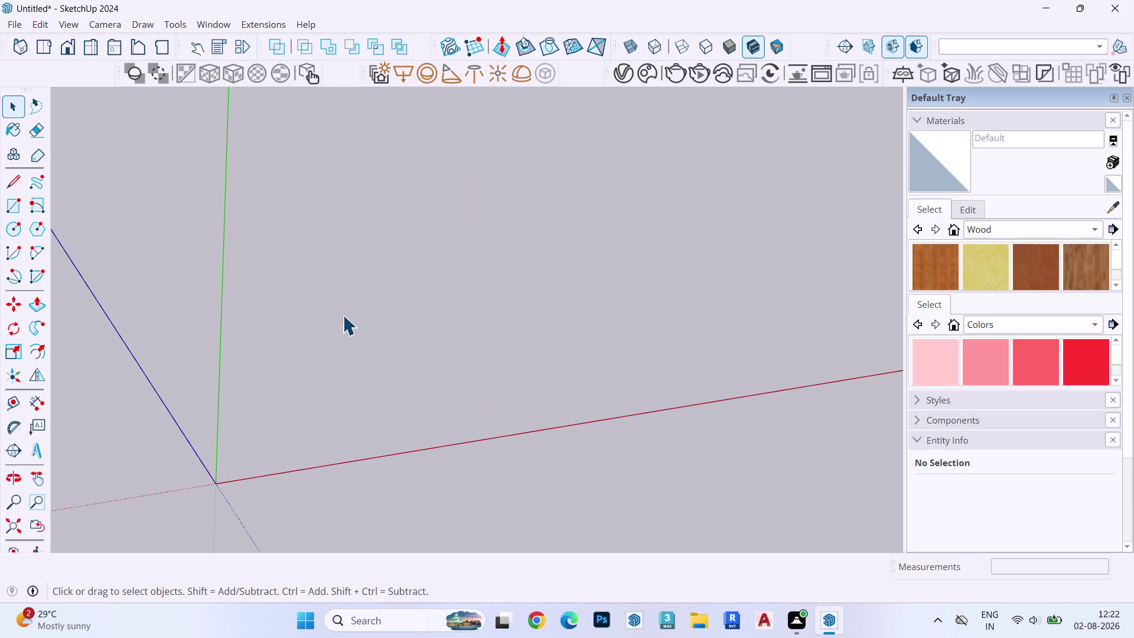
Draw a 20' by 30' rectangle starting at the origin.
key(r)
click(223, 484)
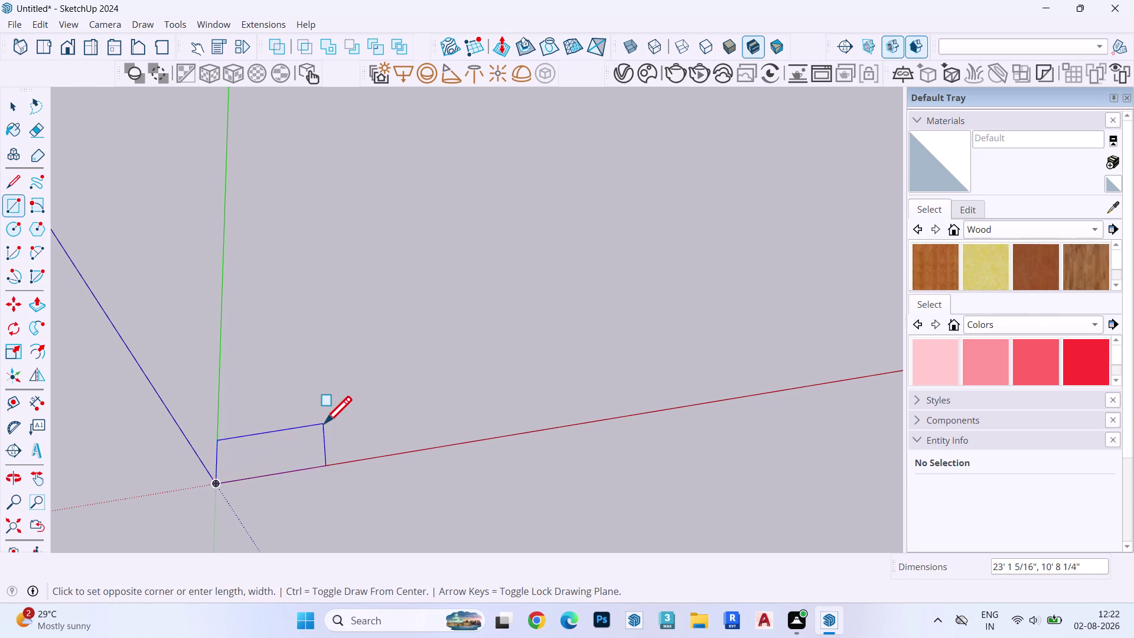
text(20)
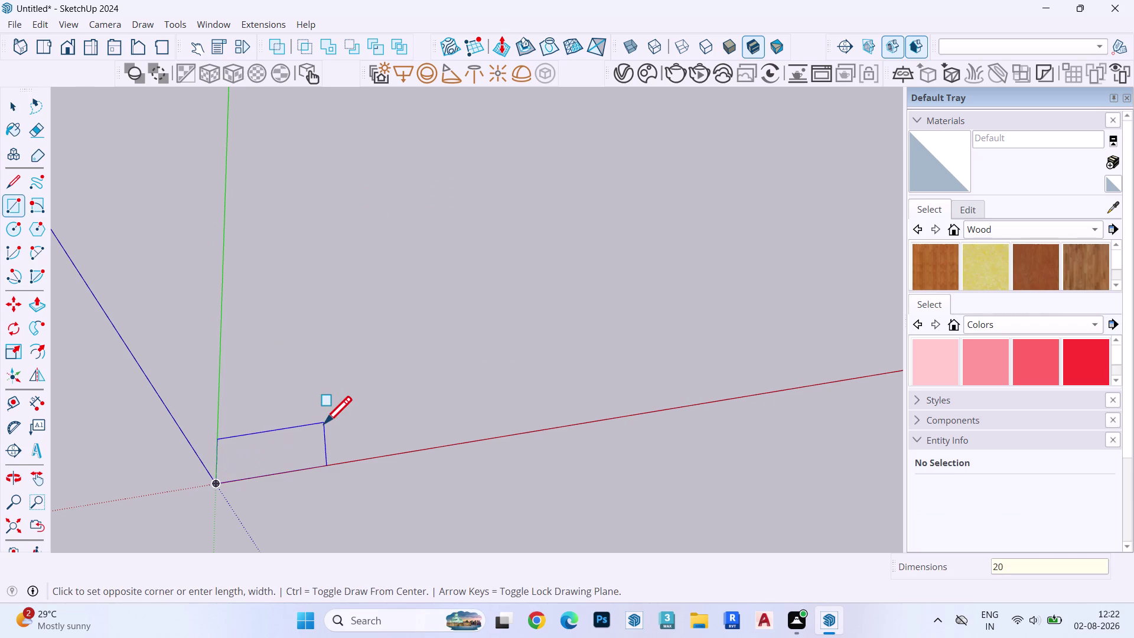
key(apostrophe)
text(,)
text(30)
key(apostrophe)
key(Return)
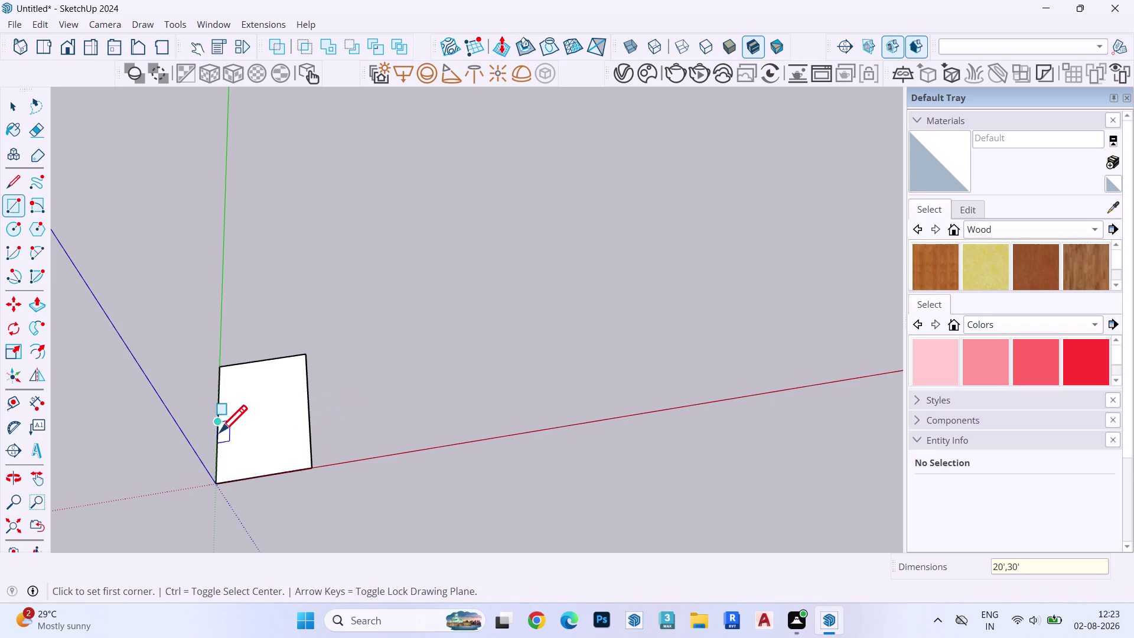
Place Tape Measure guides from the rectangle's left and bottom edges.
key(space)
key(t)
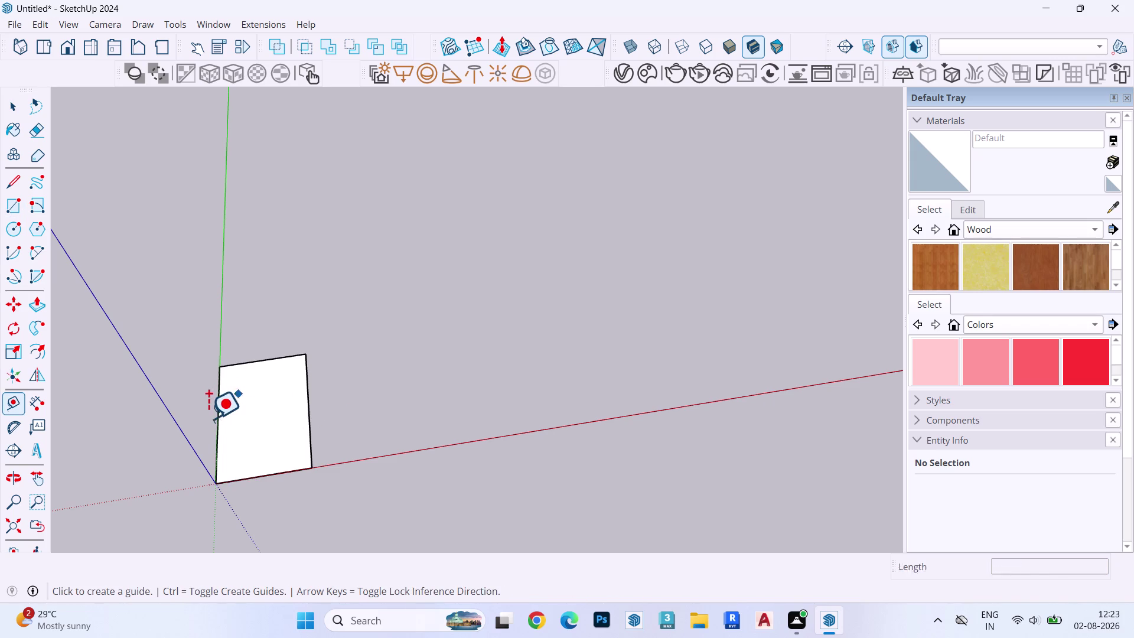
click(212, 424)
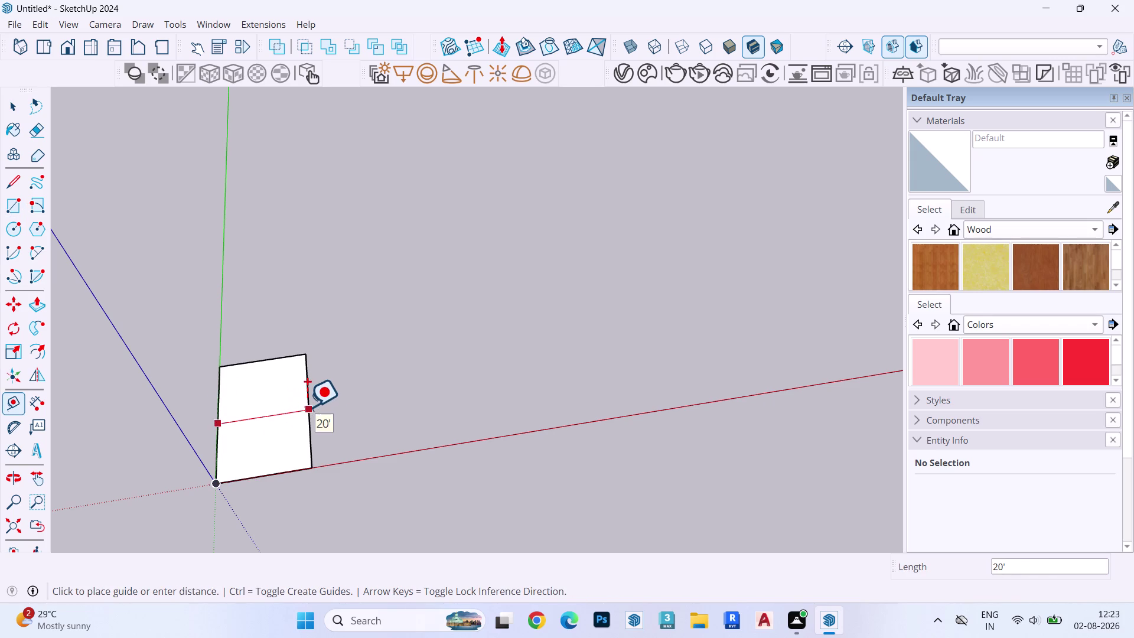
key(space)
key(t)
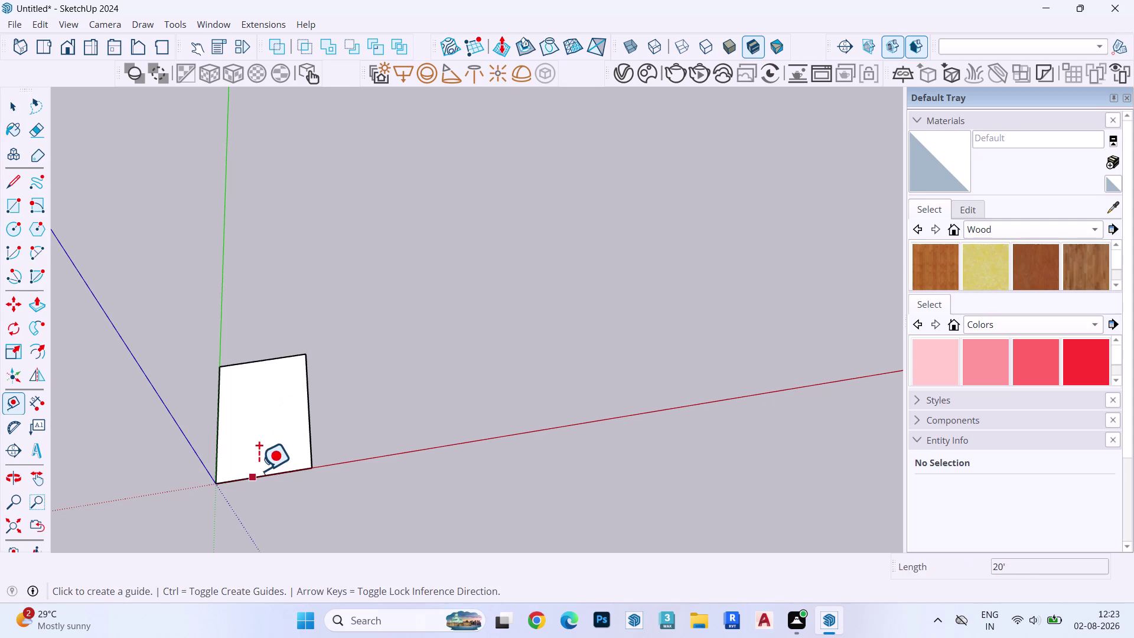
click(260, 469)
key(space)
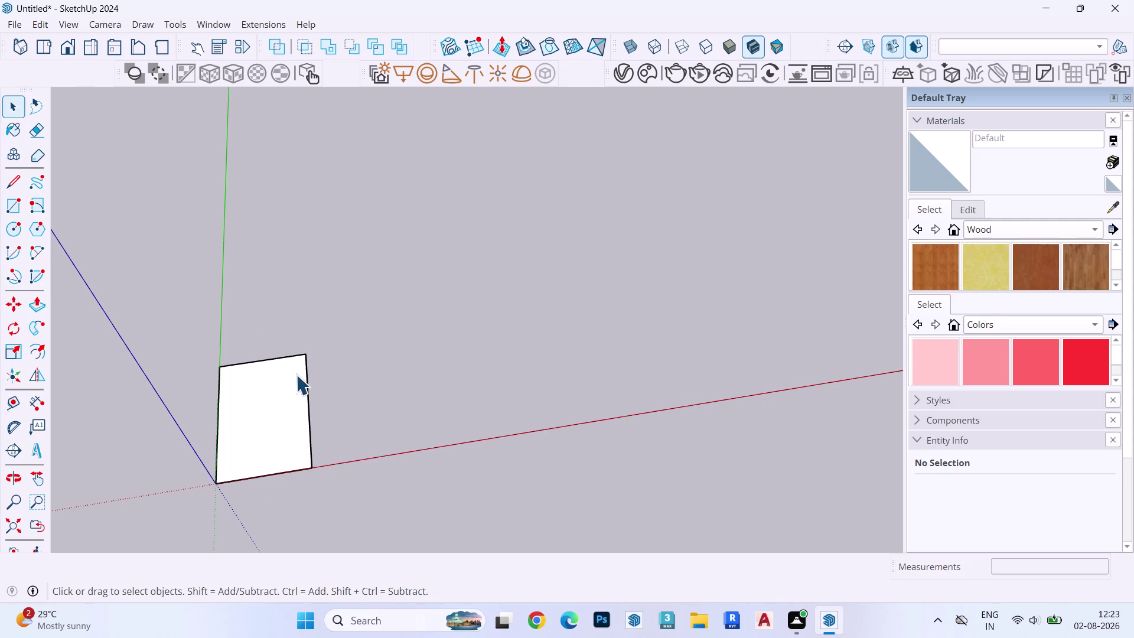
Move the rectangle's right edge 10 feet outward along the red axis.
click(305, 388)
click(310, 397)
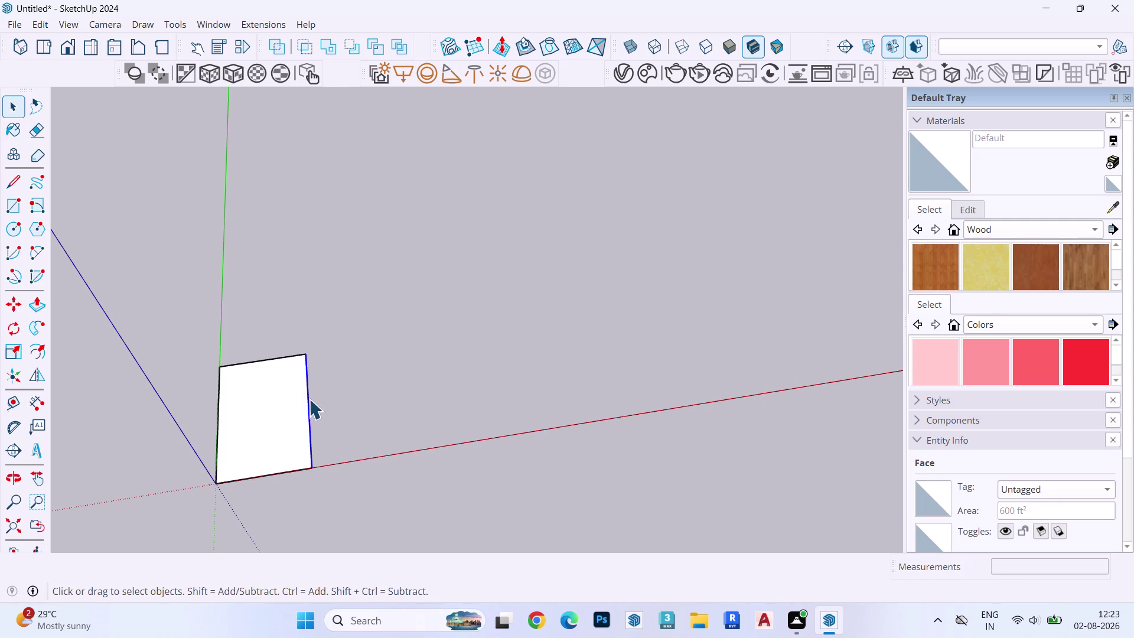
key(m)
click(308, 411)
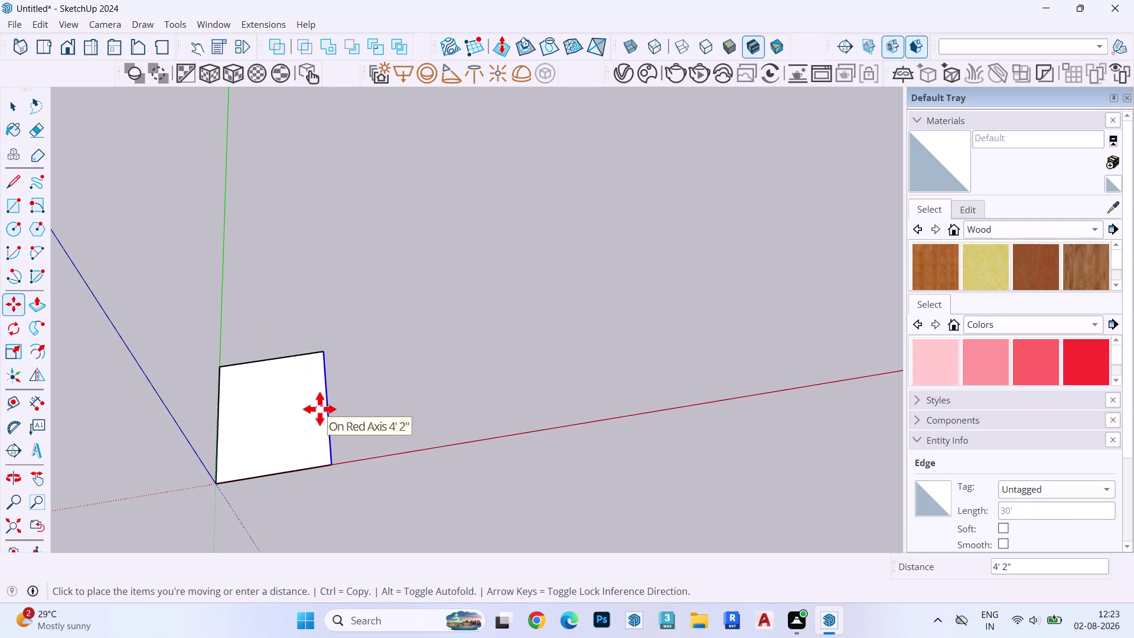
text(10)
key(apostrophe)
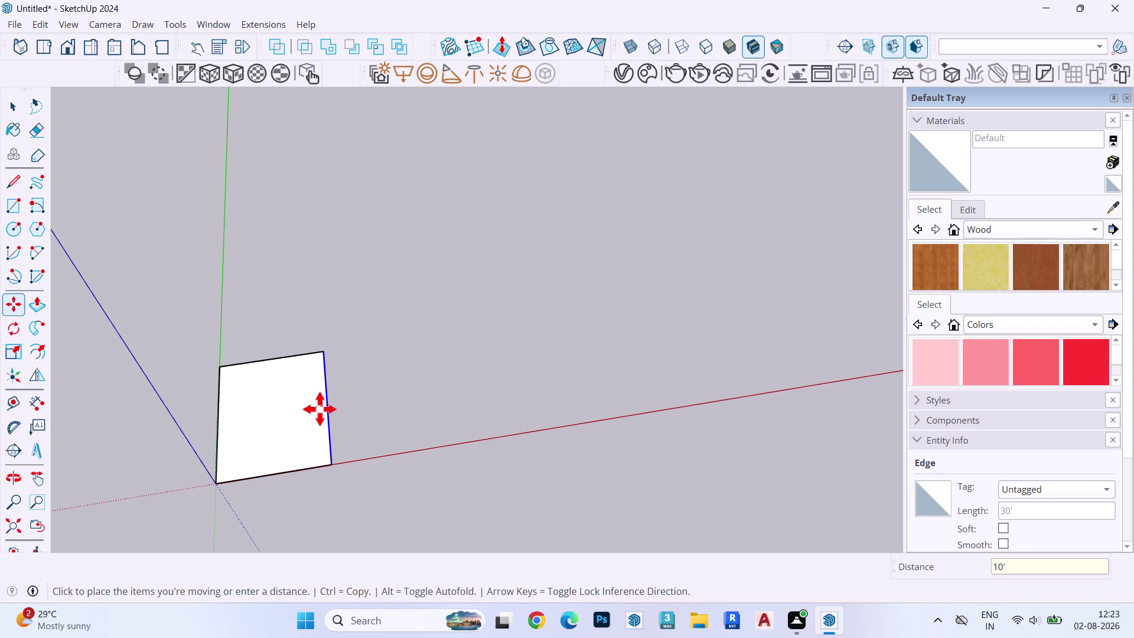
key(Return)
Add Tape Measure guides from the square's left and top edges.
key(space)
key(t)
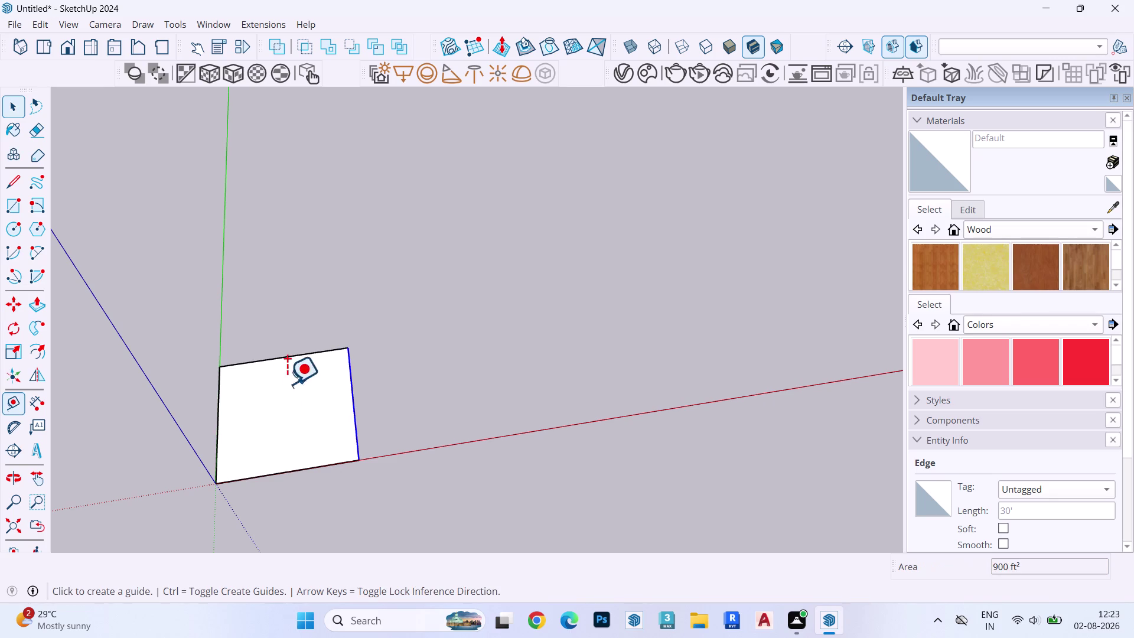
click(214, 420)
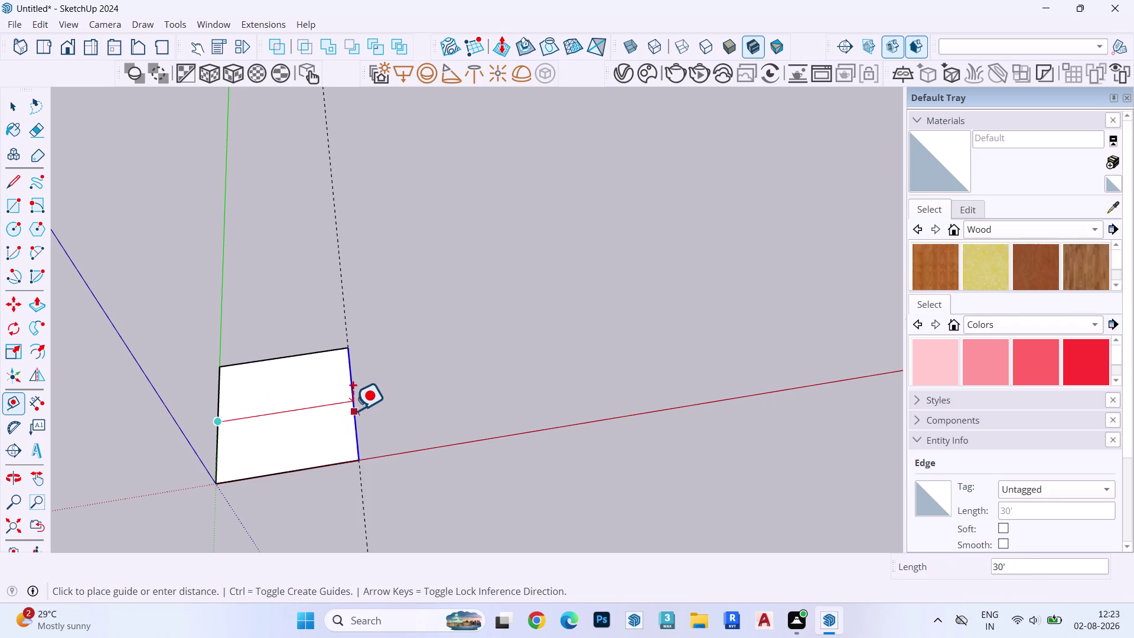
key(space)
key(t)
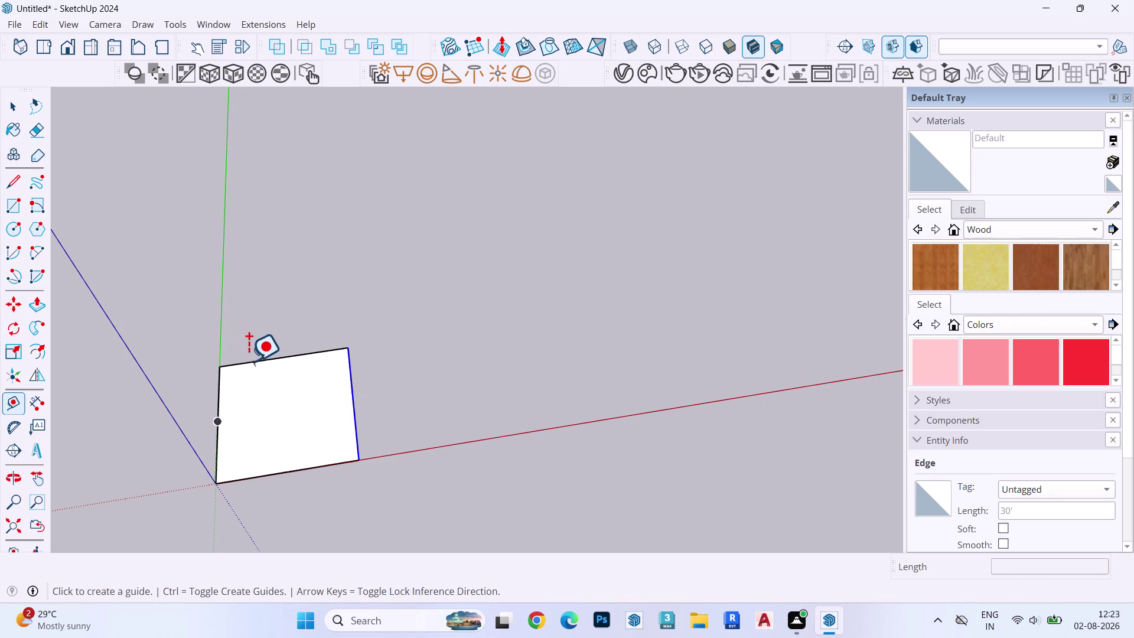
click(277, 357)
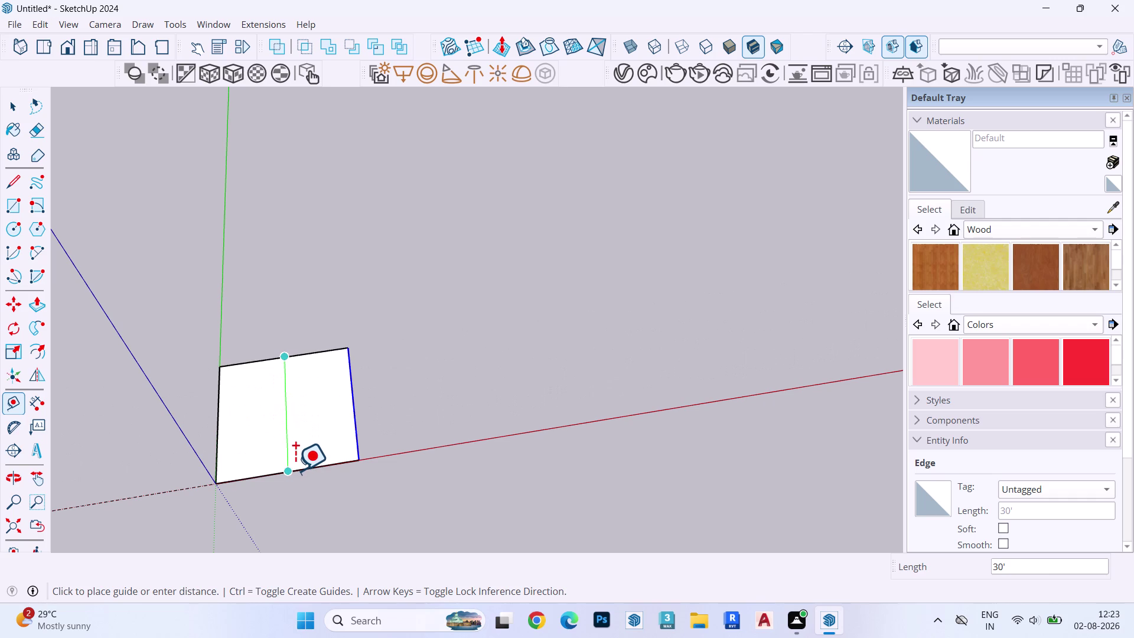
key(space)
Offset the square face's outline 6 inches inward, leaving a thin border strip.
click(287, 401)
key(f)
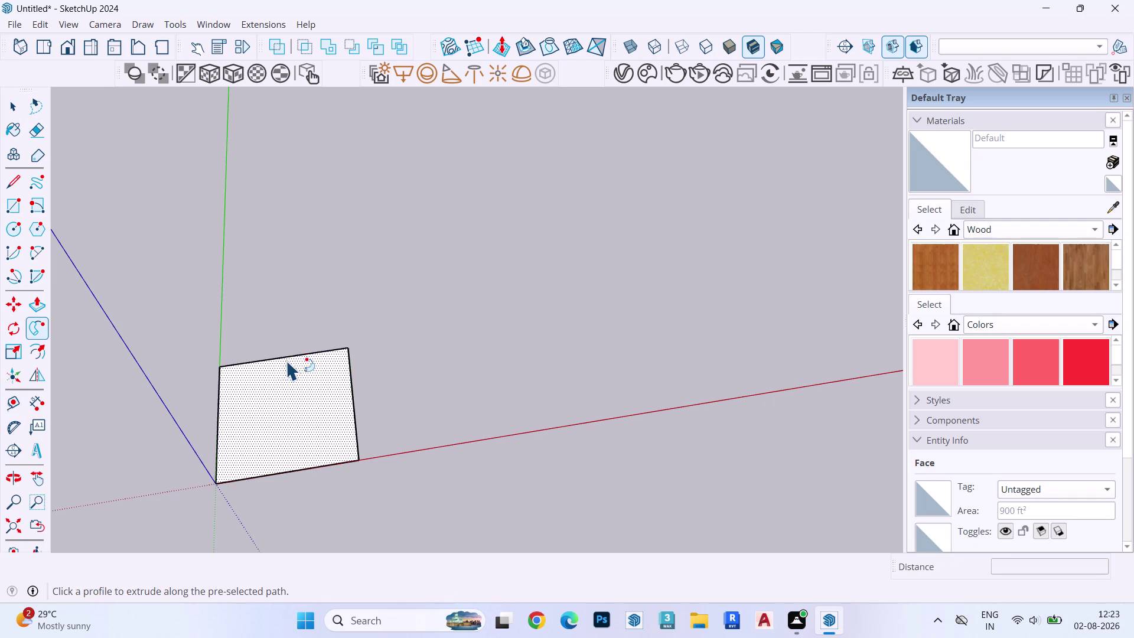
click(287, 359)
key(space)
key(o)
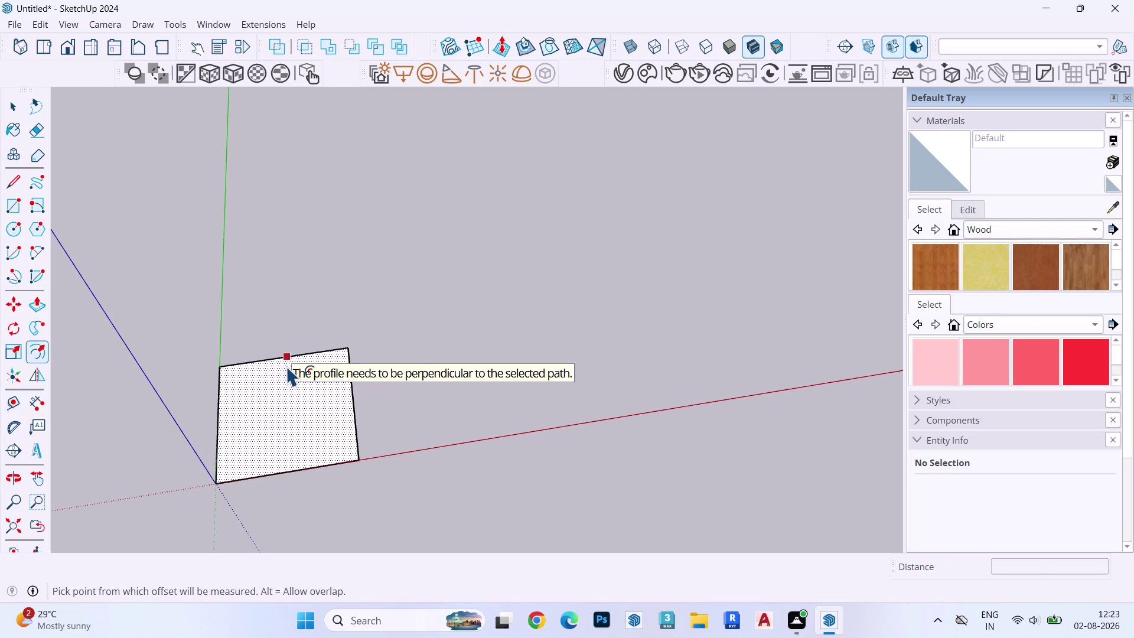
click(287, 364)
text(6")
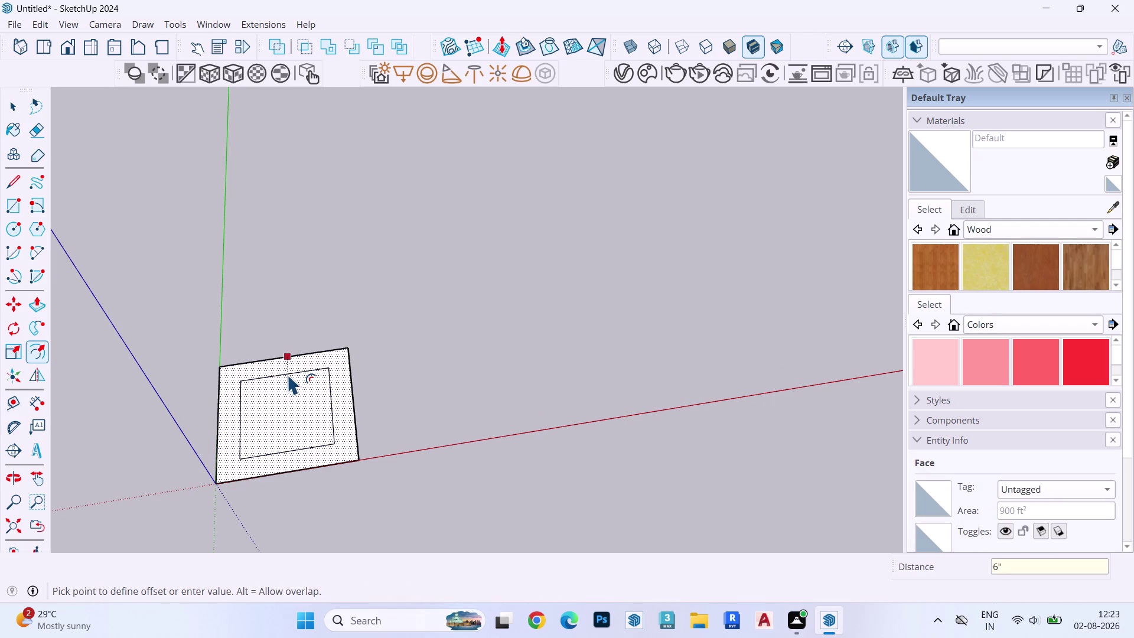
key(Return)
scroll(up, 3)
scroll(down, 3)
scroll(up, 3)
scroll(down, 3)
scroll(up, 3)
scroll(down, 3)
scroll(up, 3)
scroll(down, 3)
scroll(up, 3)
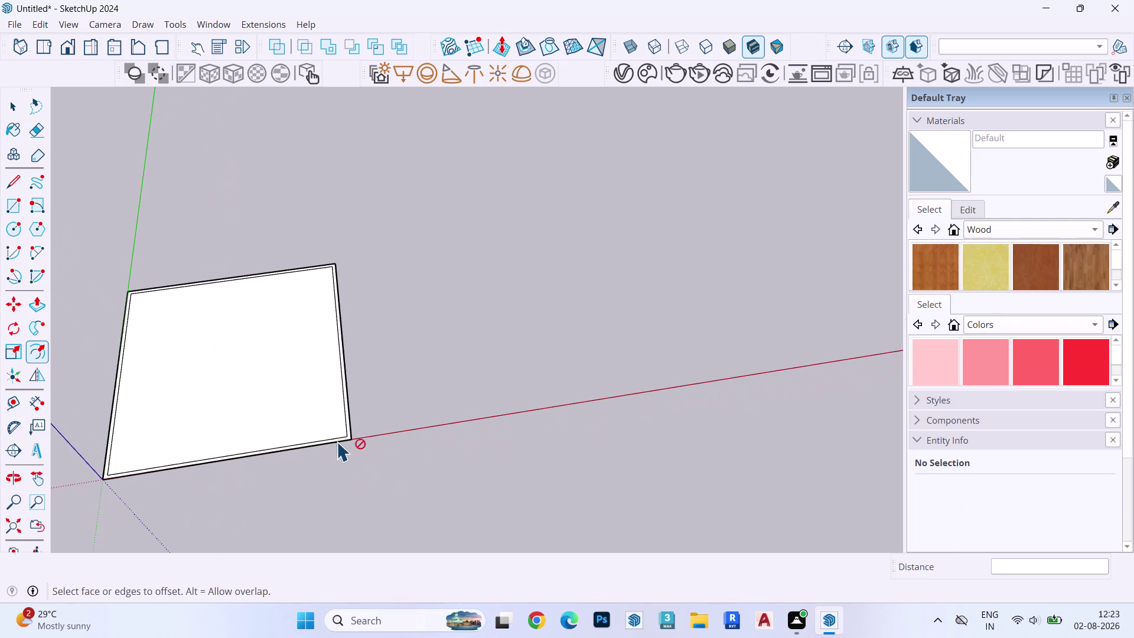
scroll(up, 3)
scroll(down, 3)
scroll(up, 3)
key(space)
click(348, 436)
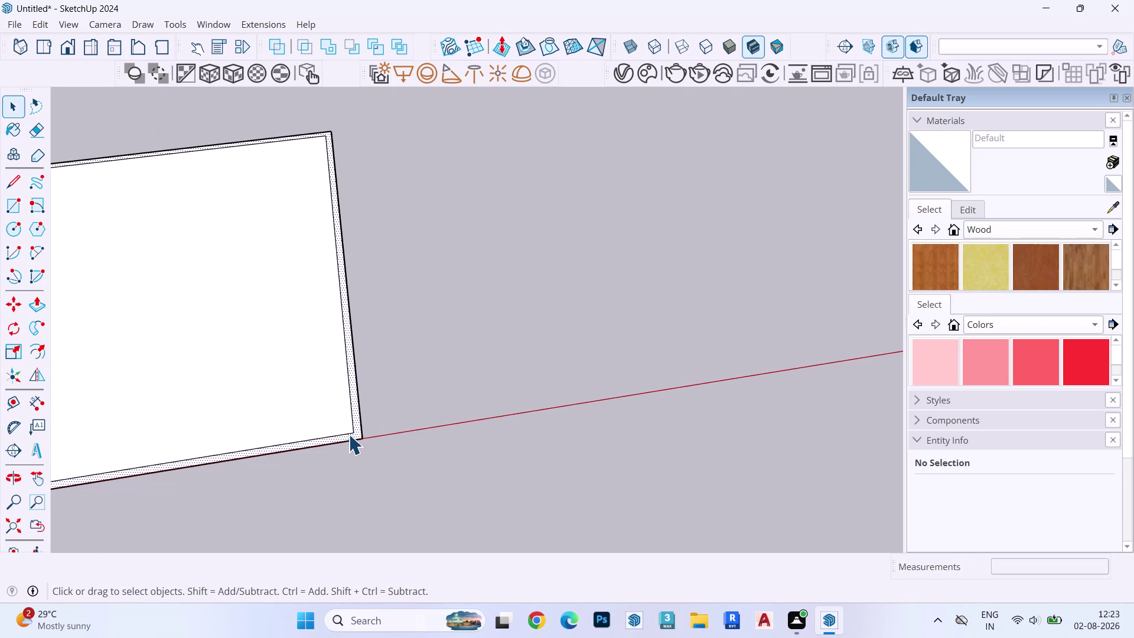
Select the thin right-hand offset strip with its edges and copy it.
click(345, 432)
scroll(up, 3)
key(m)
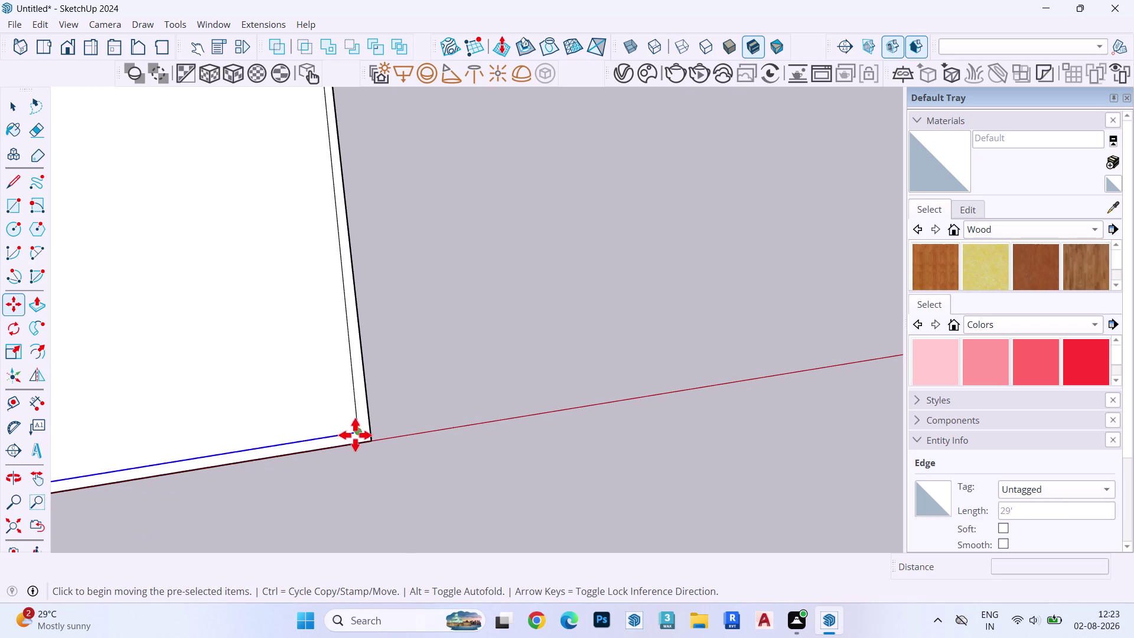
click(357, 433)
click(357, 442)
key(space)
click(364, 429)
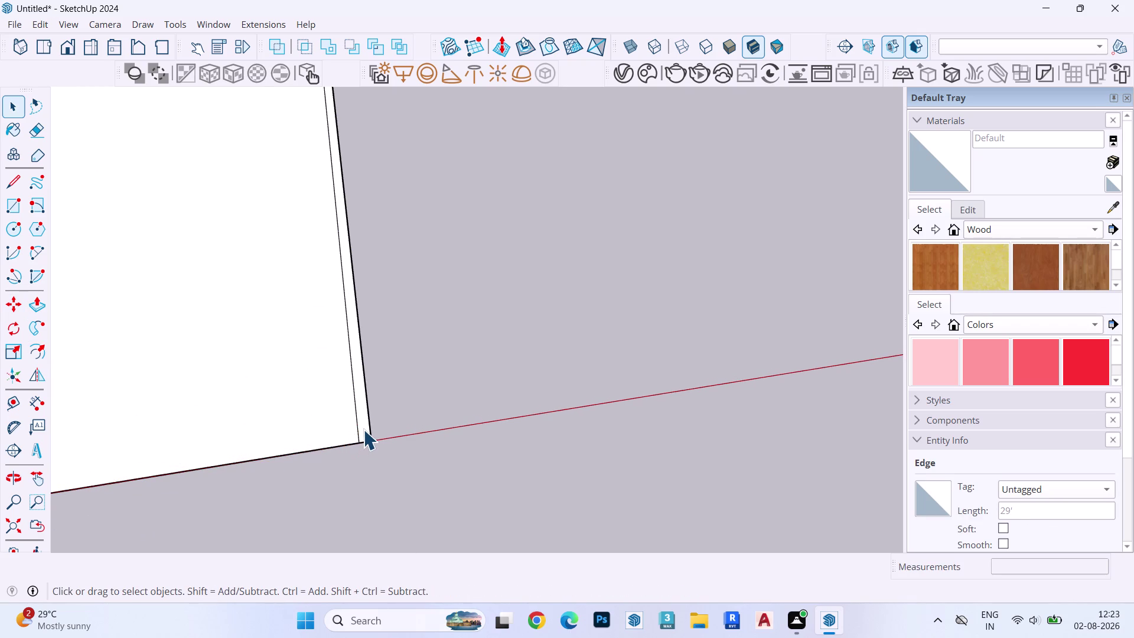
double_click(364, 429)
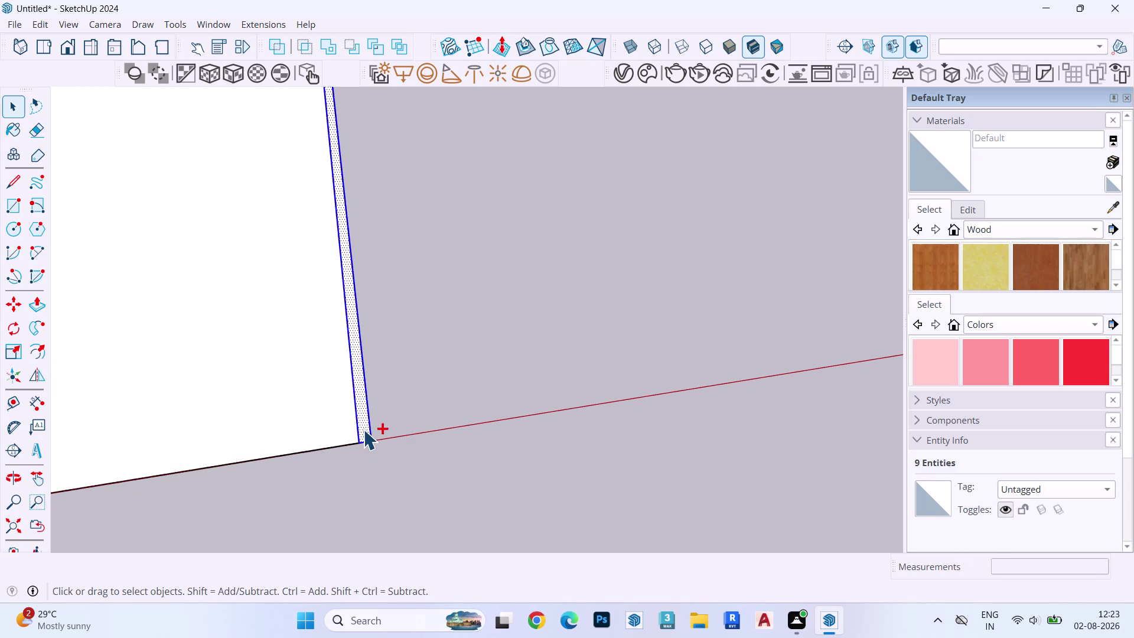
key(ctrl+c)
Clear the selection and browse the Edit menu commands.
click(437, 404)
click(365, 421)
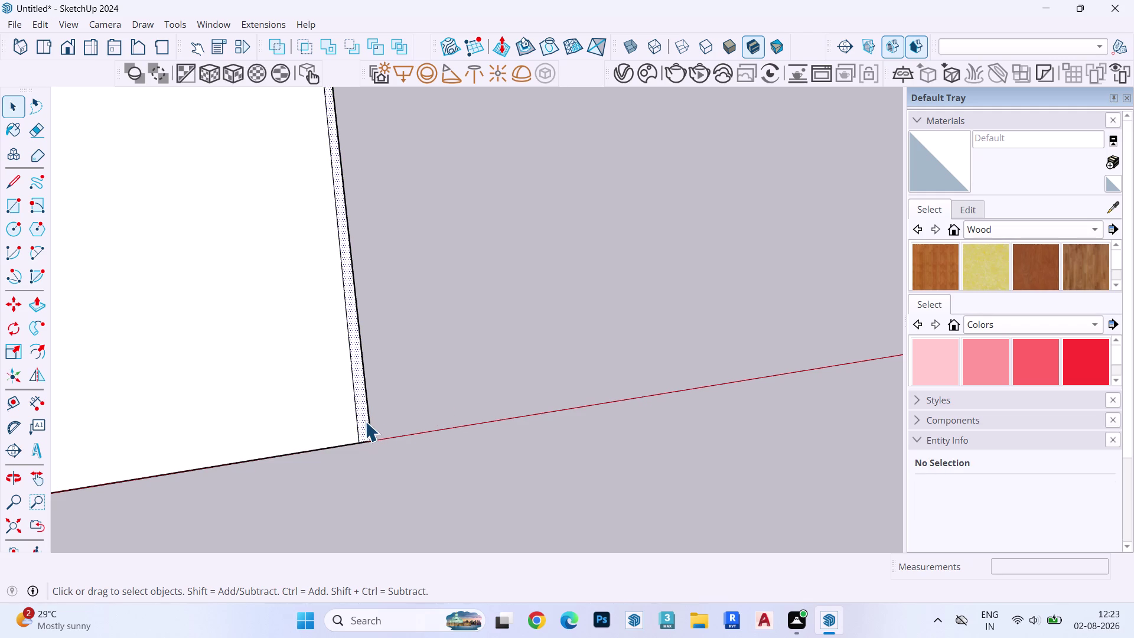
key(p)
click(365, 421)
key(space)
key(Escape)
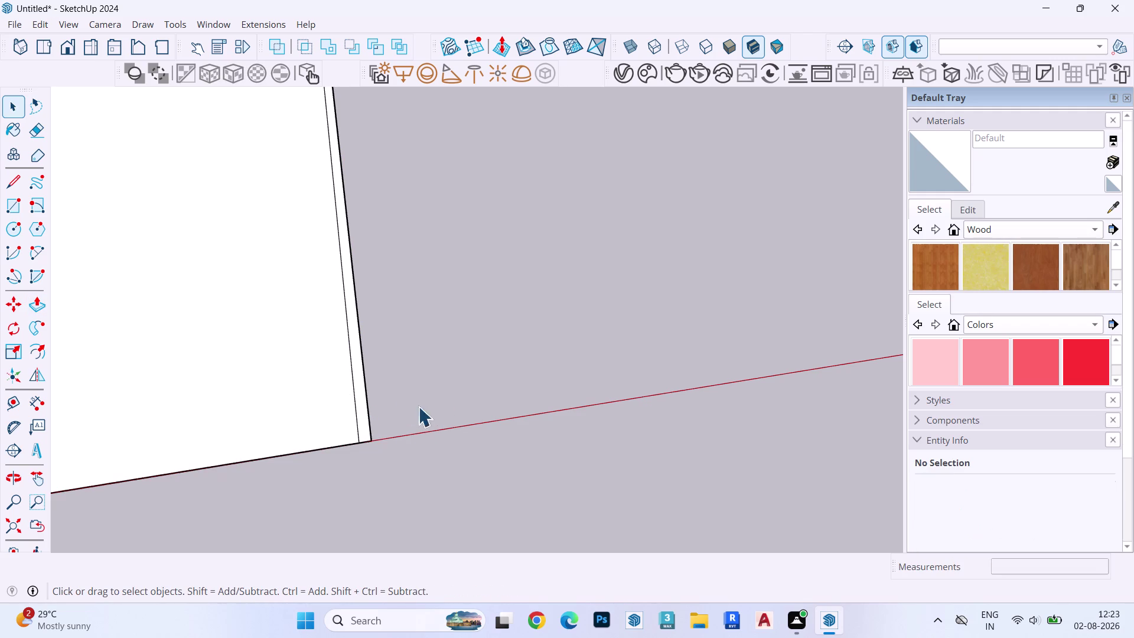
click(38, 17)
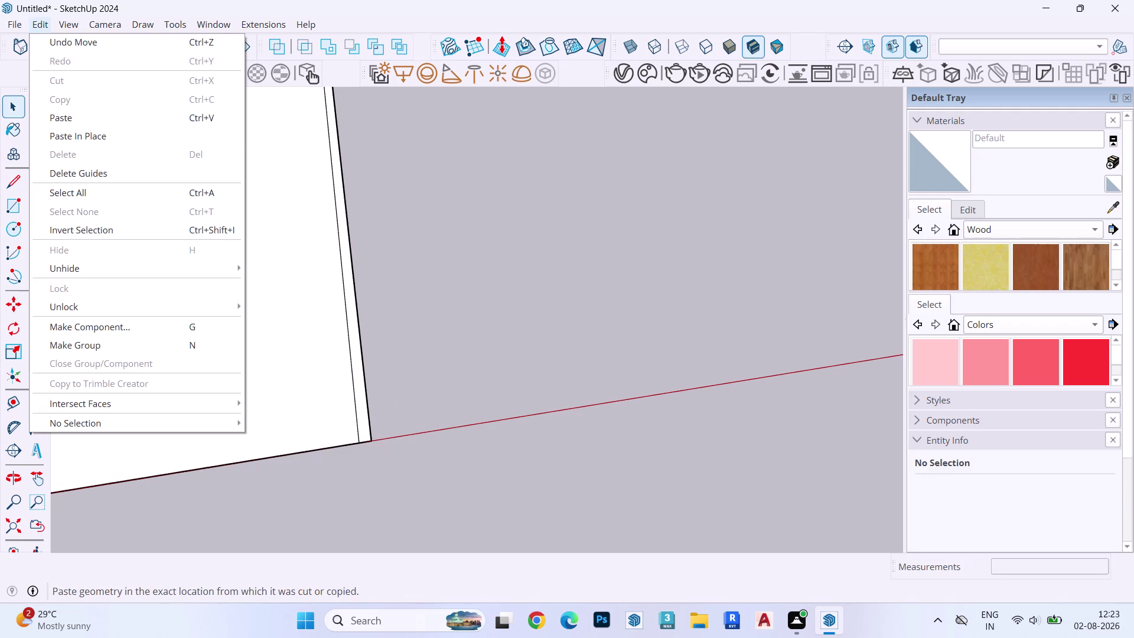
click(88, 135)
key(p)
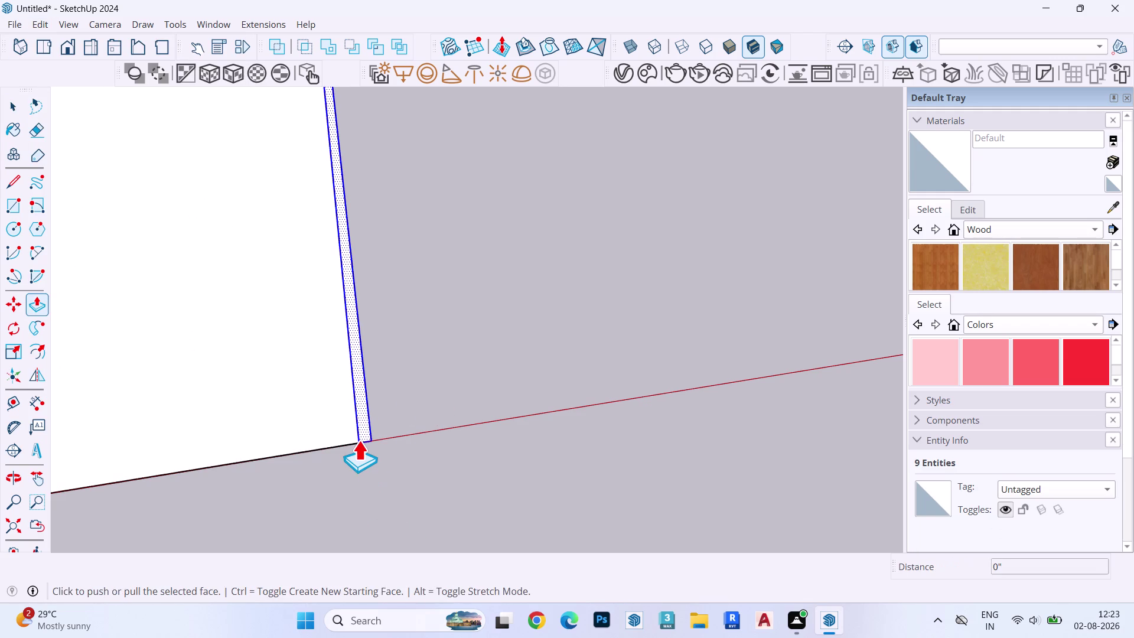
key(Escape)
key(space)
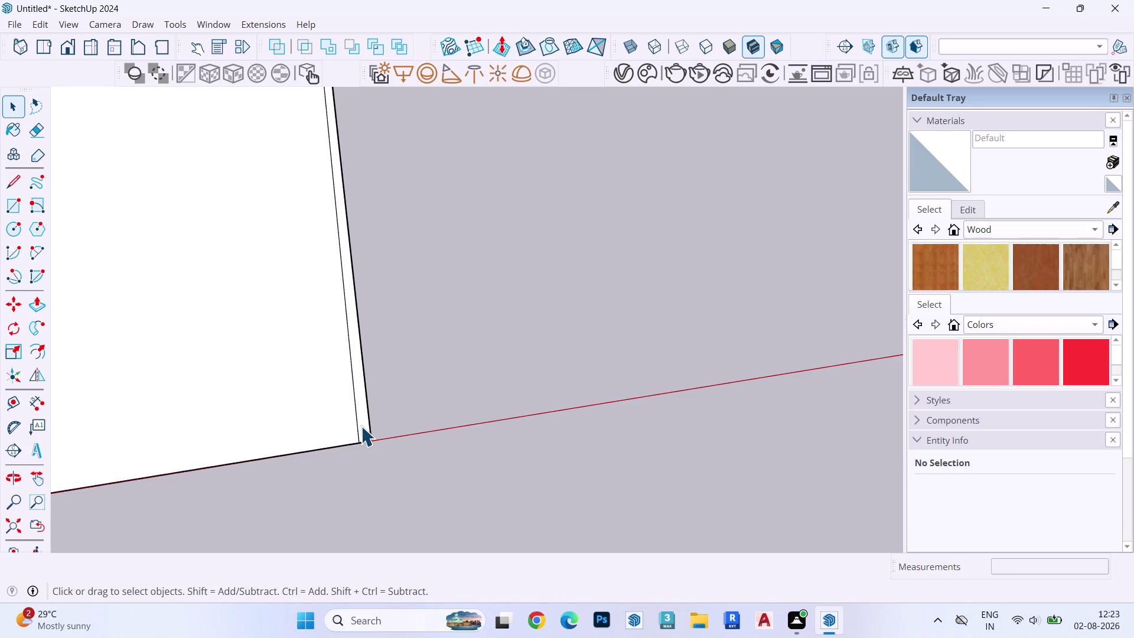
Group the right-hand strip with its edges and open the group for editing.
double_click(361, 426)
key(n)
double_click(360, 429)
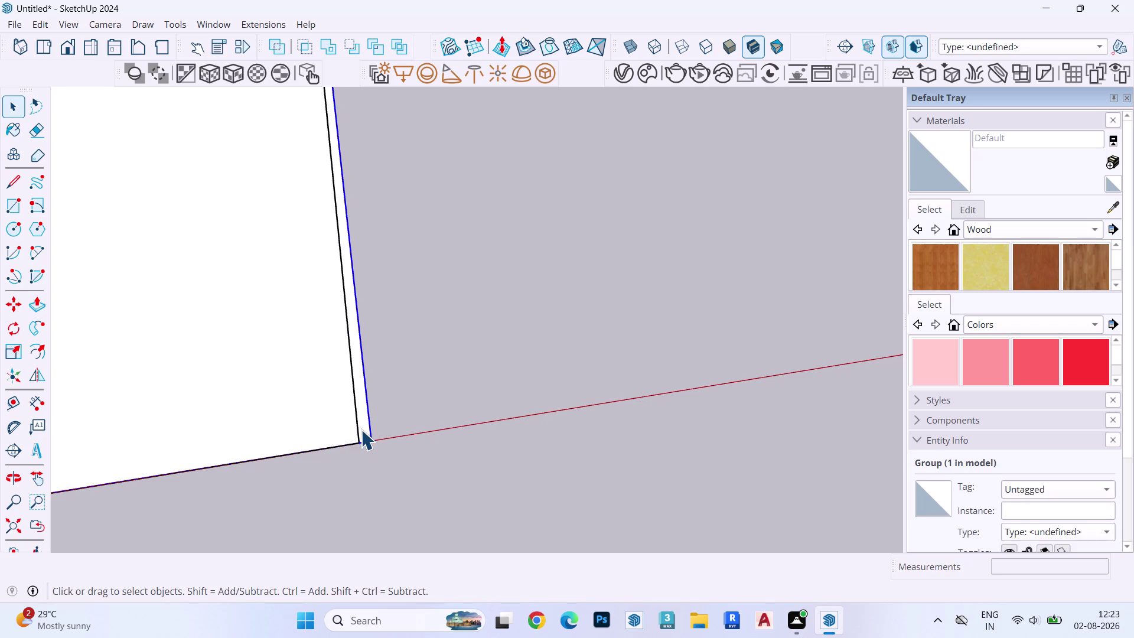
Push/Pull the wall strip up 10 feet.
text(p[)
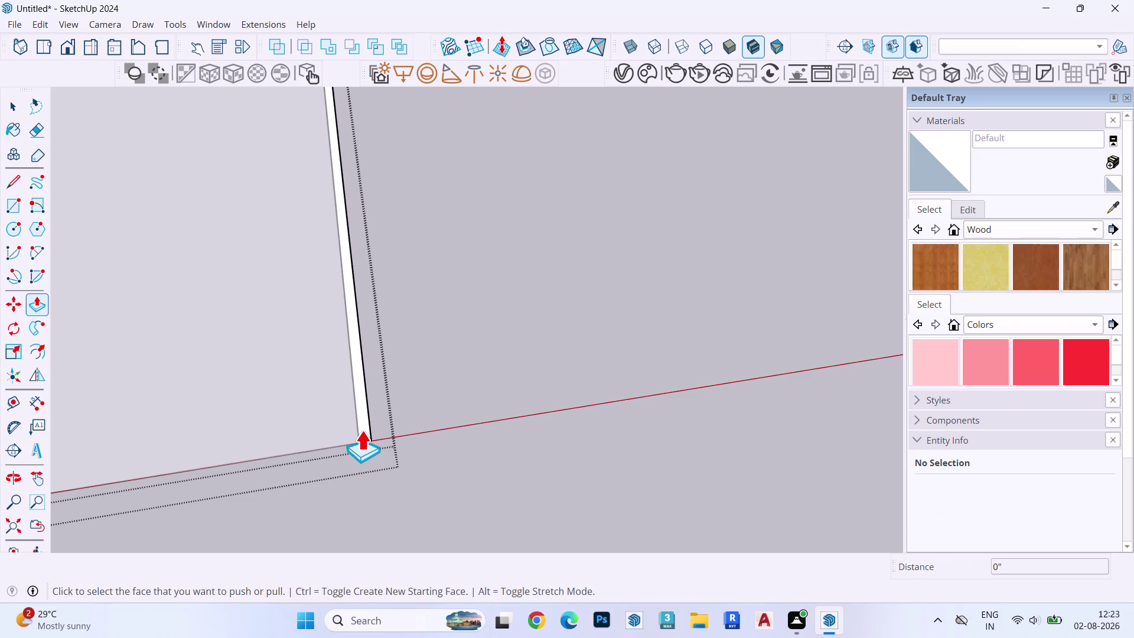
click(361, 430)
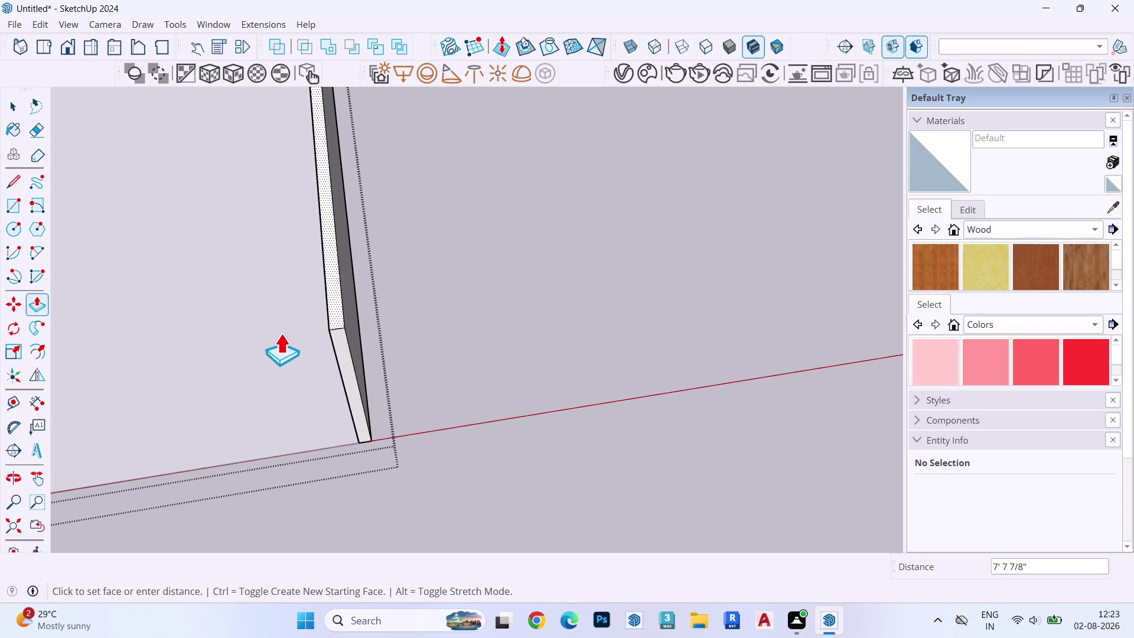
text(10')
key(Return)
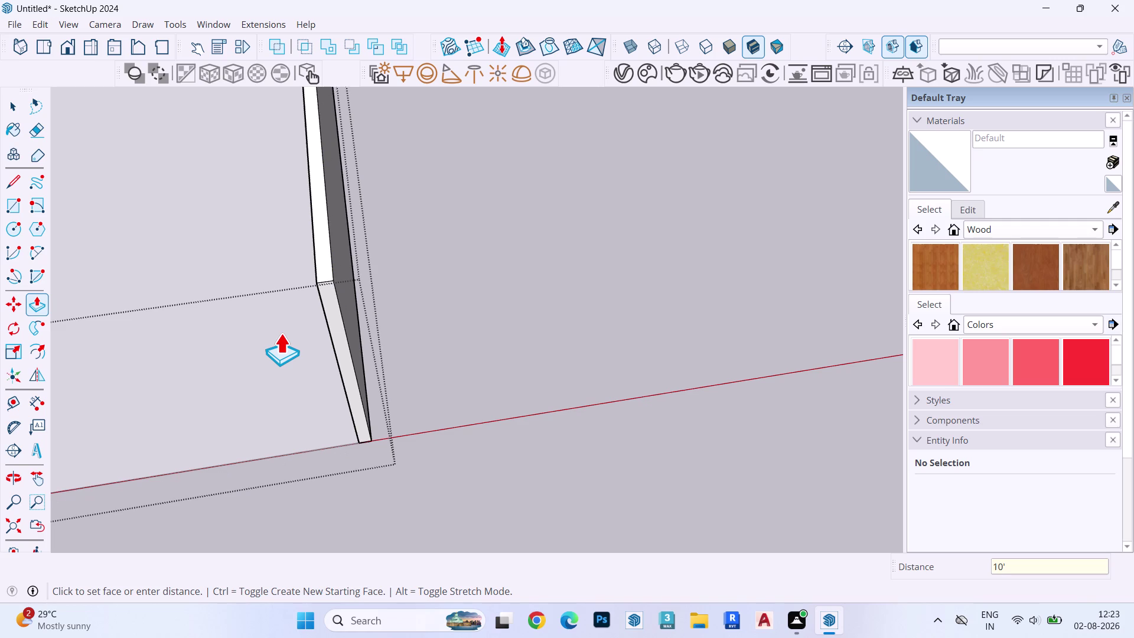
key(space)
Delete the old floor face and its edges from the room.
scroll(down, 3)
key(Escape)
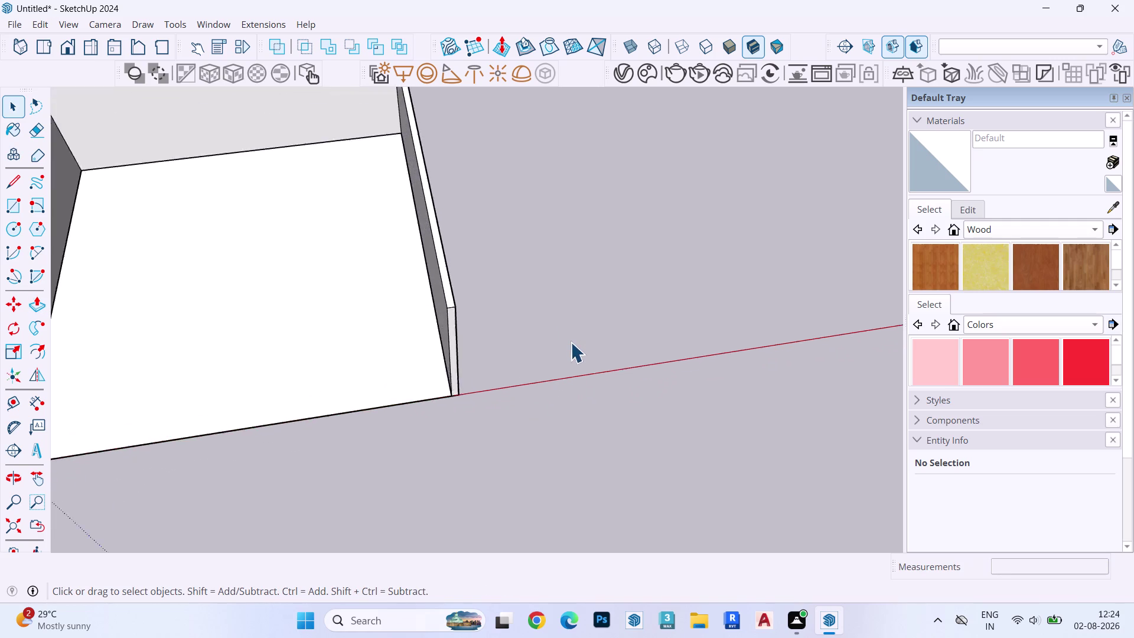
scroll(down, 3)
scroll(up, 3)
scroll(down, 3)
scroll(up, 3)
scroll(down, 3)
middle_drag(338, 314, 508, 212)
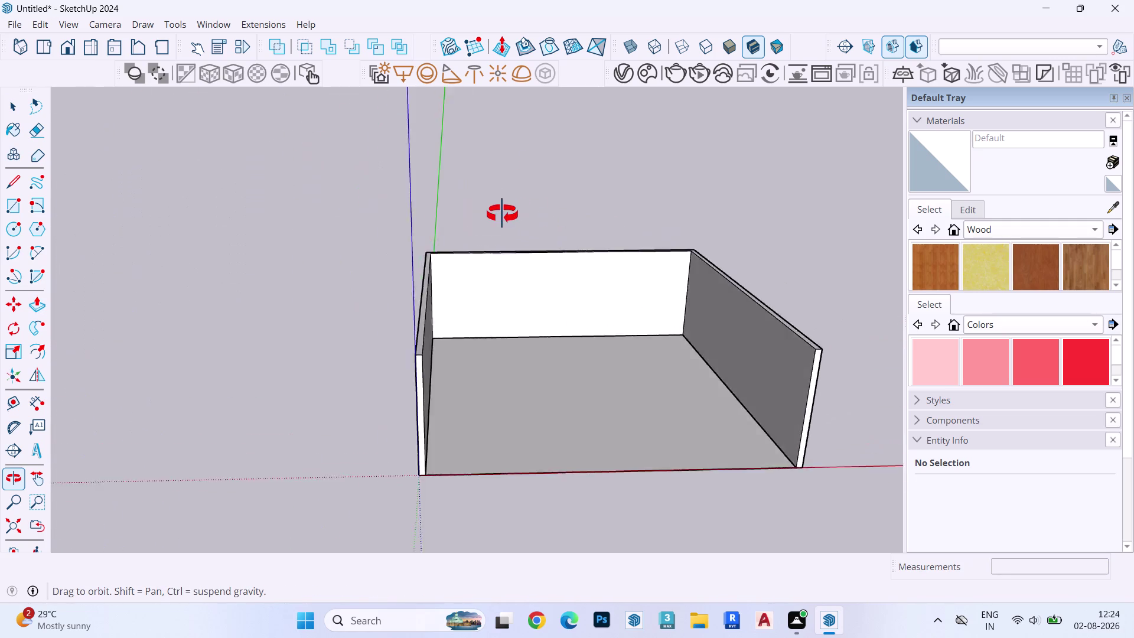
middle_drag(508, 213, 404, 202)
click(408, 324)
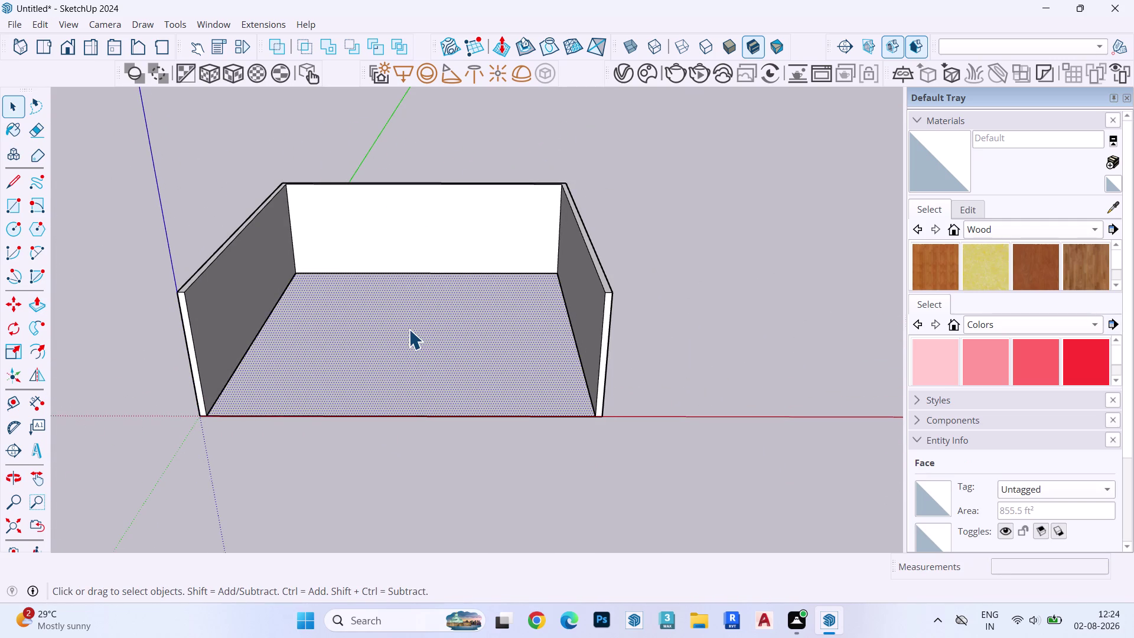
triple_click(409, 329)
double_click(408, 329)
key(Delete)
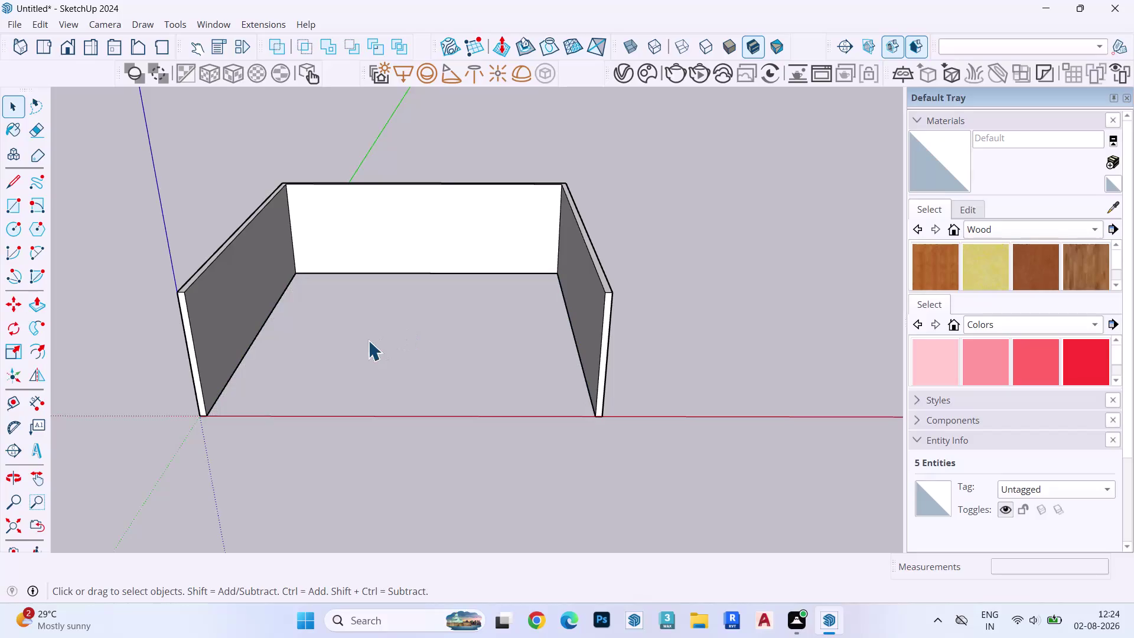
From below, start a new floor rectangle at the walls' bottom corner.
middle_drag(368, 340, 393, 35)
scroll(up, 3)
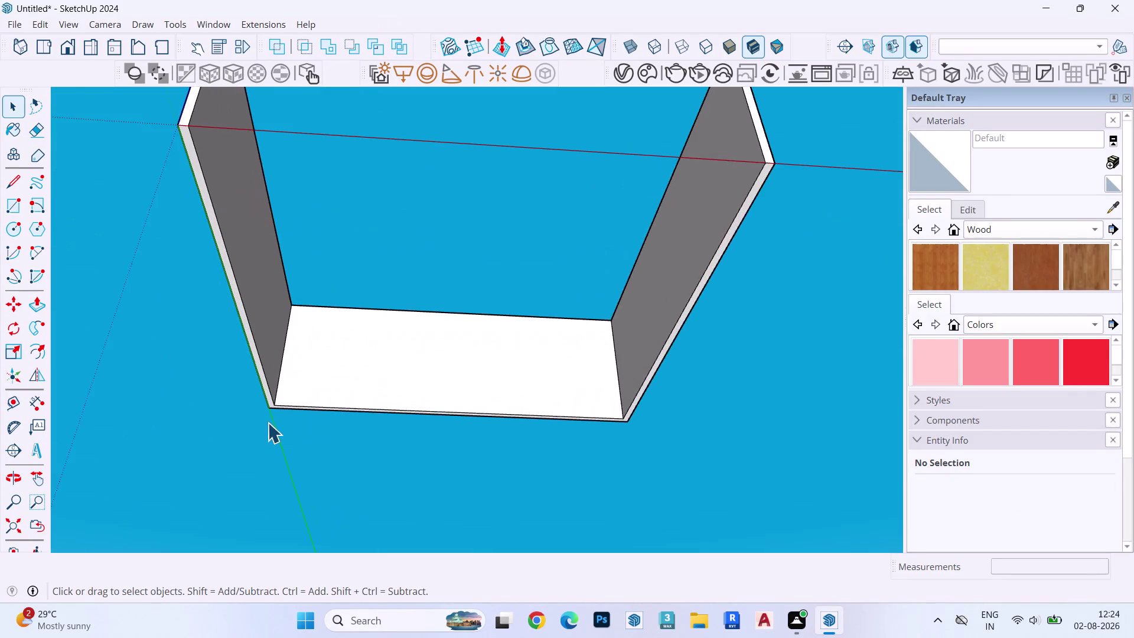
scroll(up, 3)
scroll(up, 3)
key(r)
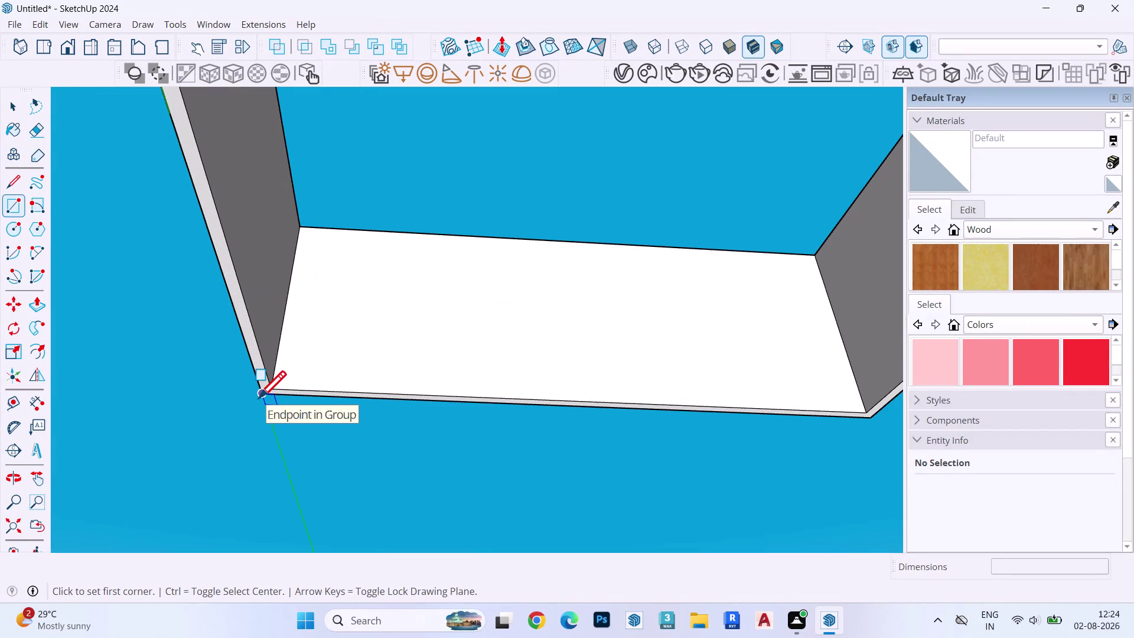
click(258, 397)
scroll(down, 3)
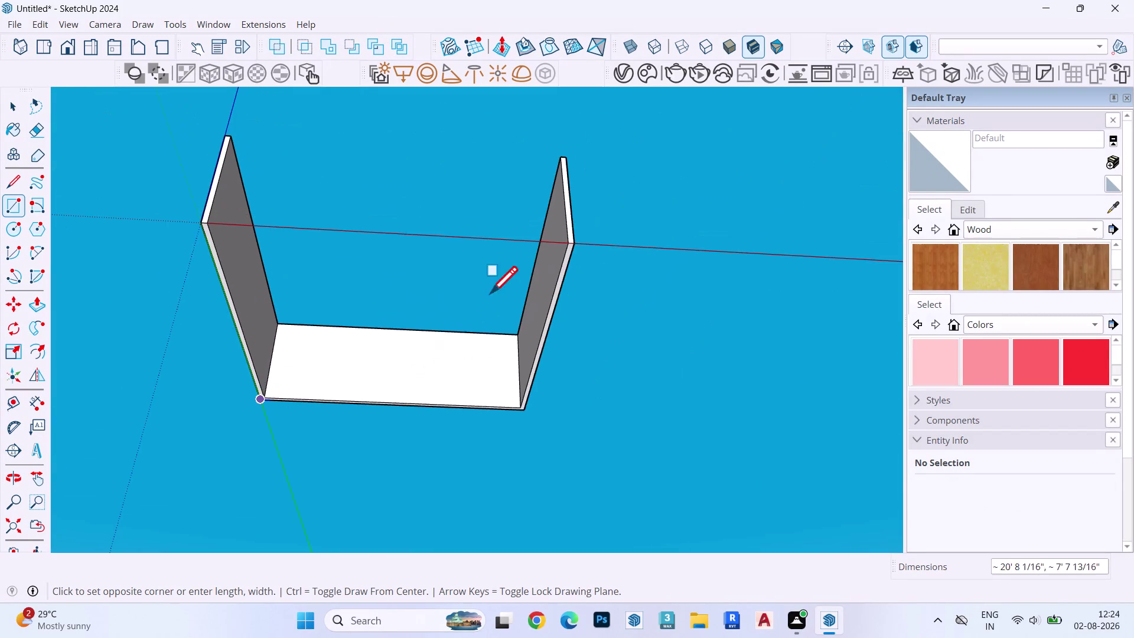
scroll(up, 3)
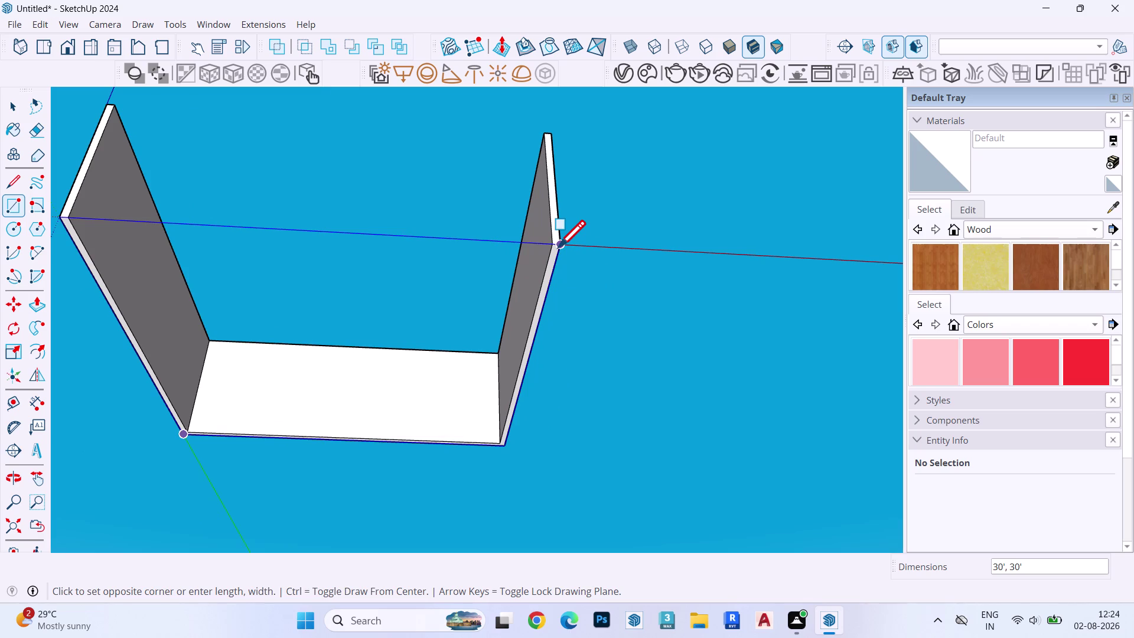
Finish the 30' by 30' floor rectangle and make it a group.
click(558, 247)
key(space)
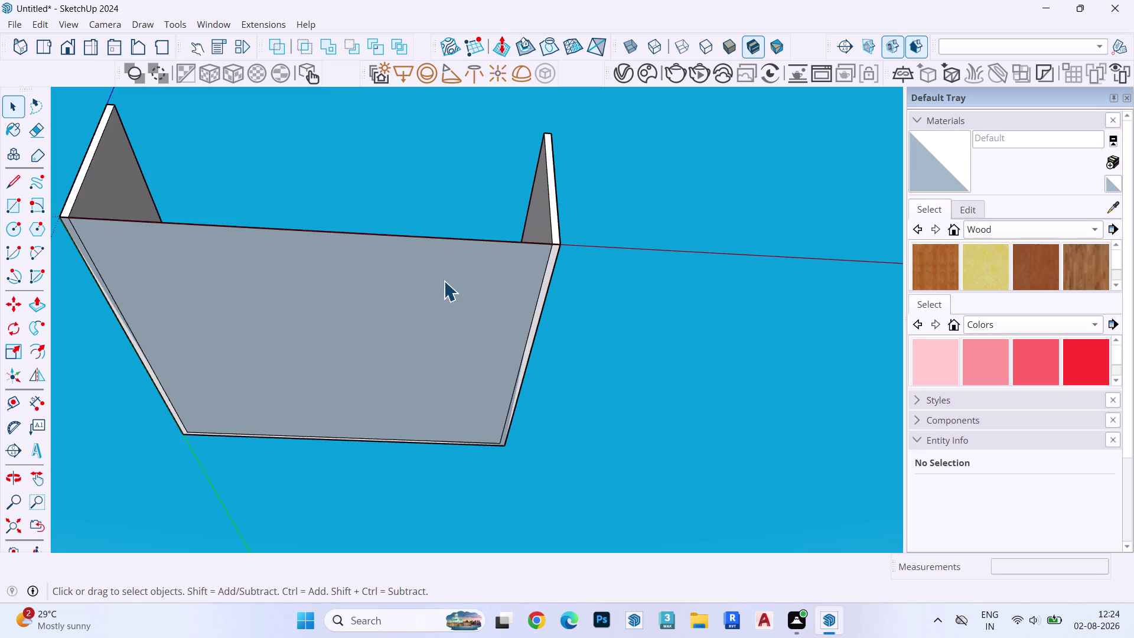
double_click(444, 280)
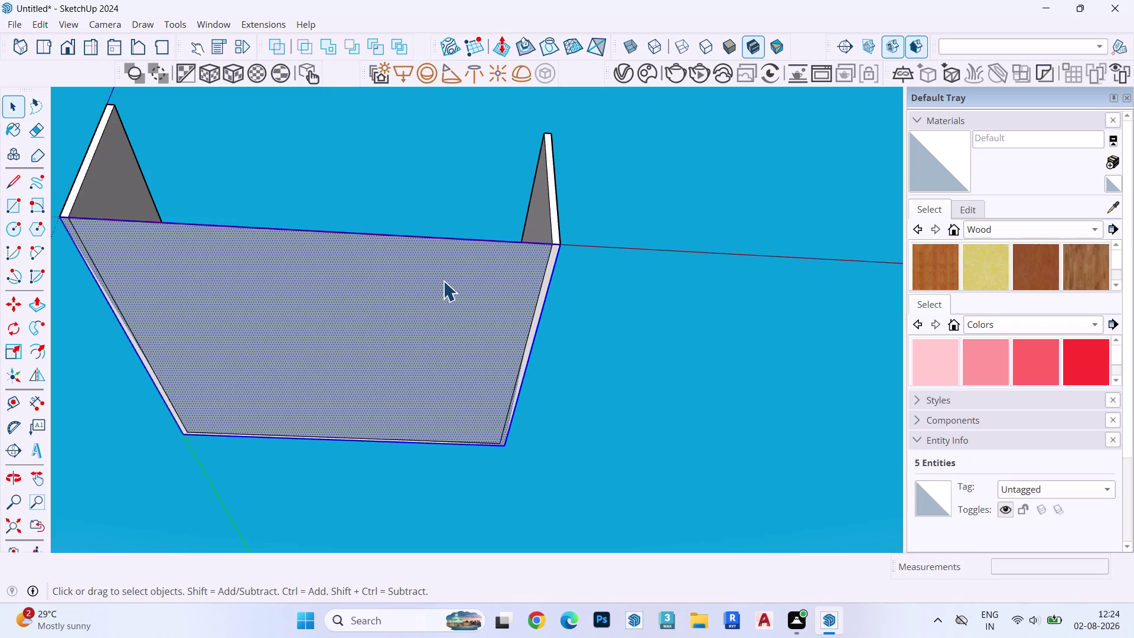
key(n)
Inside the floor group, pull the face up into a 6" thick slab.
double_click(436, 283)
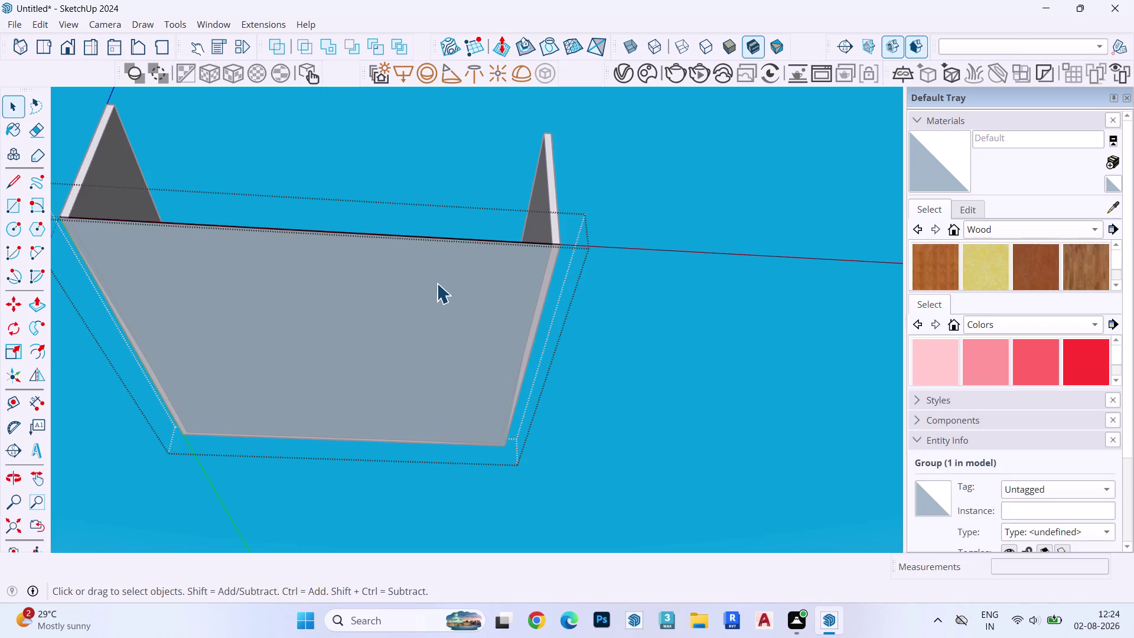
key(p)
click(436, 283)
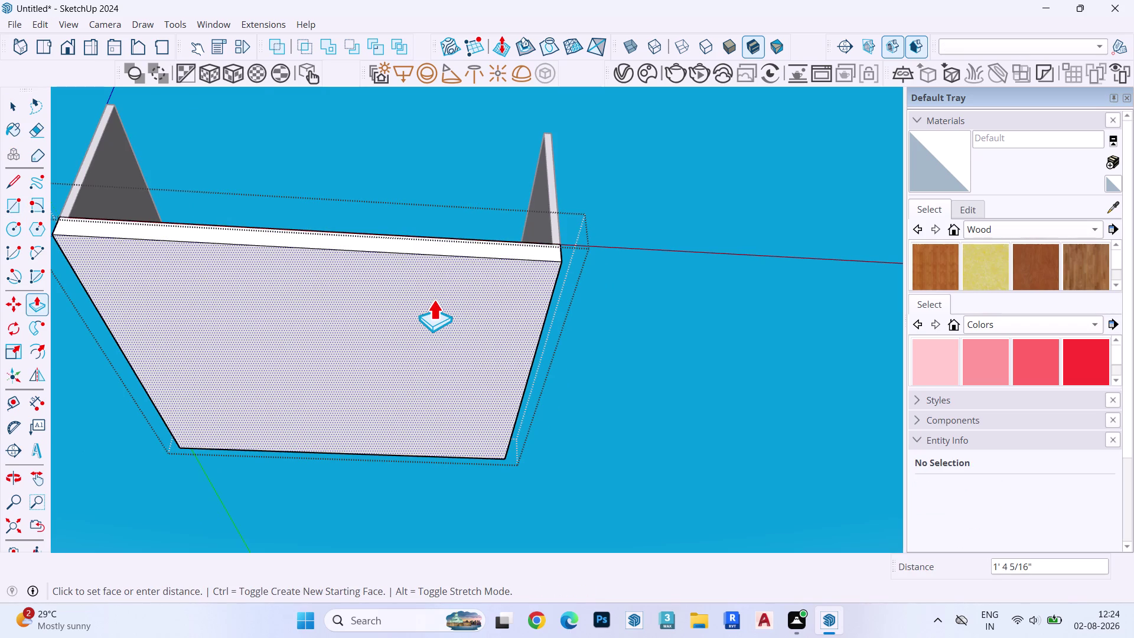
key(6)
key(shift+quotedbl)
key(Return)
key(Escape)
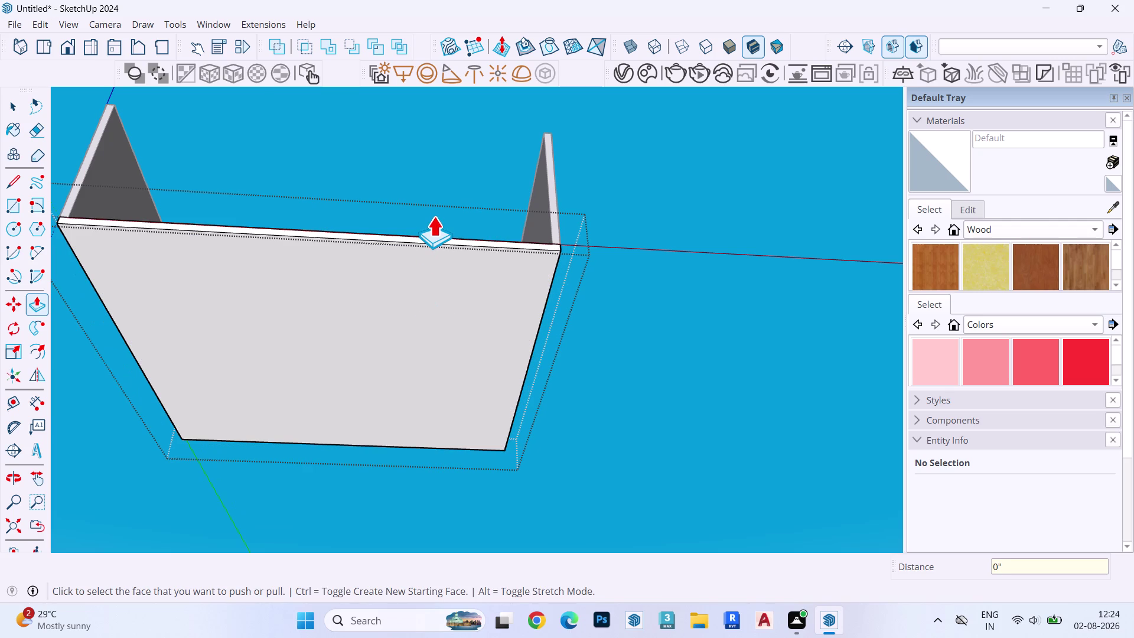
Leave the floor group and orbit around the room.
key(space)
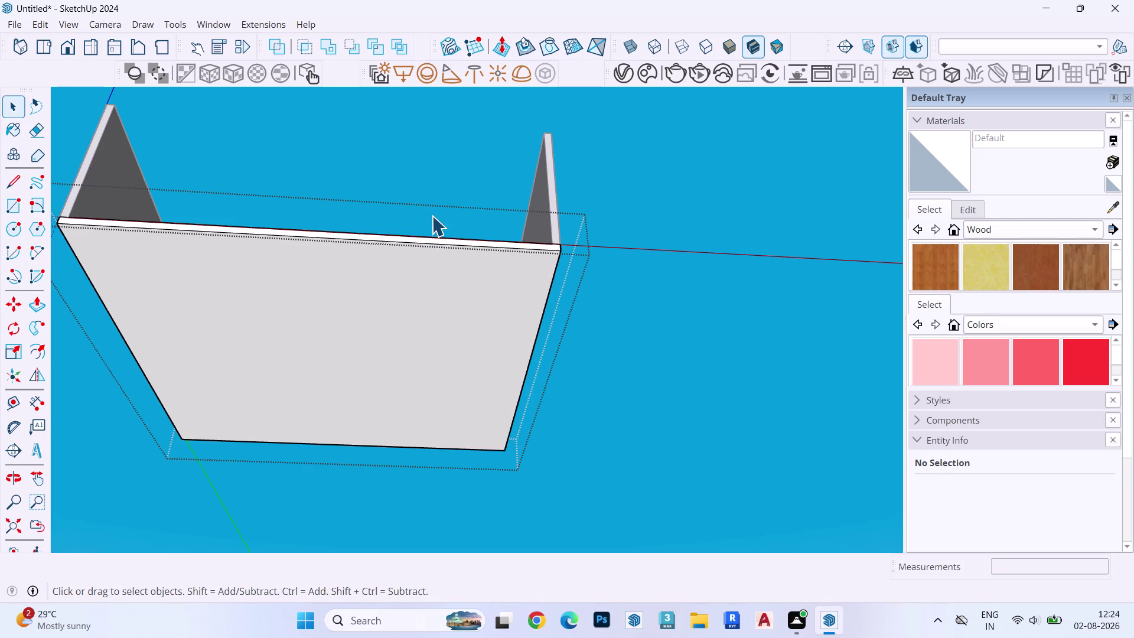
key(Escape)
key(Escape)
key(Escape)
key(Escape)
middle_drag(588, 203, 617, 318)
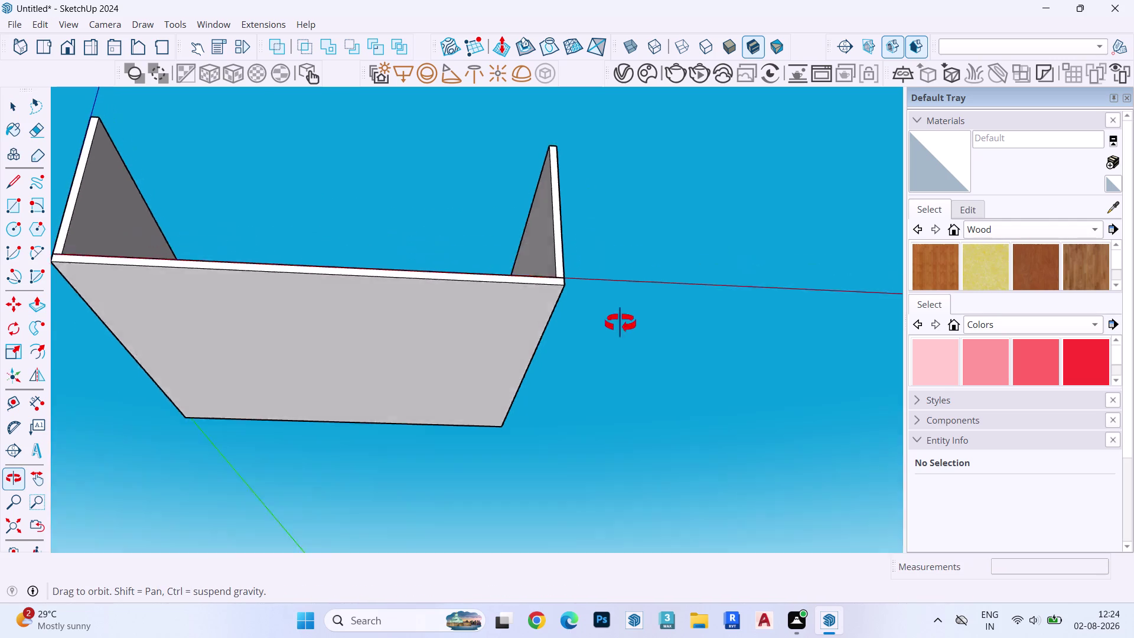
Orbit and zoom until the three-walled room and its floor slab are seen from above.
middle_drag(618, 318, 623, 479)
scroll(down, 3)
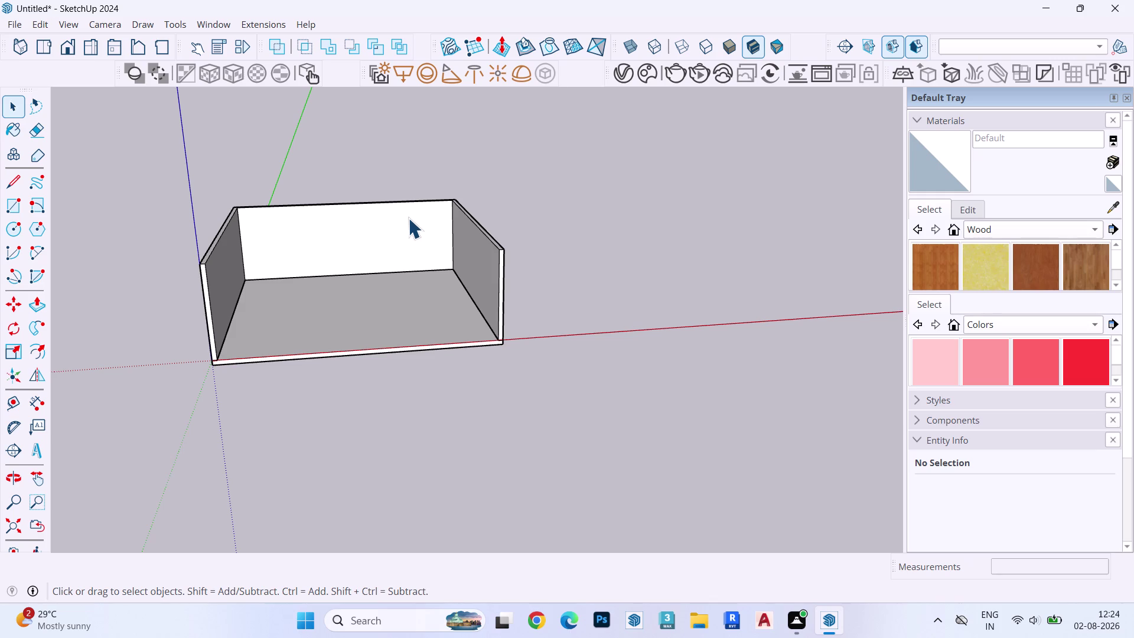
middle_drag(370, 244, 359, 354)
scroll(up, 3)
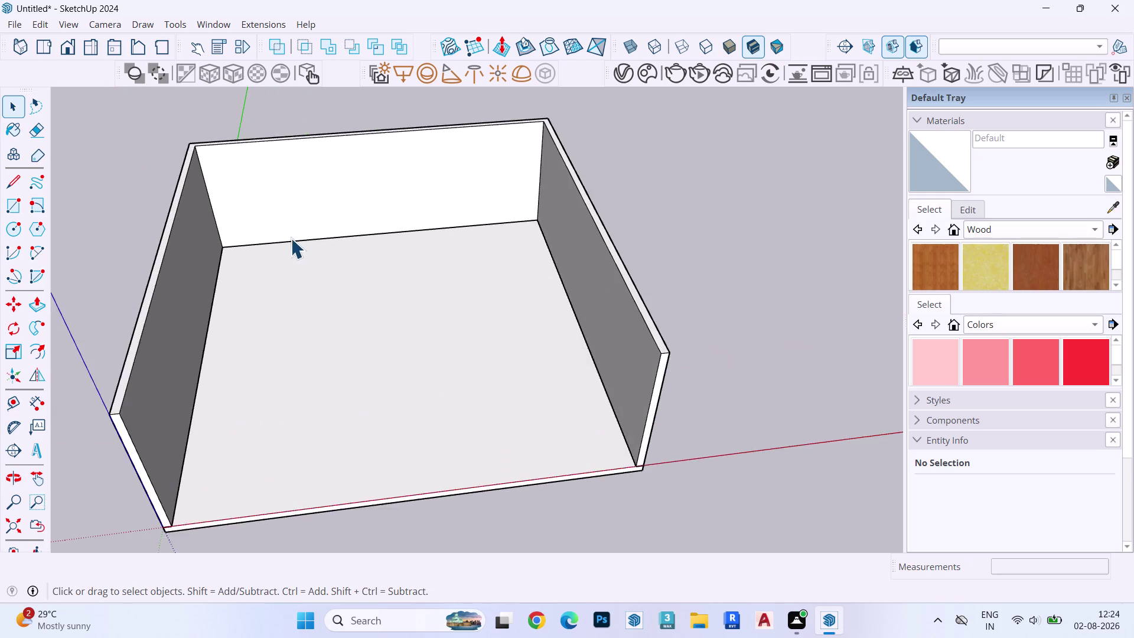
scroll(up, 3)
middle_drag(284, 225, 264, 100)
scroll(down, 3)
scroll(up, 3)
scroll(down, 3)
middle_drag(380, 169, 372, 269)
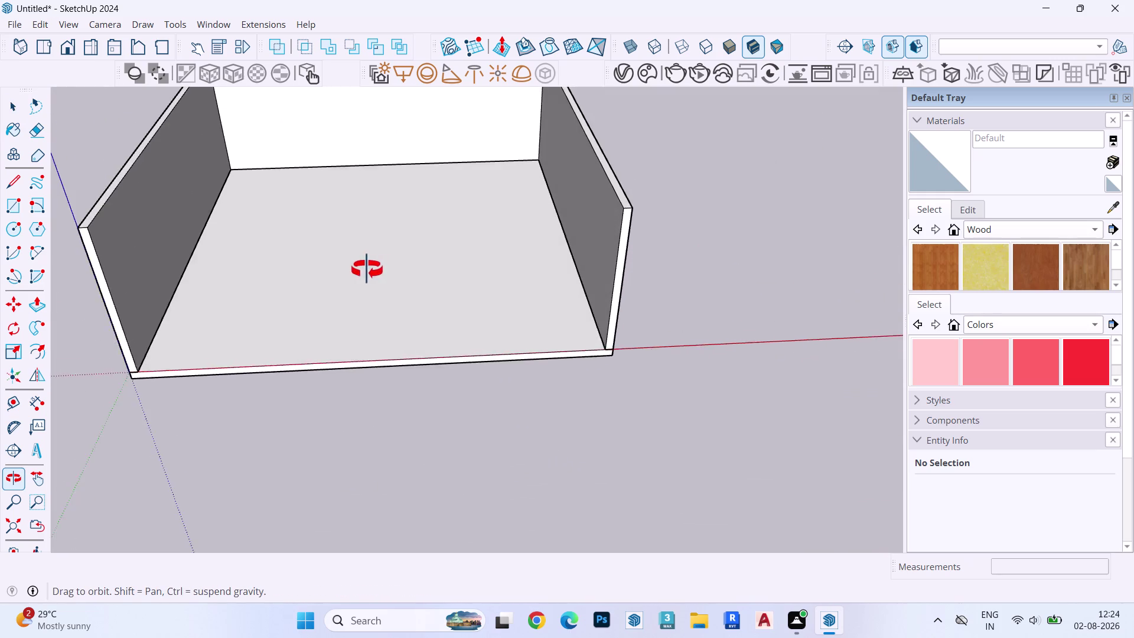
middle_drag(371, 269, 363, 259)
scroll(down, 3)
scroll(up, 3)
scroll(down, 3)
scroll(up, 3)
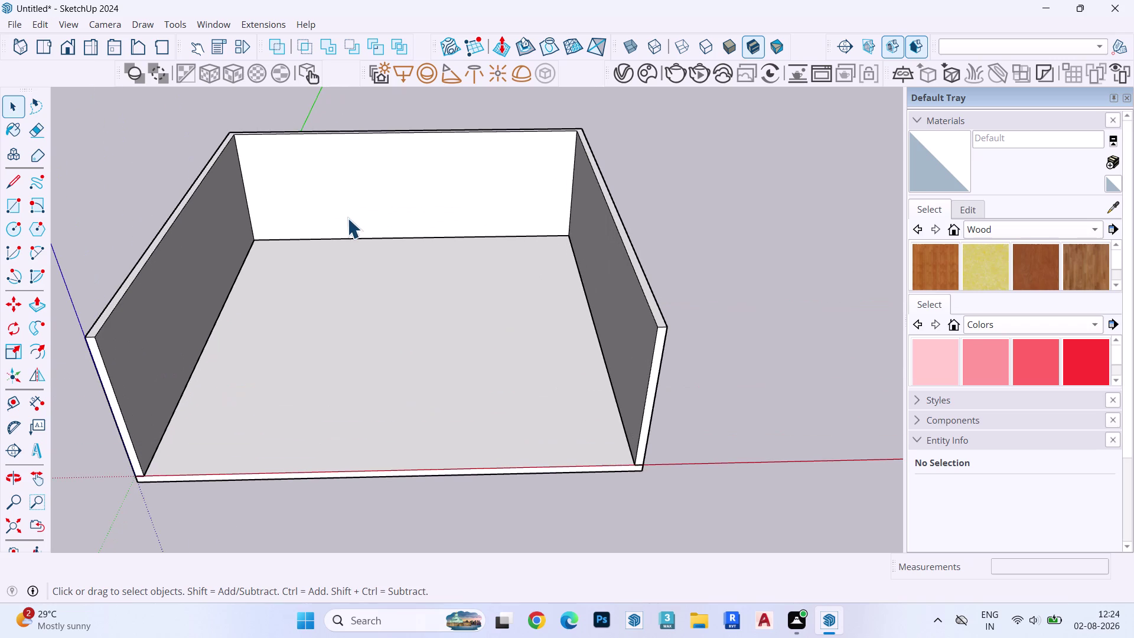
middle_drag(323, 228, 312, 376)
scroll(up, 3)
scroll(down, 3)
scroll(up, 3)
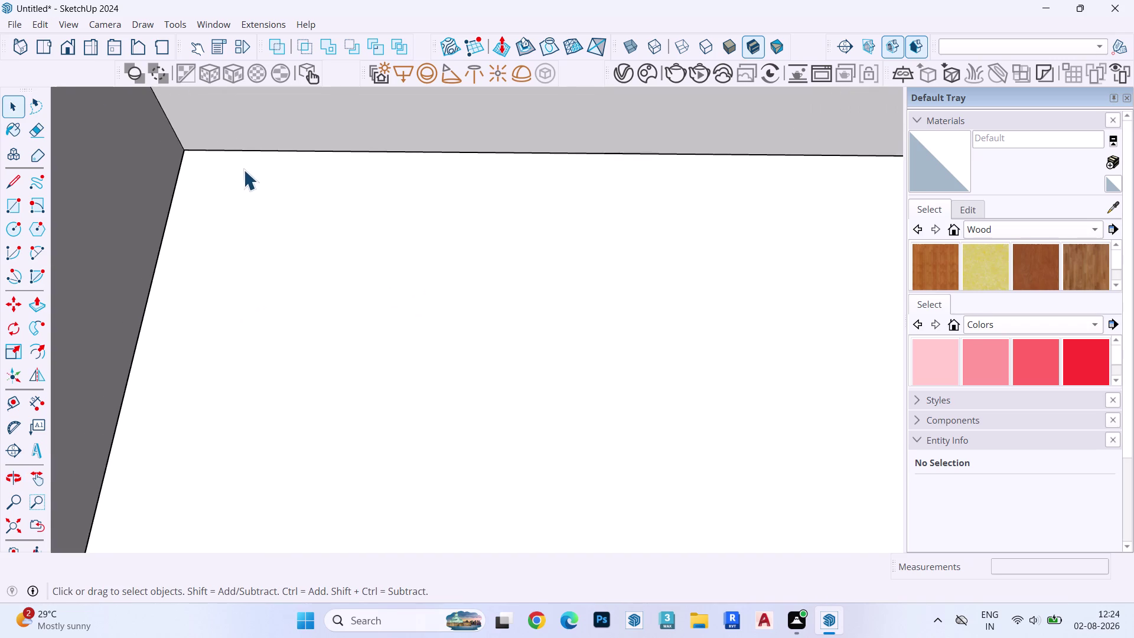
scroll(up, 3)
scroll(down, 3)
scroll(up, 3)
scroll(down, 3)
Place a guide line 1.6" inside the left floor edge.
key(t)
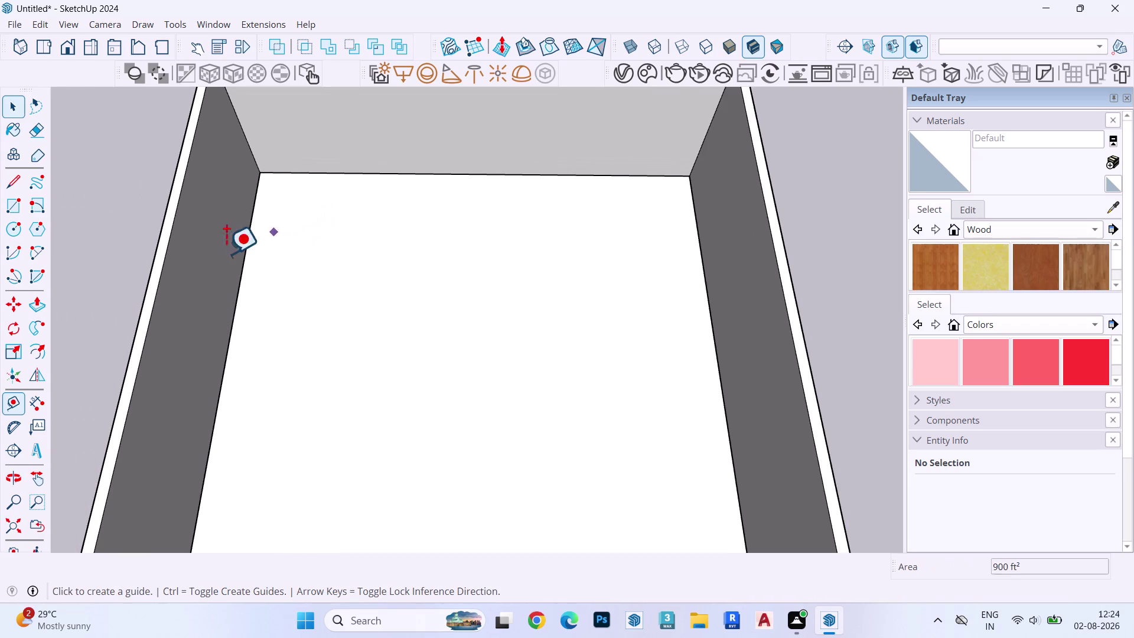
click(233, 306)
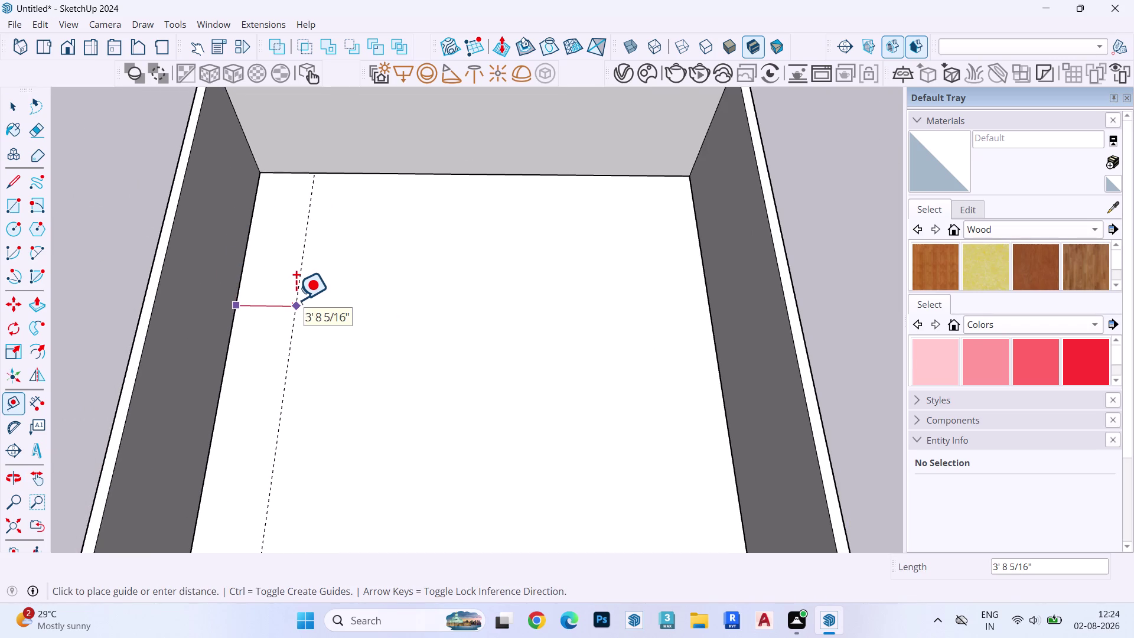
text(1.5)
key(BackSpace)
text(6")
key(Return)
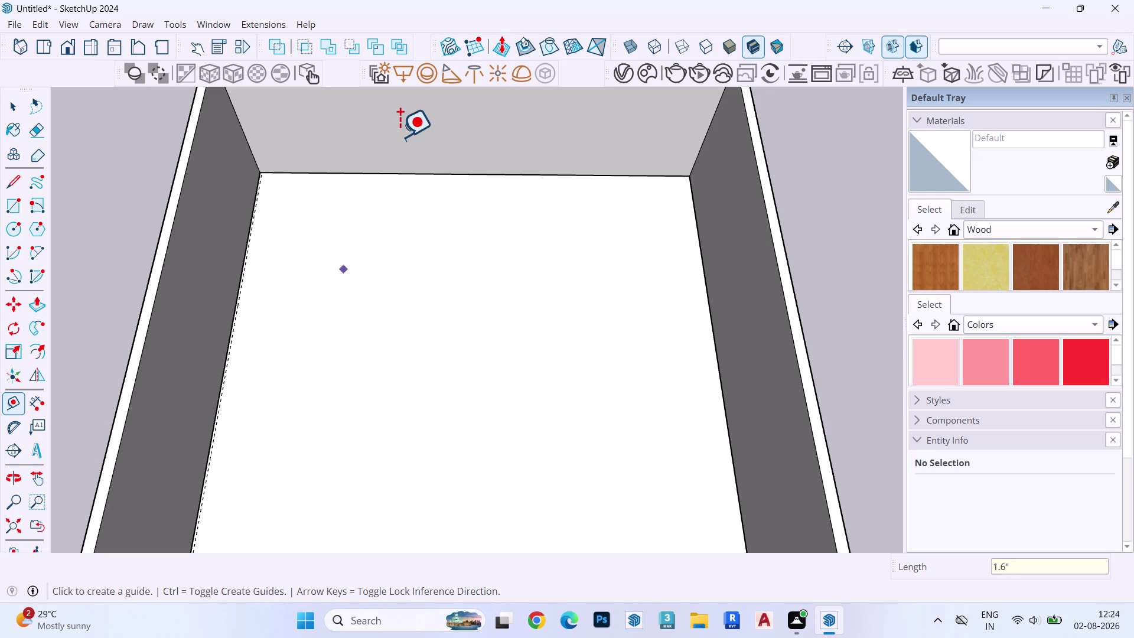
Place a matching 1.6" guide line inside the back floor edge.
scroll(up, 3)
click(399, 185)
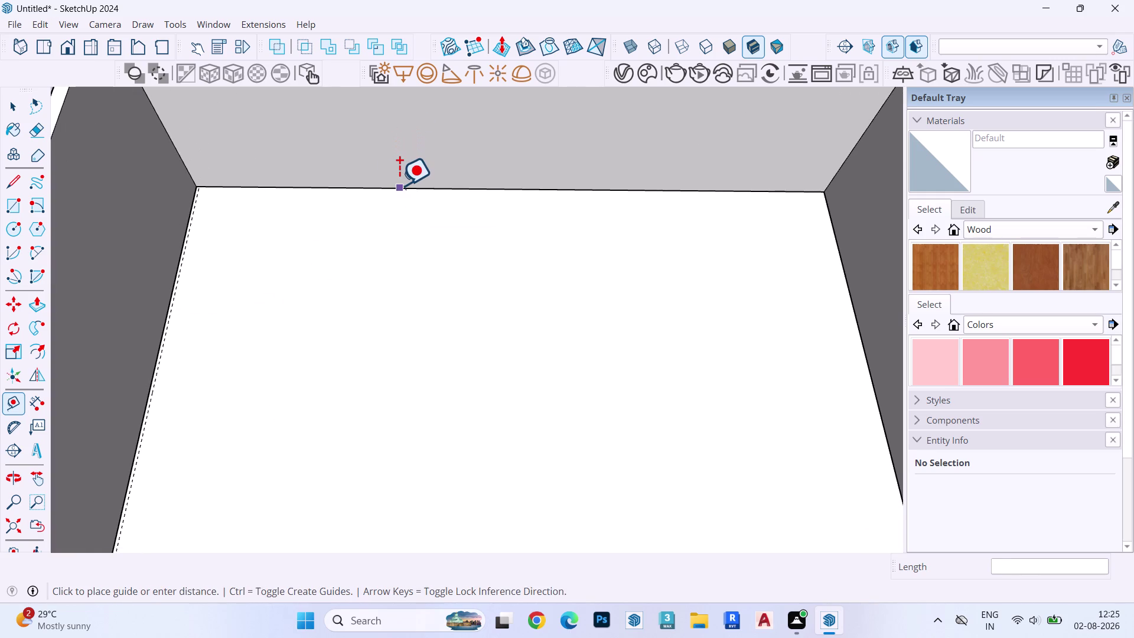
text(1.)
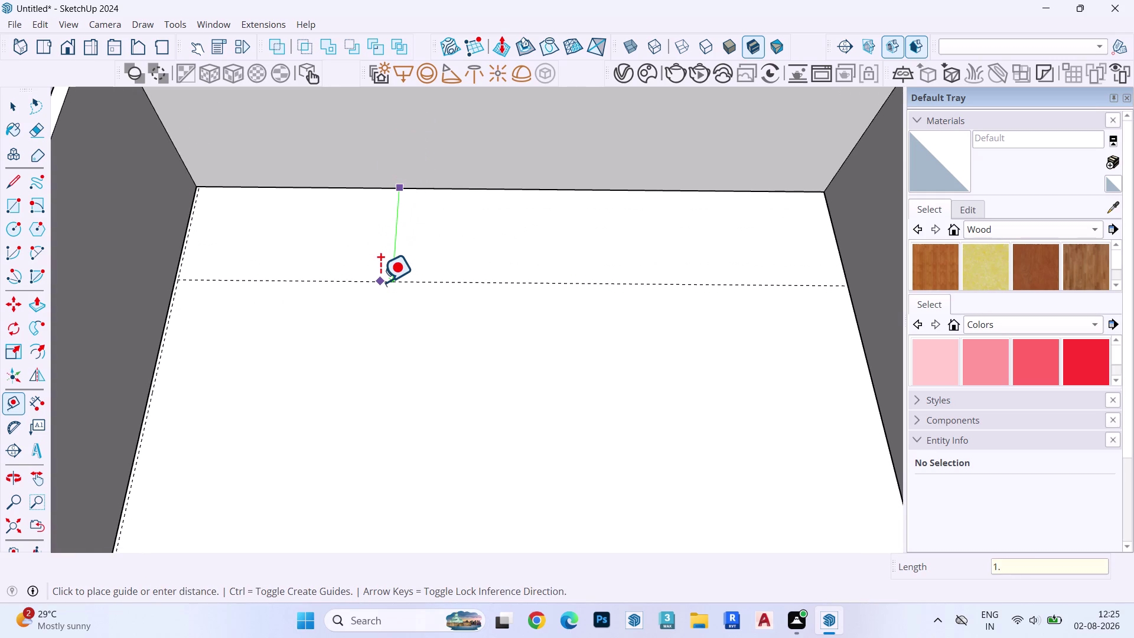
text(6")
key(Return)
key(space)
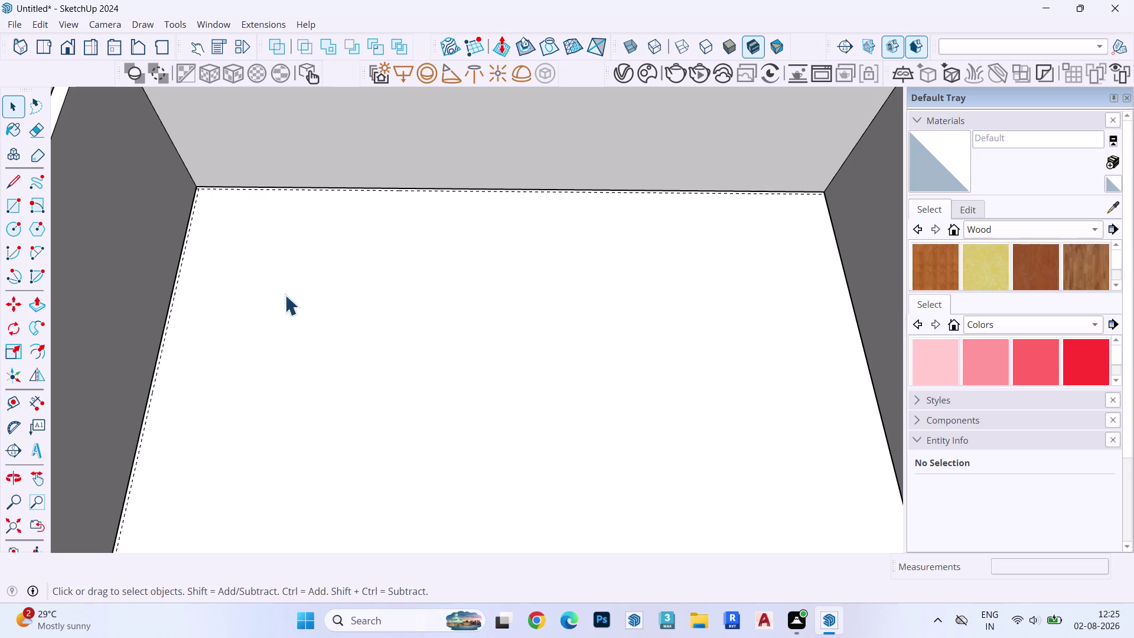
scroll(down, 3)
scroll(up, 3)
scroll(down, 3)
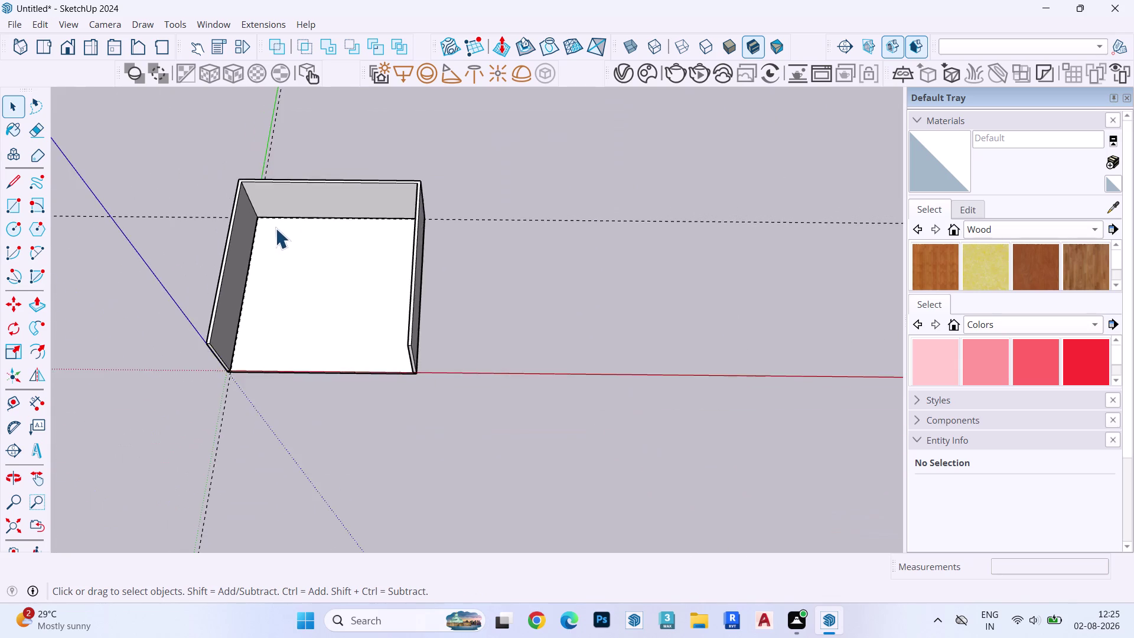
scroll(up, 3)
scroll(up, 3)
scroll(down, 3)
scroll(up, 3)
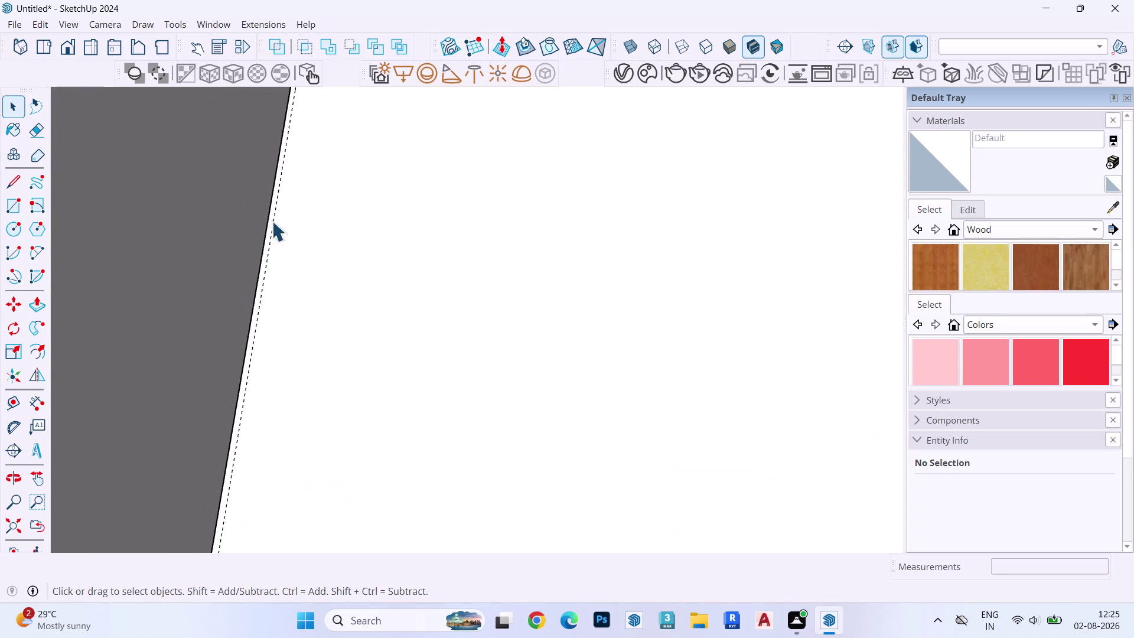
scroll(down, 3)
scroll(up, 3)
scroll(down, 3)
scroll(up, 3)
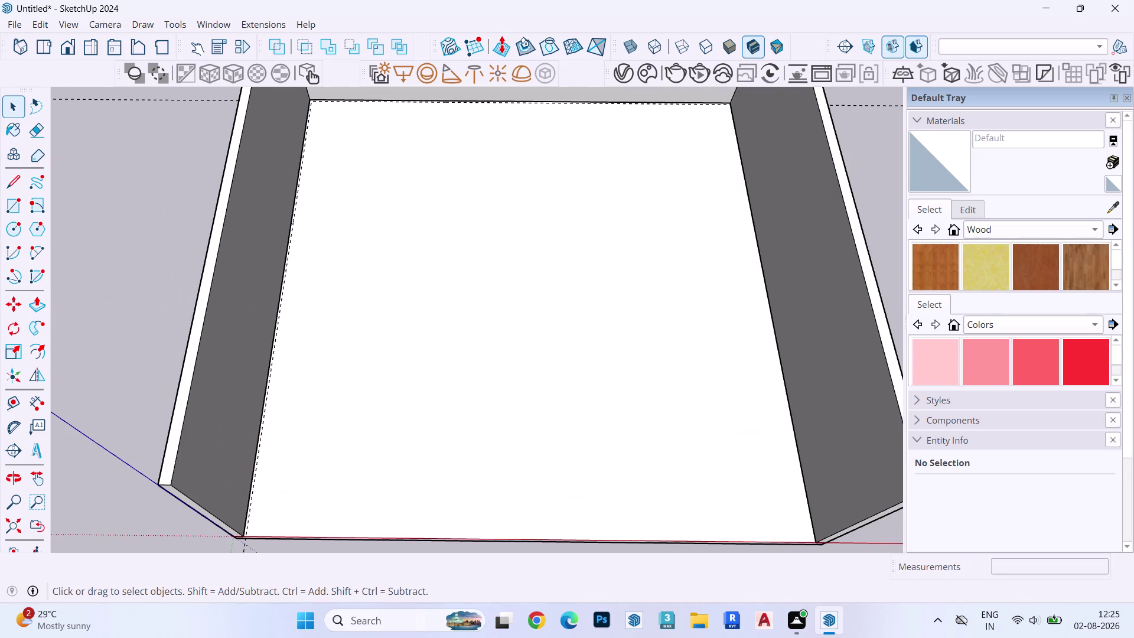
scroll(up, 3)
scroll(down, 3)
scroll(up, 3)
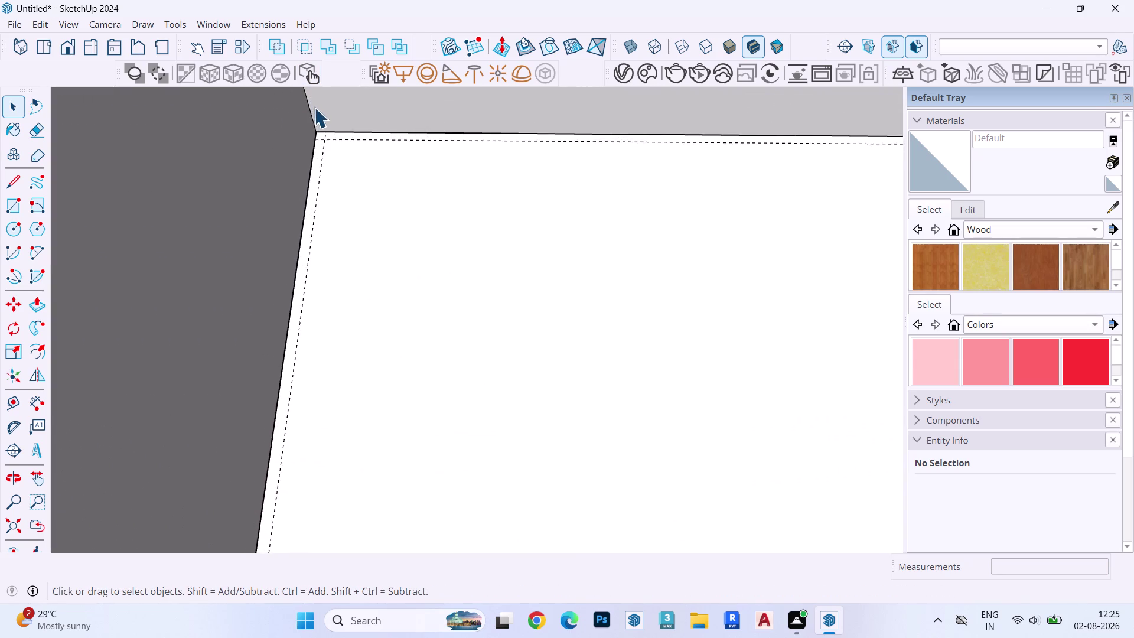
scroll(up, 3)
key(r)
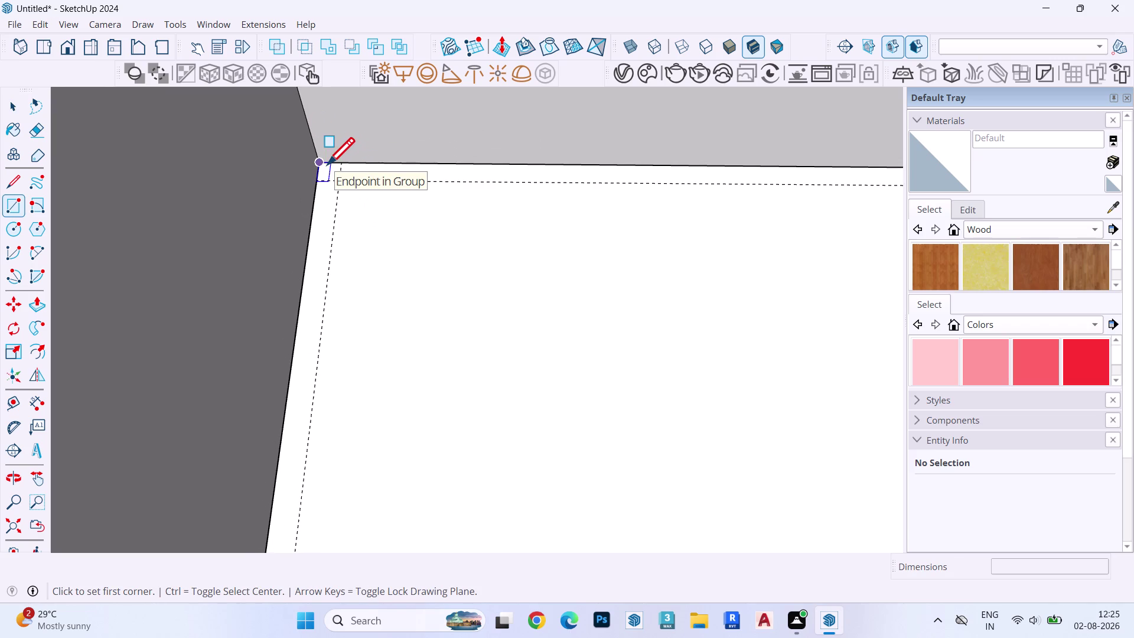
click(328, 164)
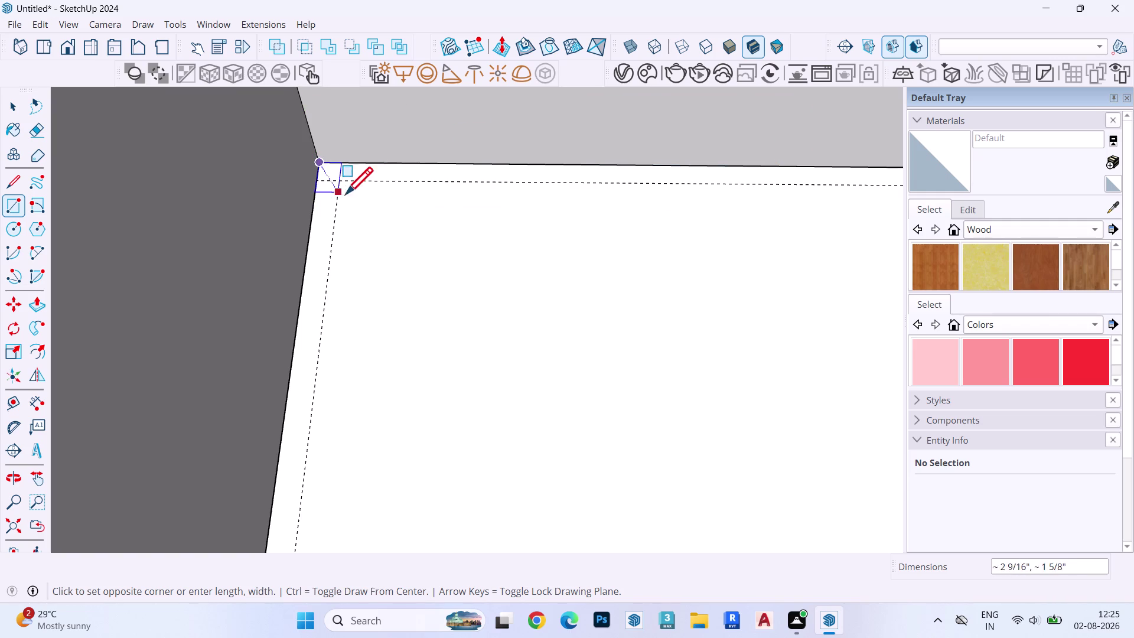
scroll(down, 3)
scroll(up, 3)
scroll(down, 3)
scroll(up, 3)
scroll(down, 3)
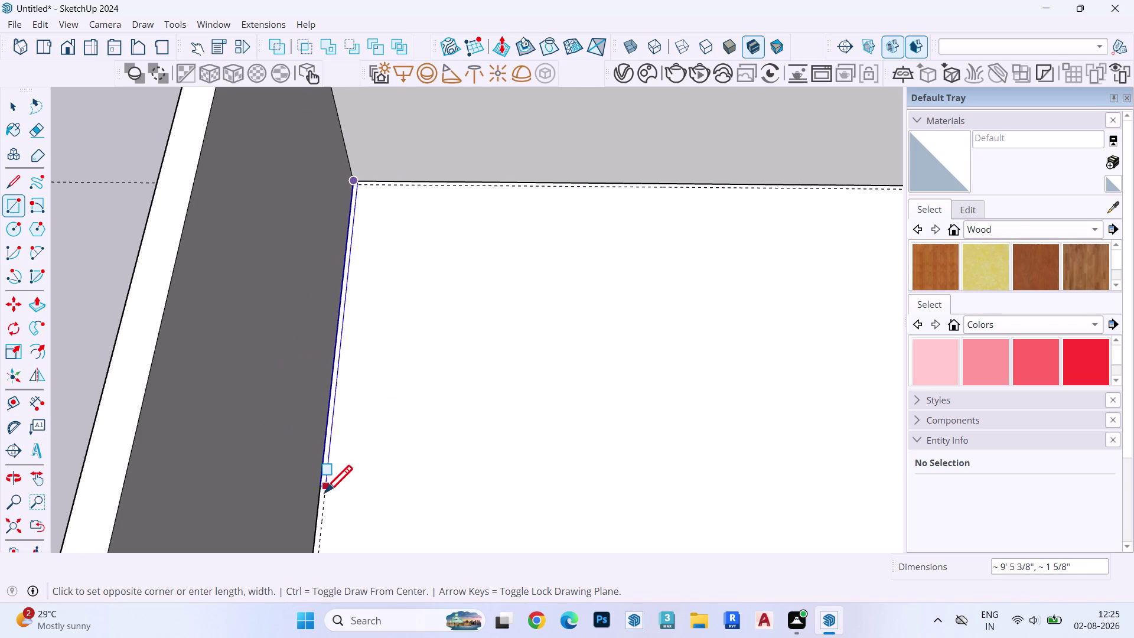
click(323, 508)
key(space)
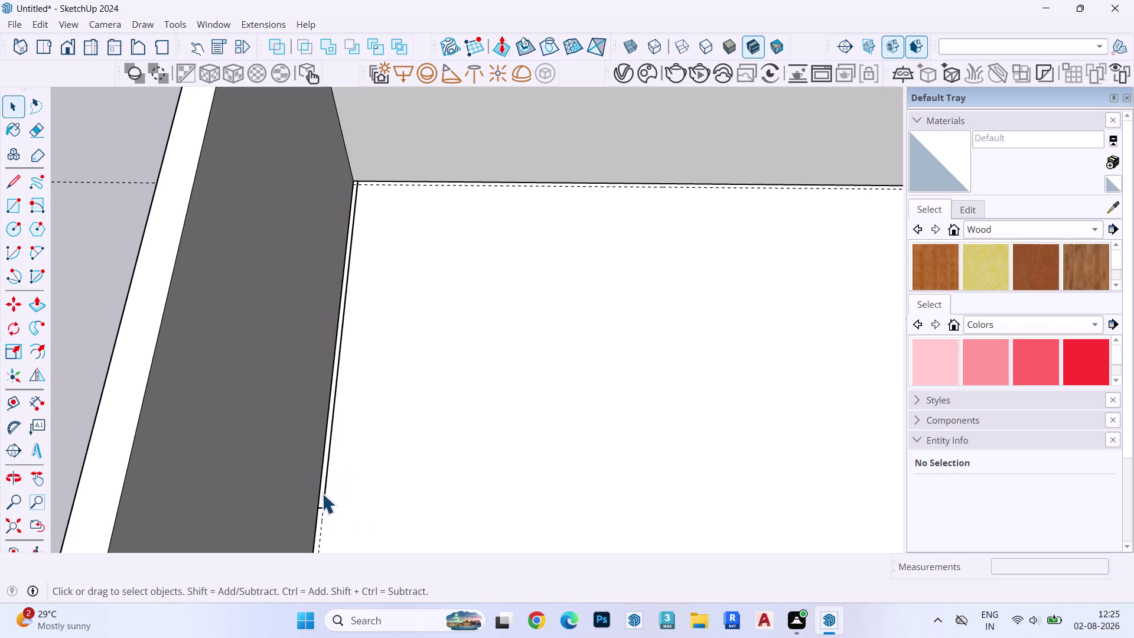
scroll(up, 3)
scroll(down, 3)
Select the edges at the wall-slab corner, then clear the selection.
scroll(up, 3)
double_click(324, 493)
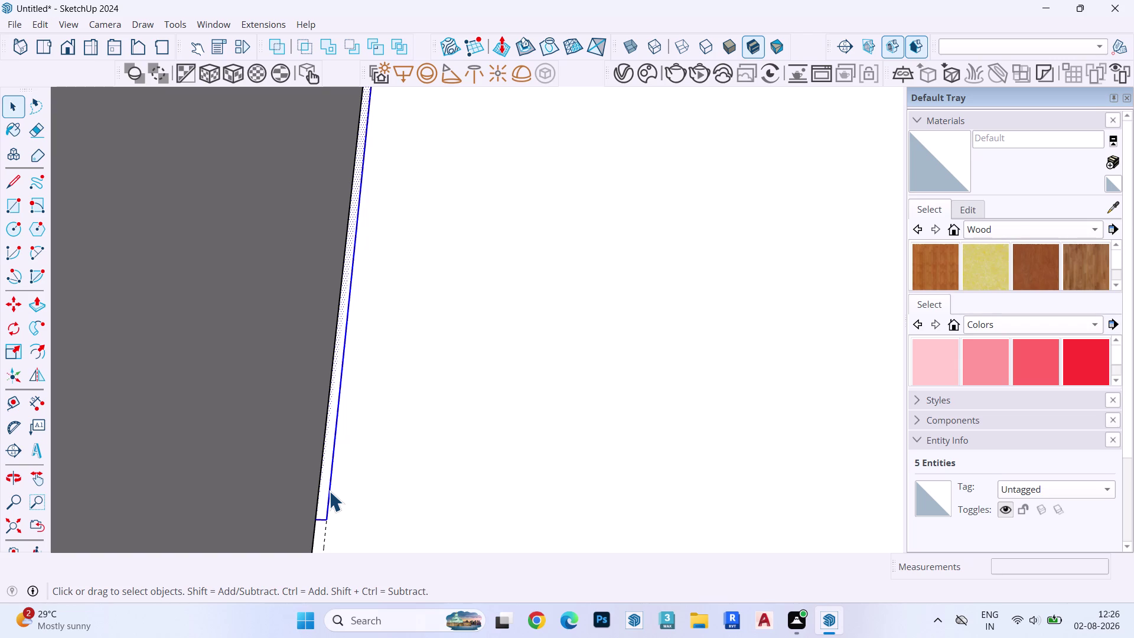
key(n)
key(Return)
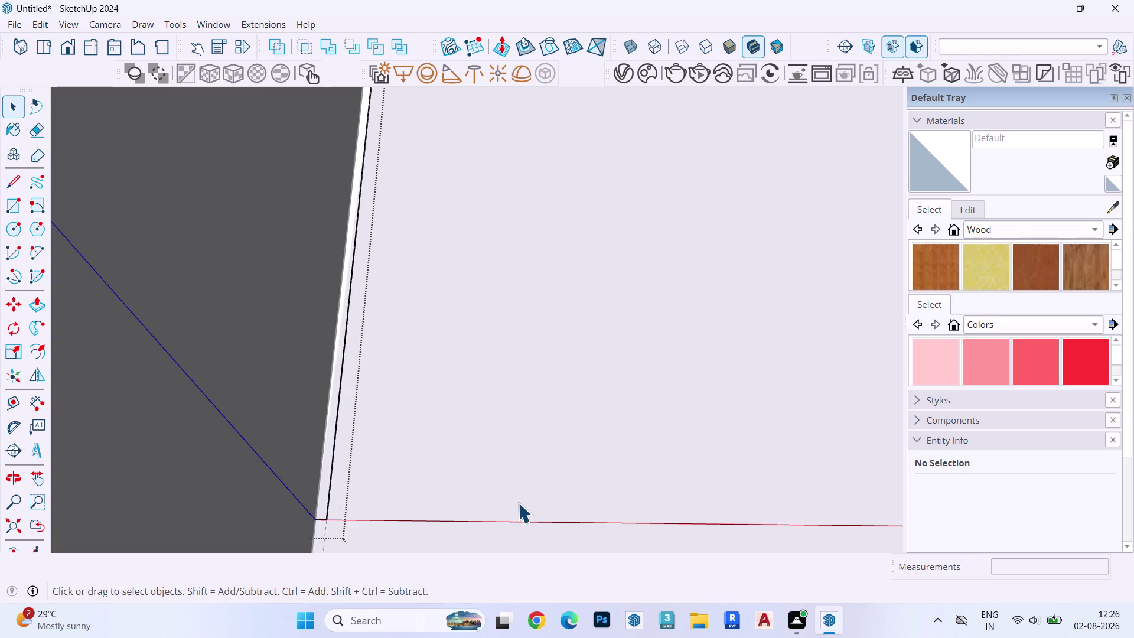
key(Escape)
double_click(323, 466)
scroll(up, 3)
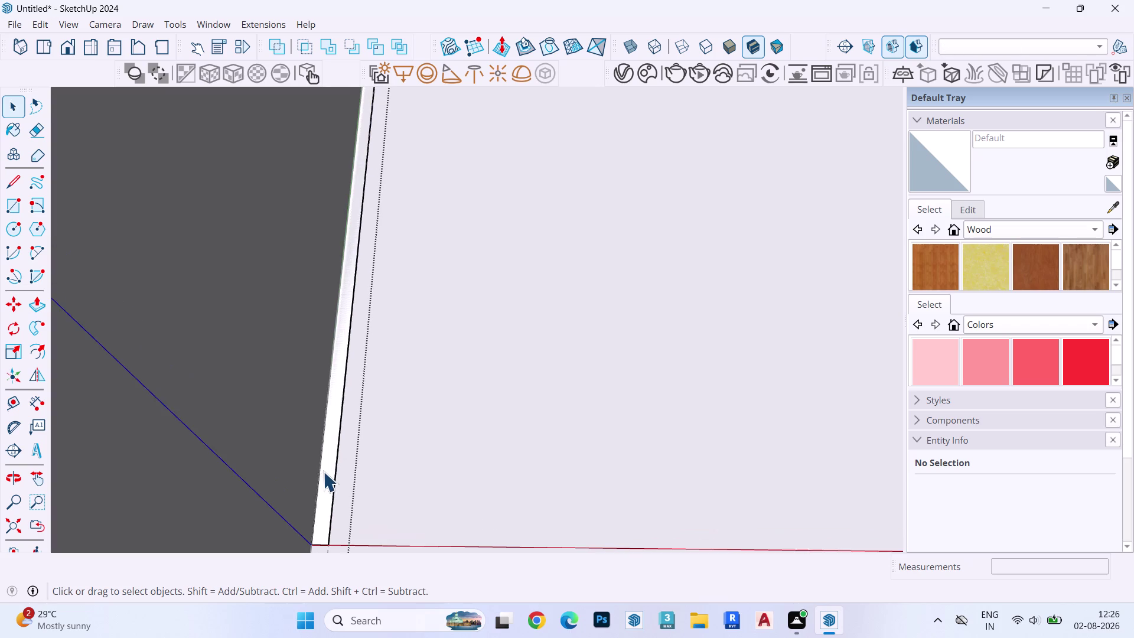
scroll(down, 3)
scroll(up, 3)
key(Escape)
key(Escape)
Zoom in on the inside corner where the left and back walls meet.
scroll(down, 3)
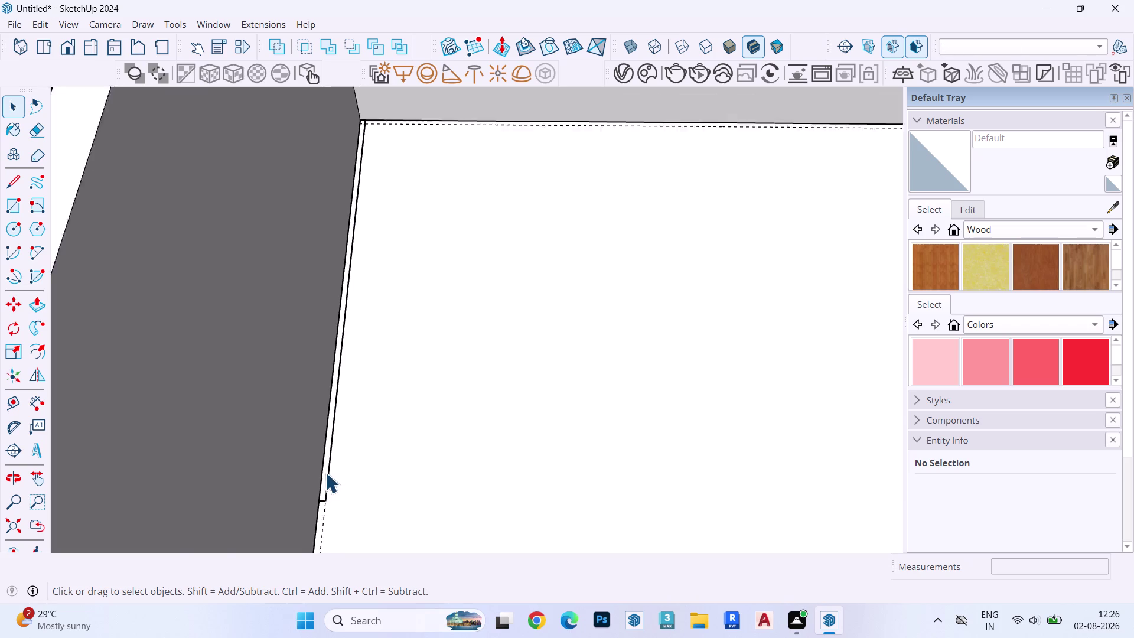
scroll(down, 3)
scroll(up, 3)
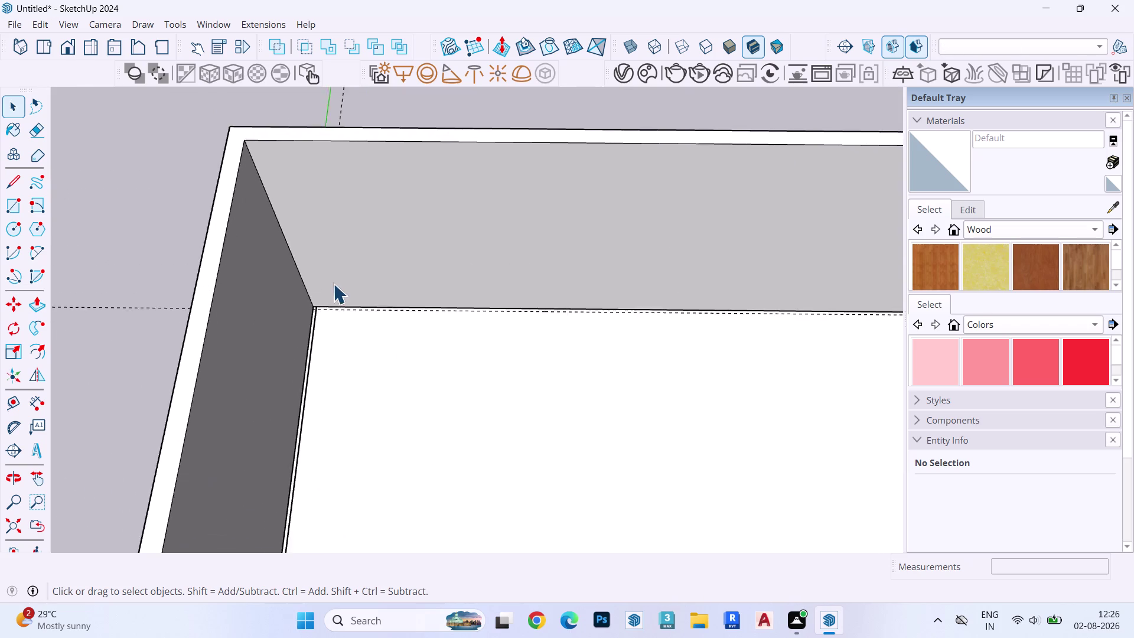
scroll(up, 3)
scroll(up, 3)
scroll(up, 3)
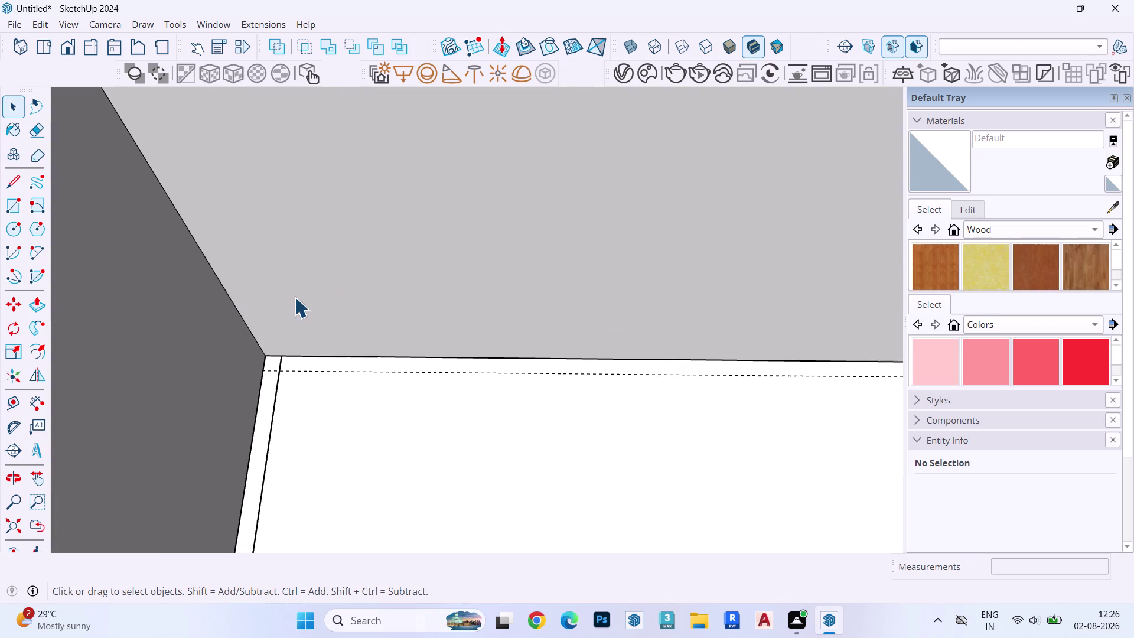
scroll(up, 3)
Draw a thin rectangle along the left wall's floor edge, starting at the wall-slab corner.
key(r)
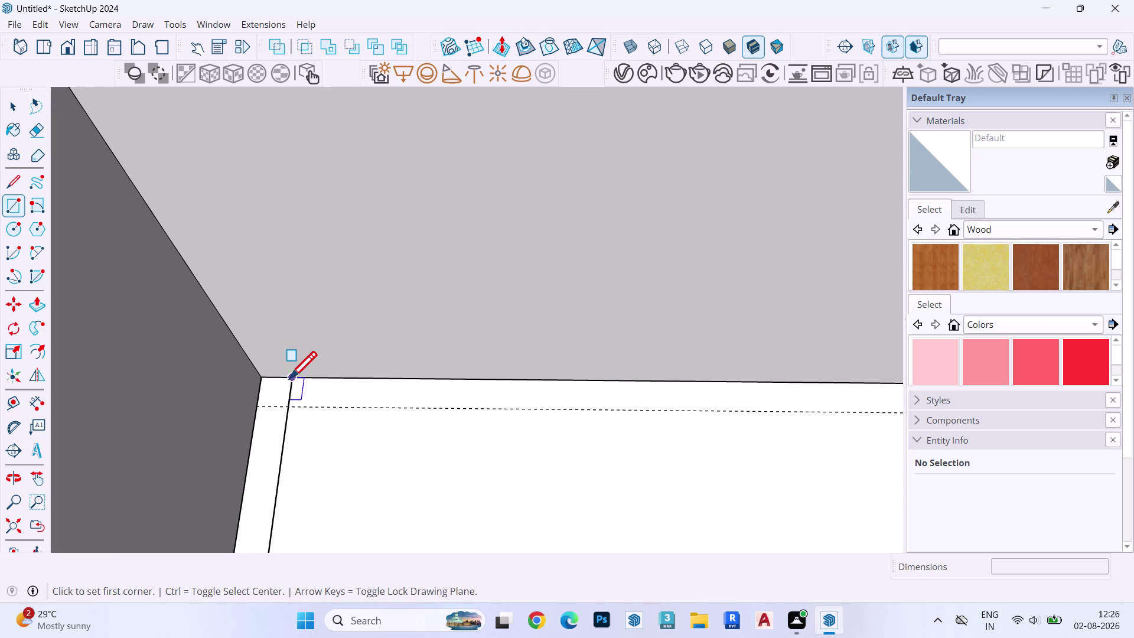
click(291, 378)
scroll(down, 3)
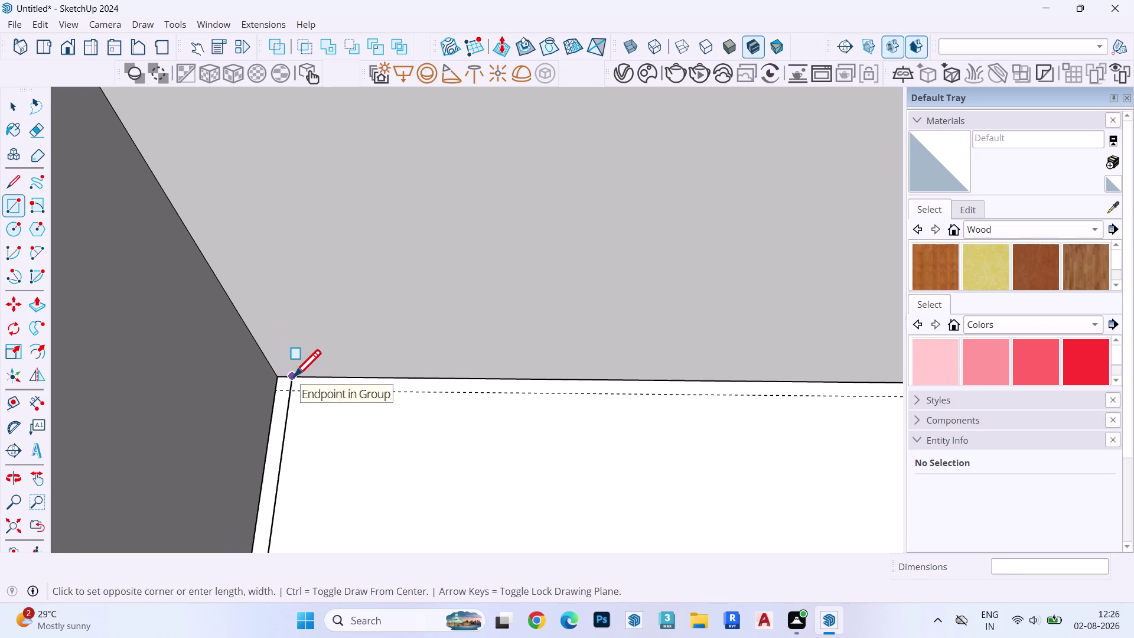
scroll(down, 3)
scroll(up, 3)
scroll(down, 3)
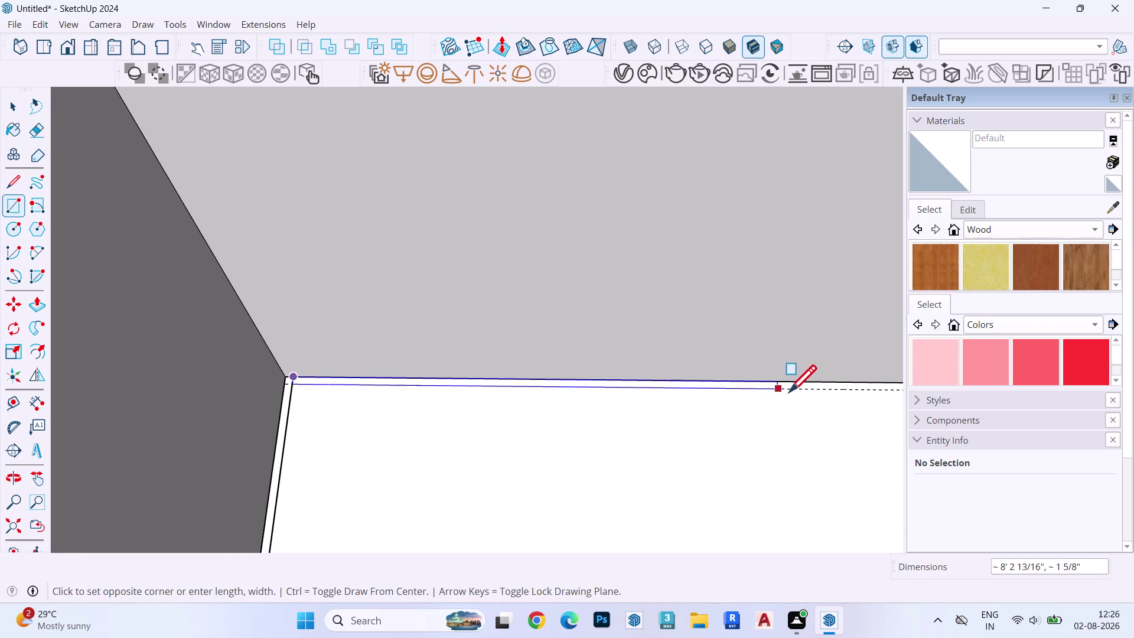
scroll(down, 3)
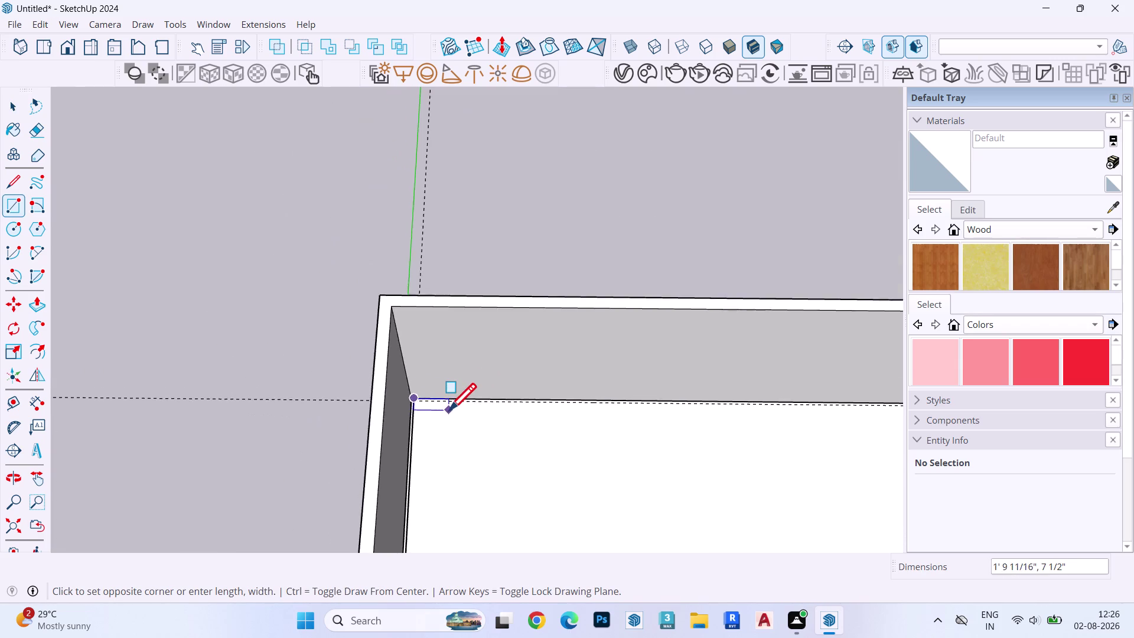
scroll(down, 3)
scroll(up, 3)
scroll(down, 3)
scroll(up, 3)
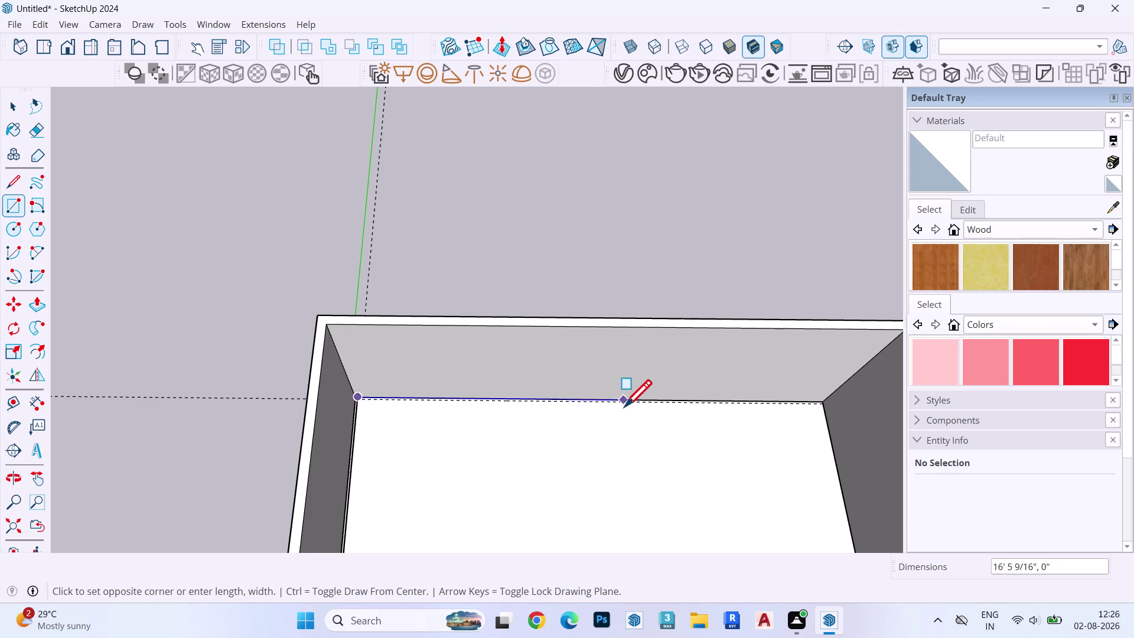
scroll(up, 3)
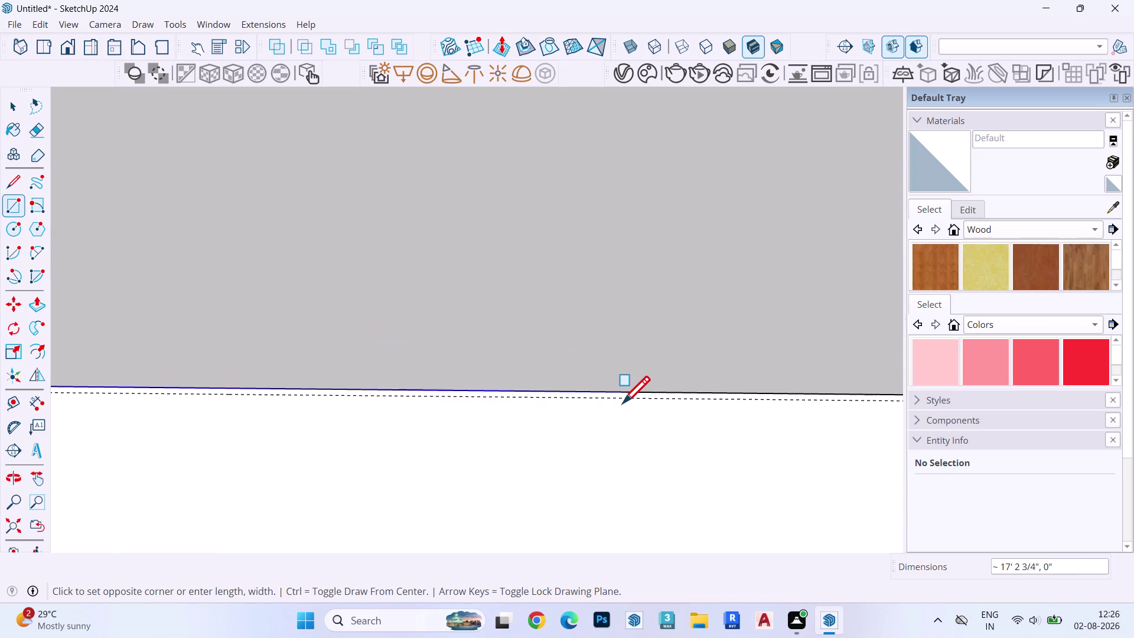
click(622, 398)
key(space)
scroll(up, 3)
scroll(down, 3)
scroll(up, 3)
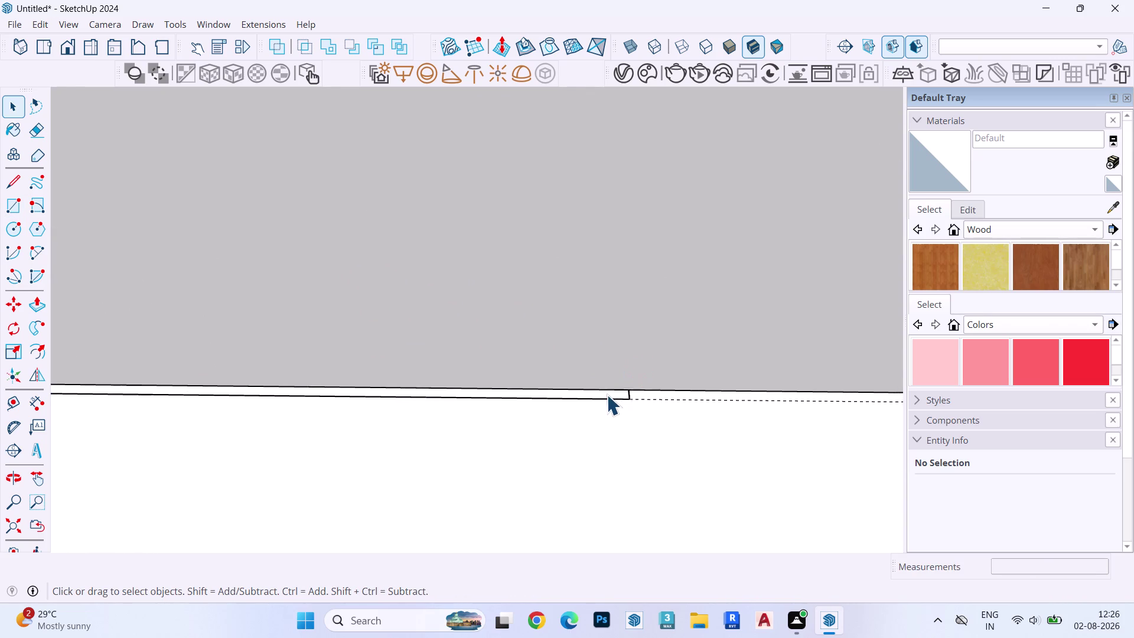
scroll(up, 3)
Push/pull the thin strip's face upward against the wall to a chosen height.
double_click(607, 395)
key(n)
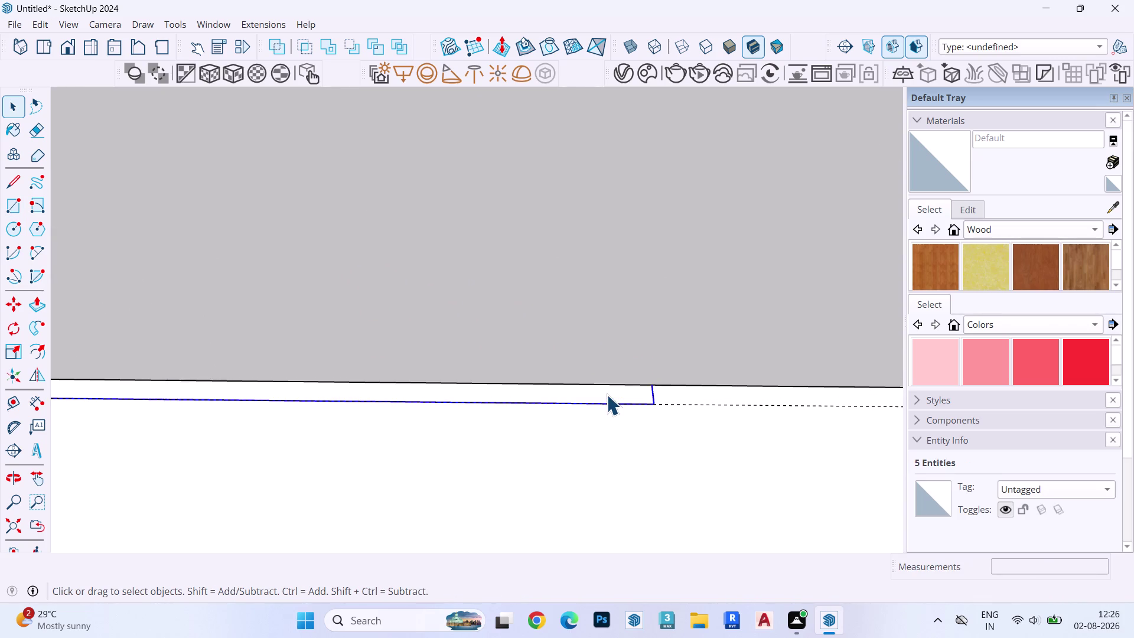
double_click(606, 395)
key(p)
click(607, 396)
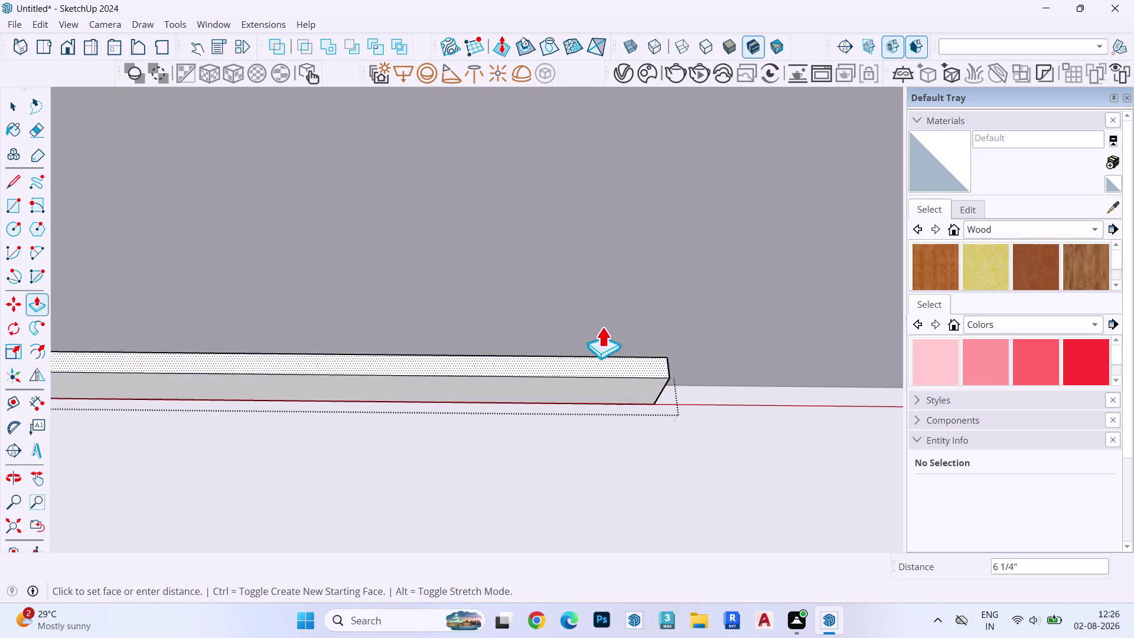
scroll(down, 3)
scroll(down, 3)
scroll(up, 3)
scroll(down, 3)
scroll(up, 3)
scroll(down, 3)
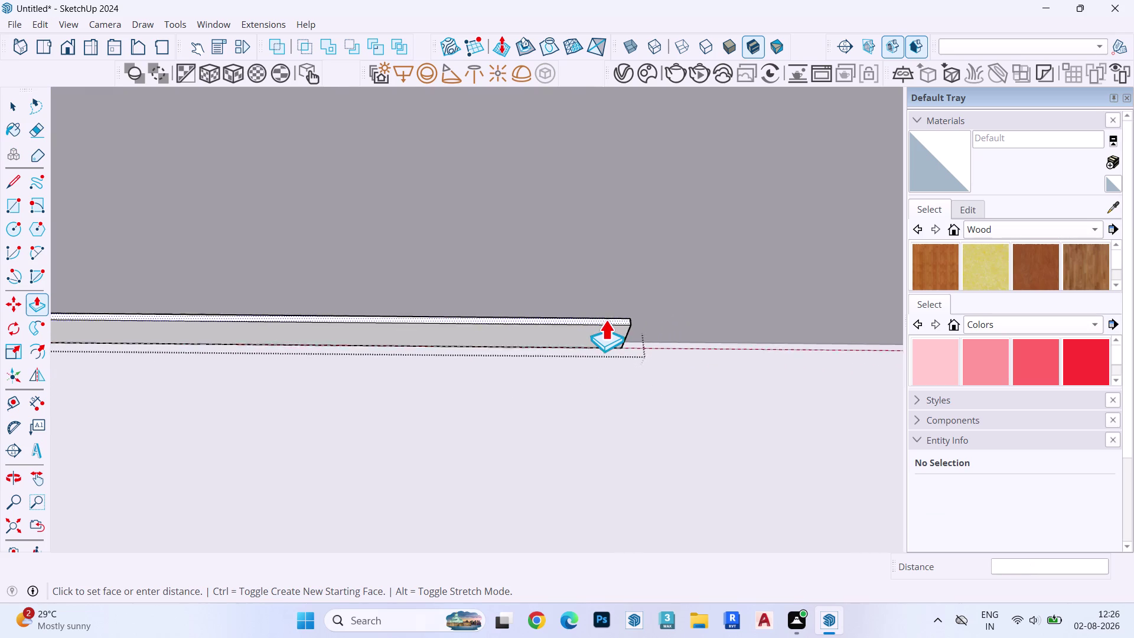
scroll(down, 3)
middle_drag(605, 319, 558, 67)
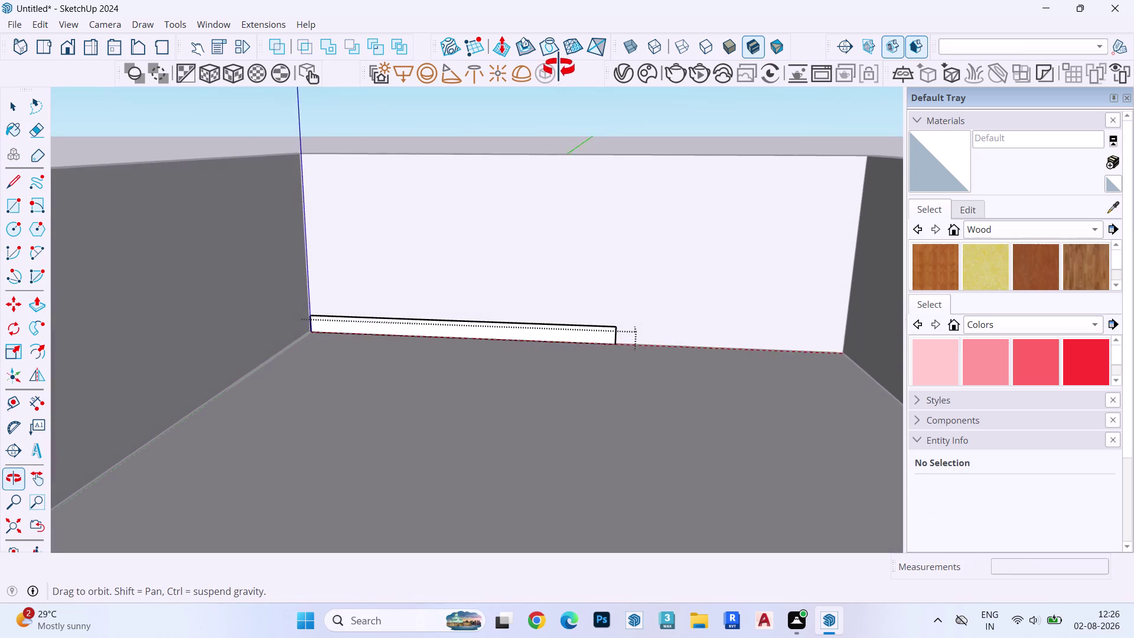
middle_drag(558, 67, 559, 68)
middle_drag(559, 68, 598, 129)
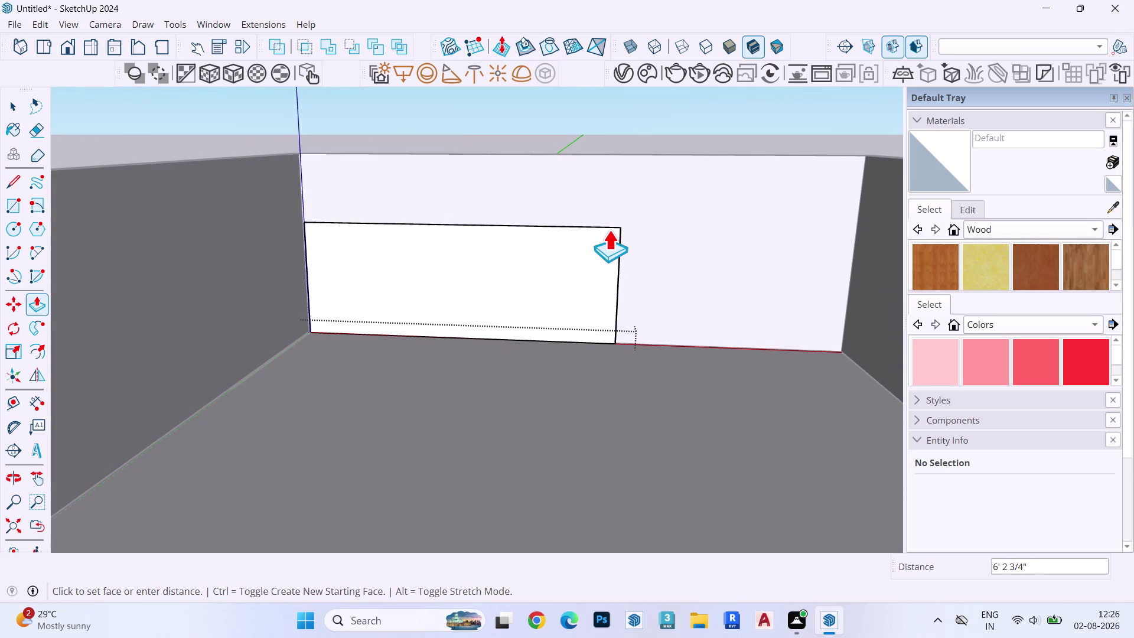
click(651, 208)
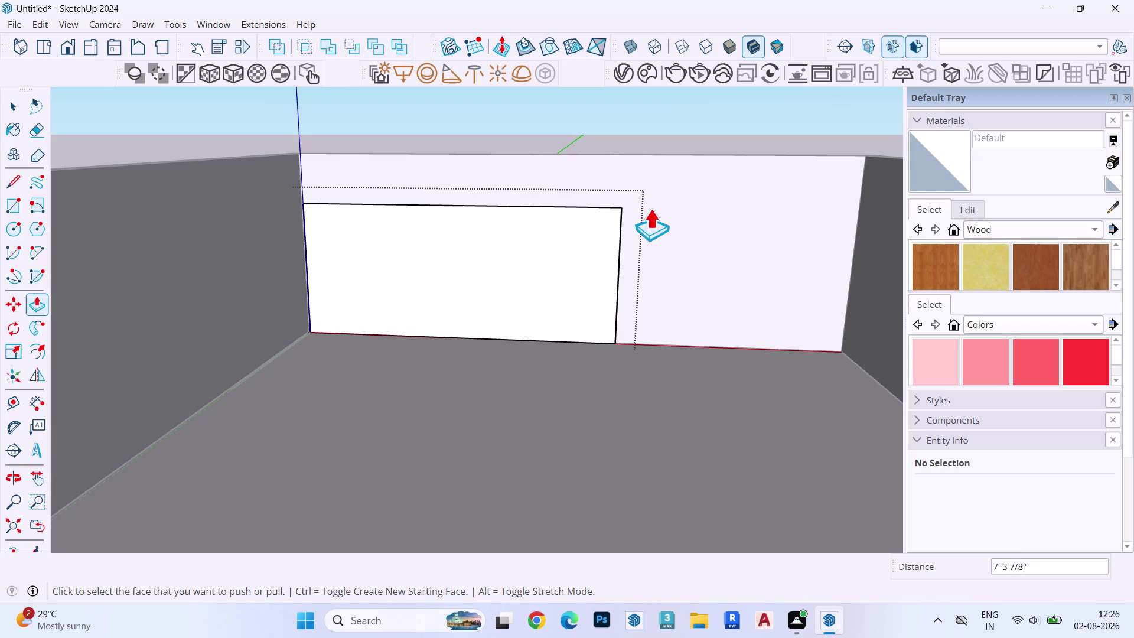
scroll(up, 3)
middle_drag(205, 393, 278, 564)
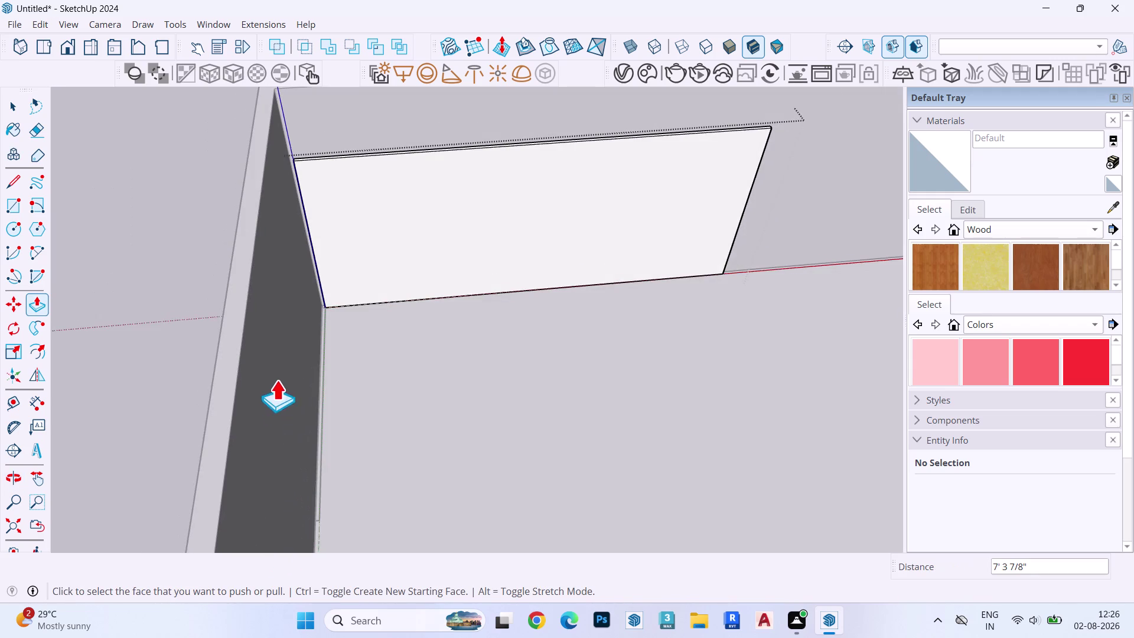
scroll(up, 3)
key(Escape)
key(space)
key(Escape)
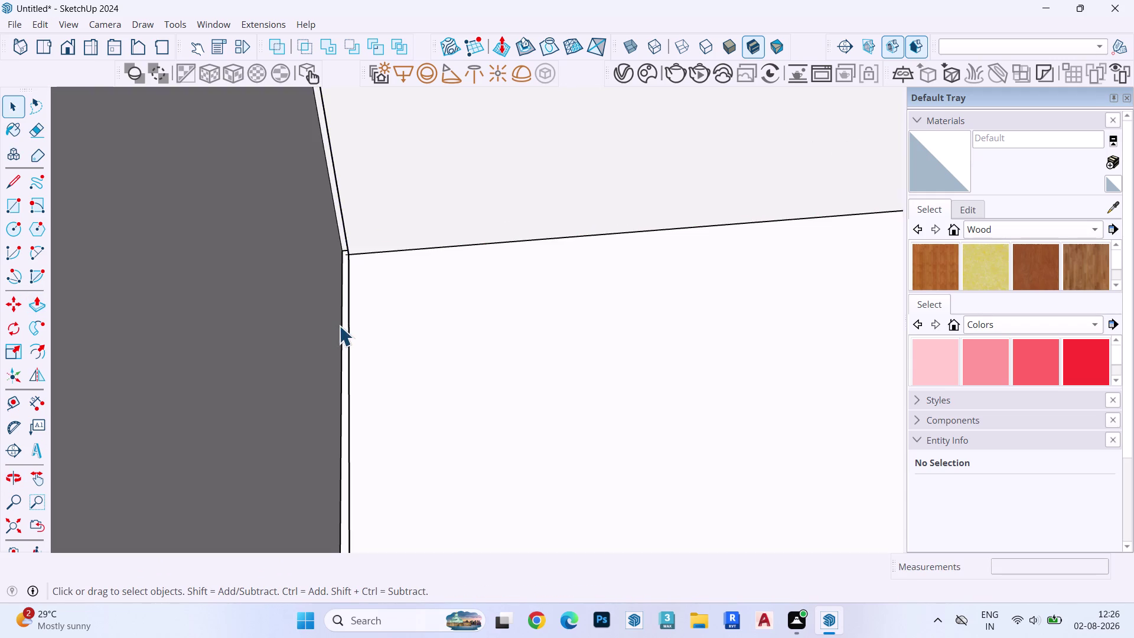
Extrude the strip's narrow end face 8' along the wall.
double_click(343, 320)
click(344, 320)
scroll(up, 3)
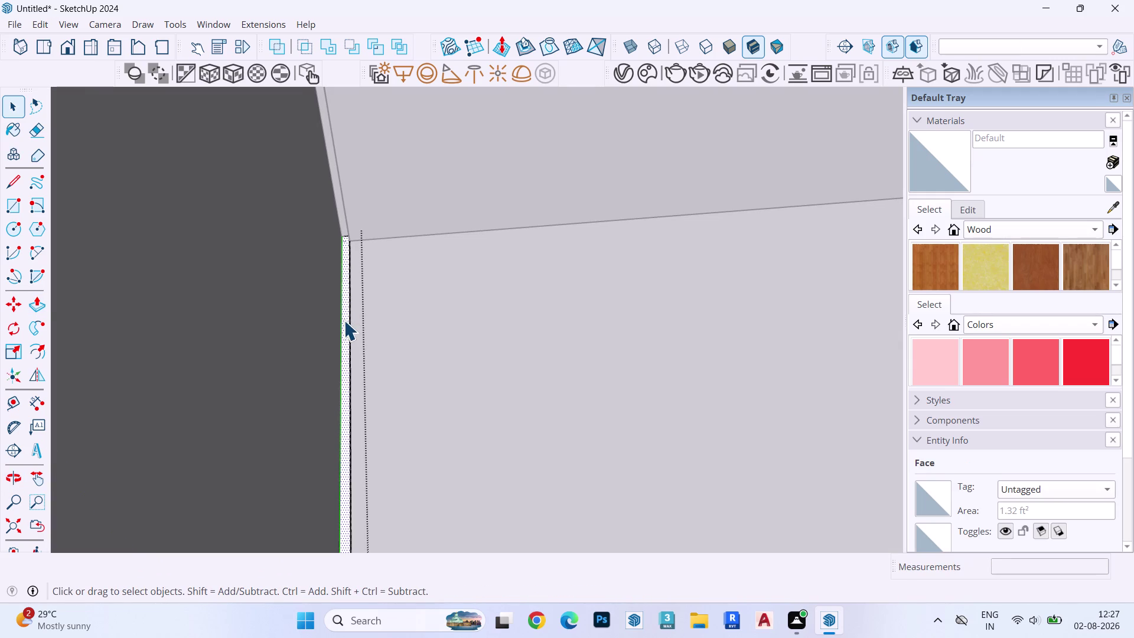
key(p)
click(343, 324)
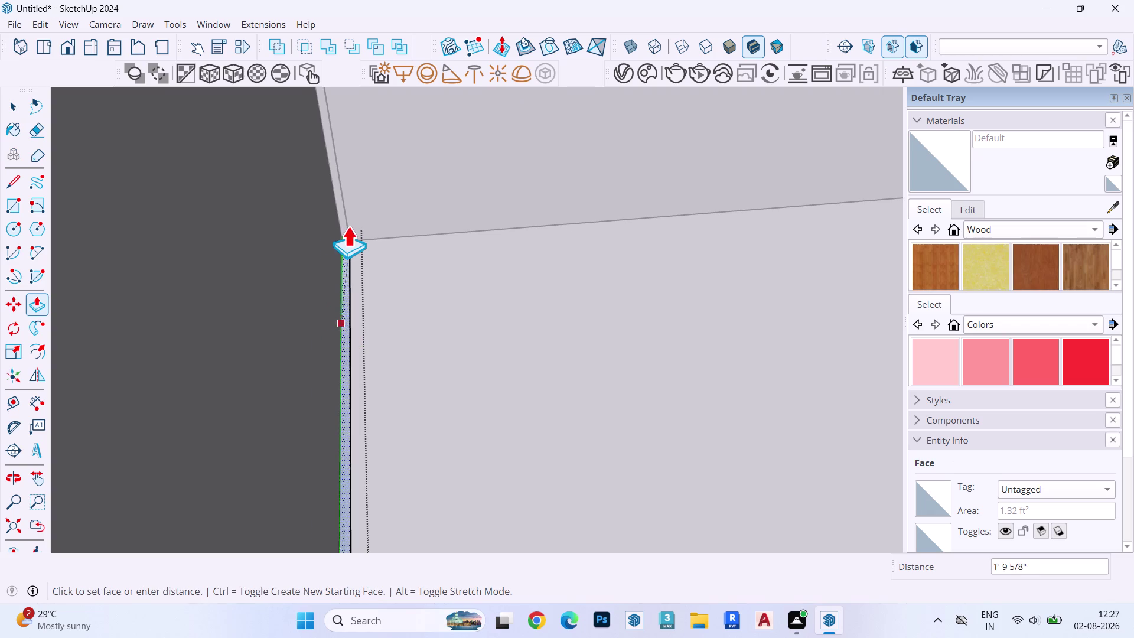
scroll(down, 3)
scroll(up, 3)
scroll(down, 3)
middle_drag(348, 227, 362, 509)
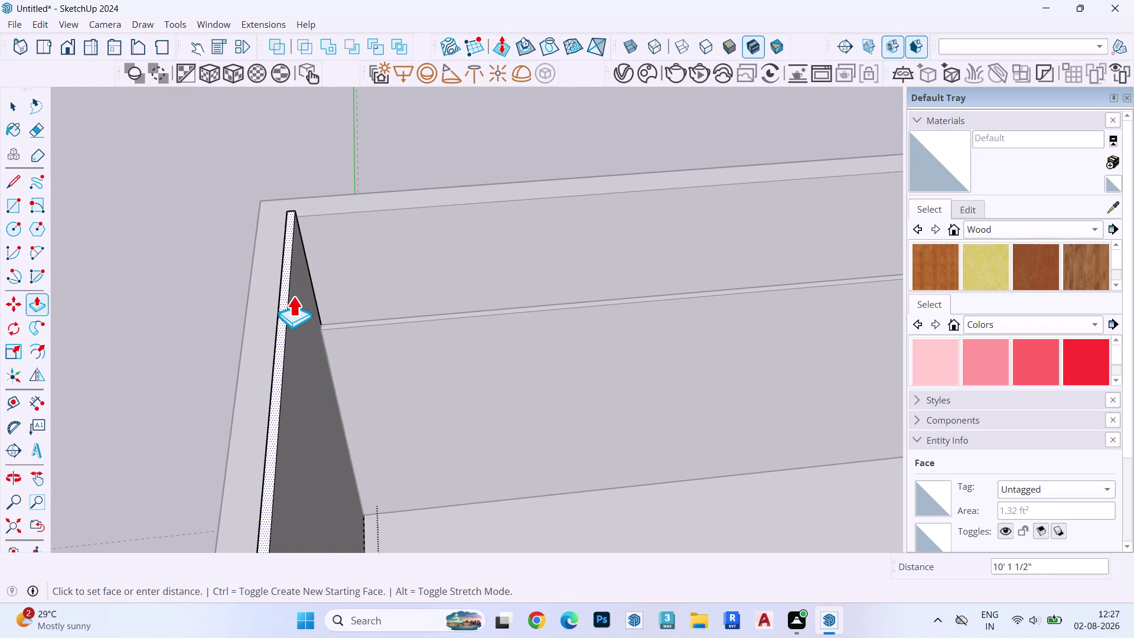
text(8')
key(Return)
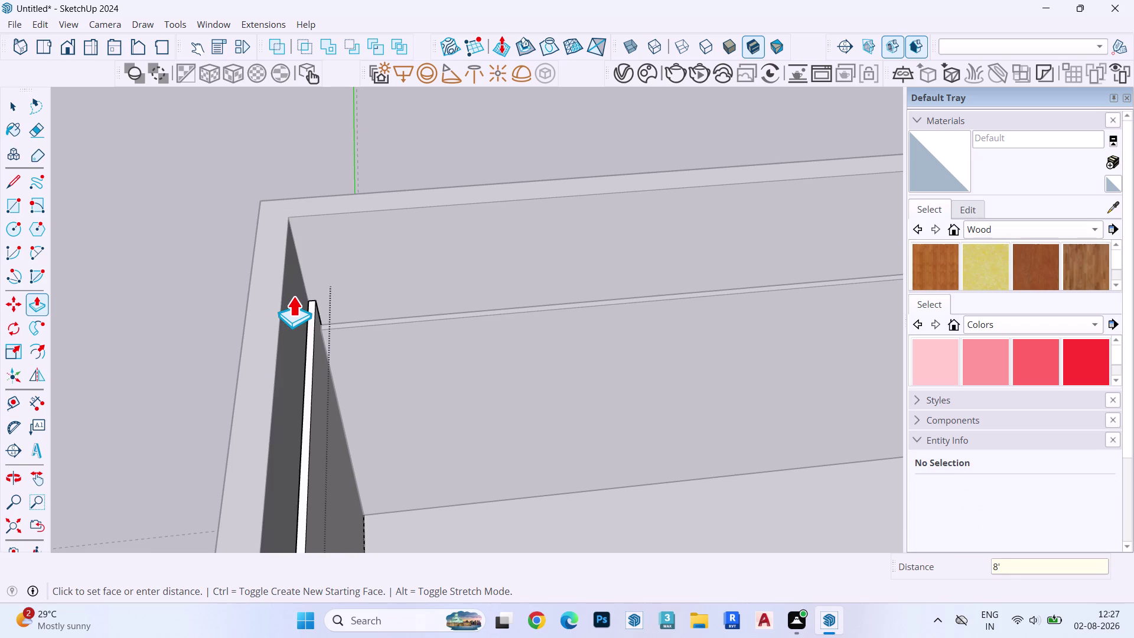
key(space)
scroll(up, 3)
Pull the strip's top face further to enlarge the panel along the back wall.
double_click(374, 343)
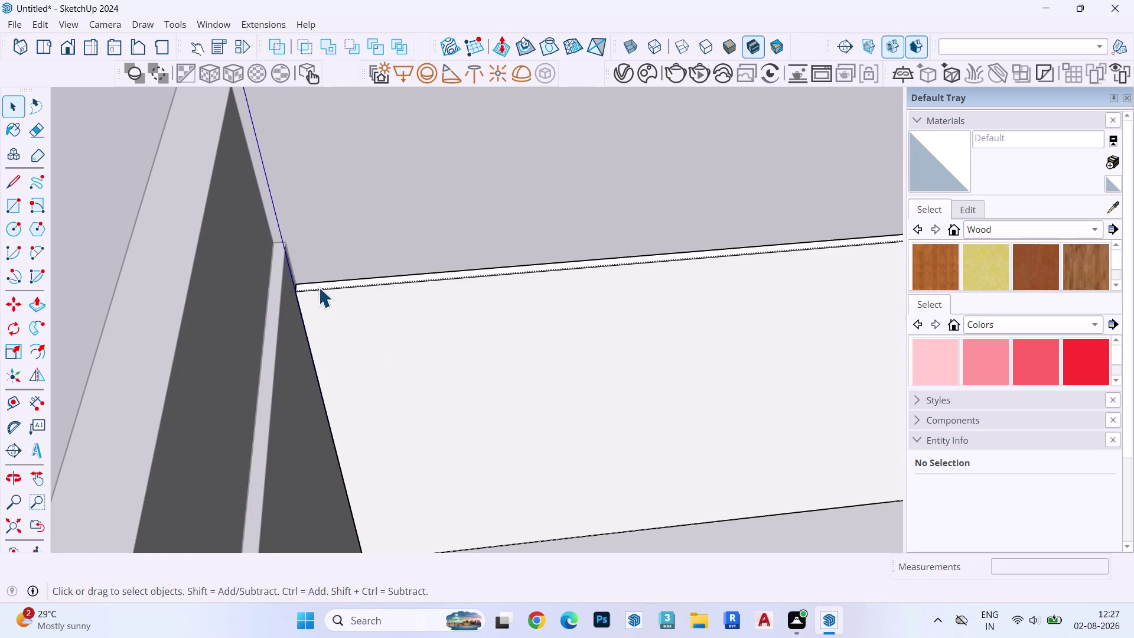
click(318, 286)
scroll(up, 3)
key(p)
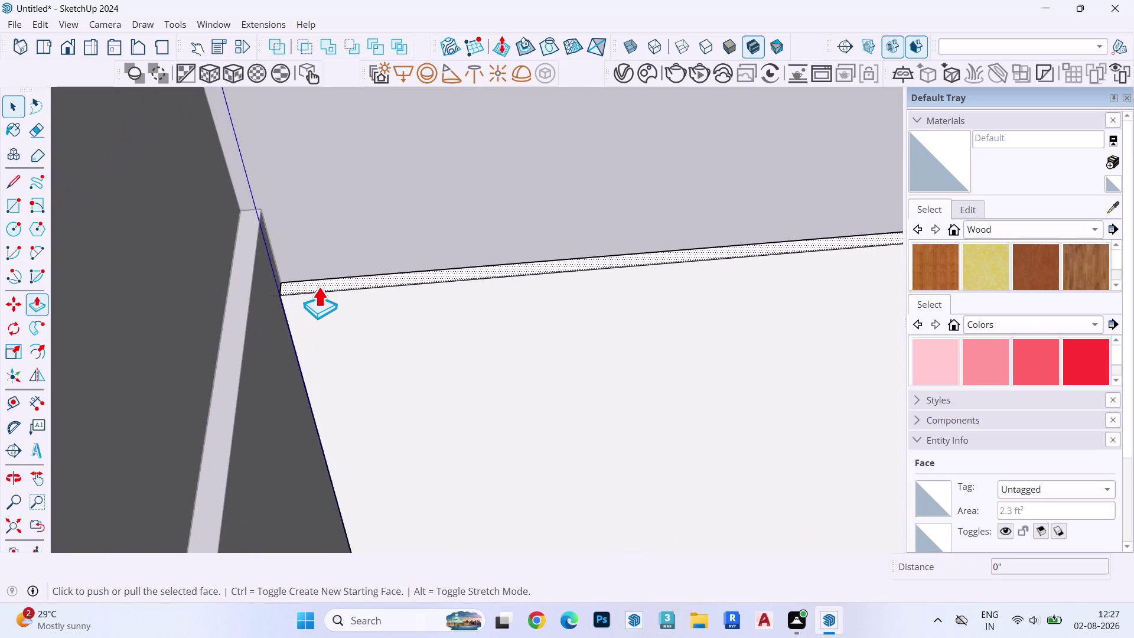
double_click(318, 285)
scroll(down, 3)
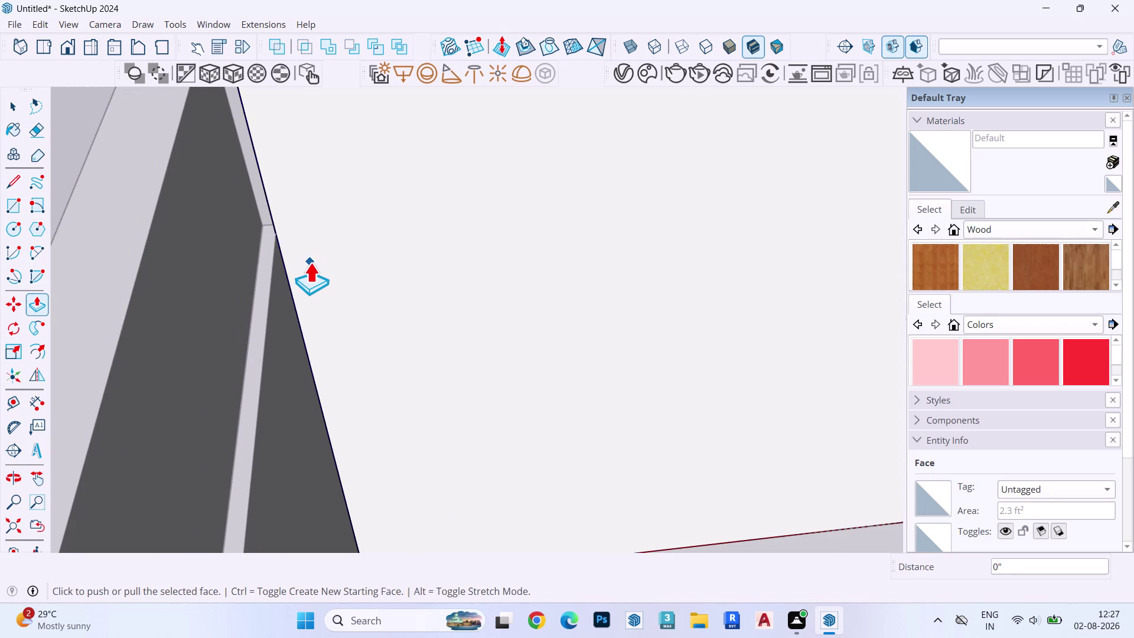
key(ctrl+z)
click(315, 279)
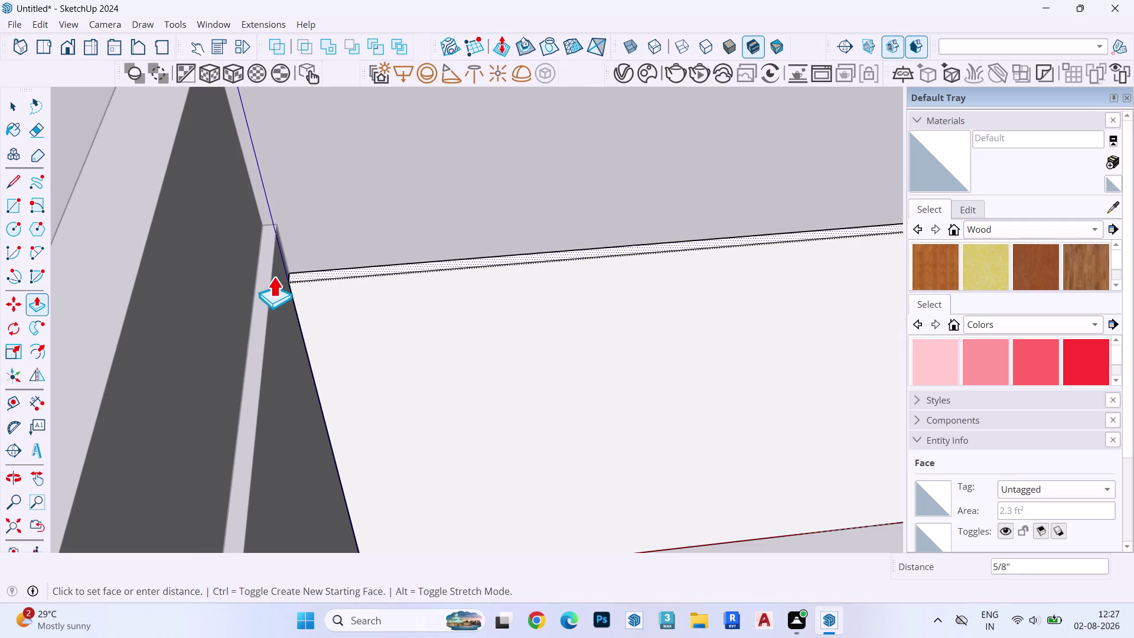
click(269, 279)
scroll(down, 3)
scroll(up, 3)
scroll(down, 3)
scroll(up, 3)
scroll(down, 3)
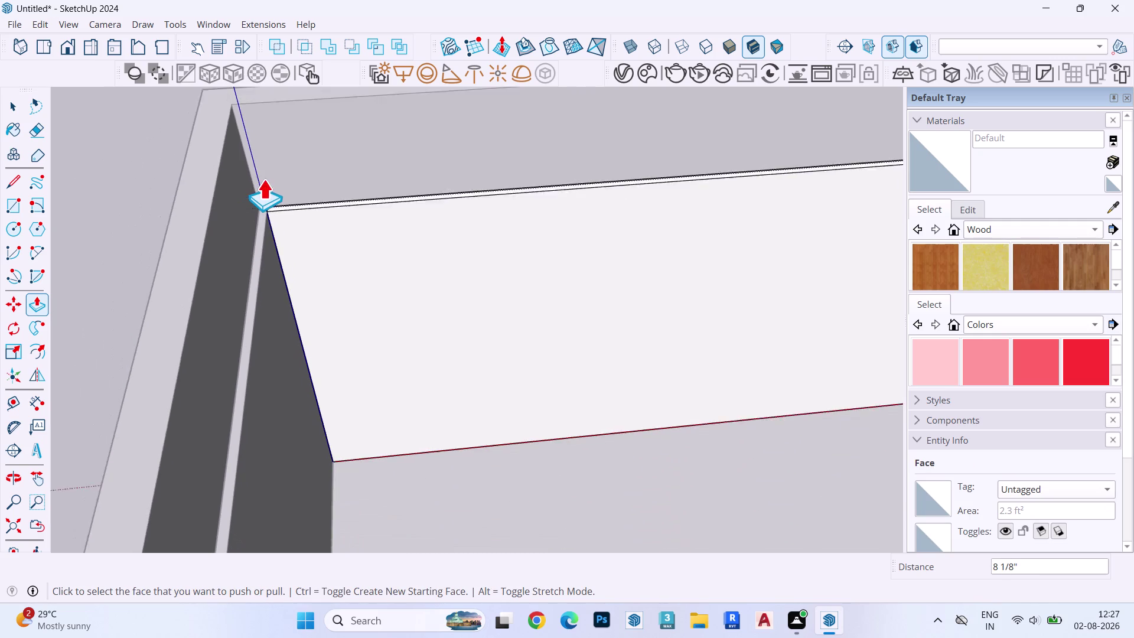
scroll(down, 3)
scroll(up, 3)
scroll(down, 3)
scroll(up, 3)
scroll(down, 3)
middle_drag(519, 255, 340, 130)
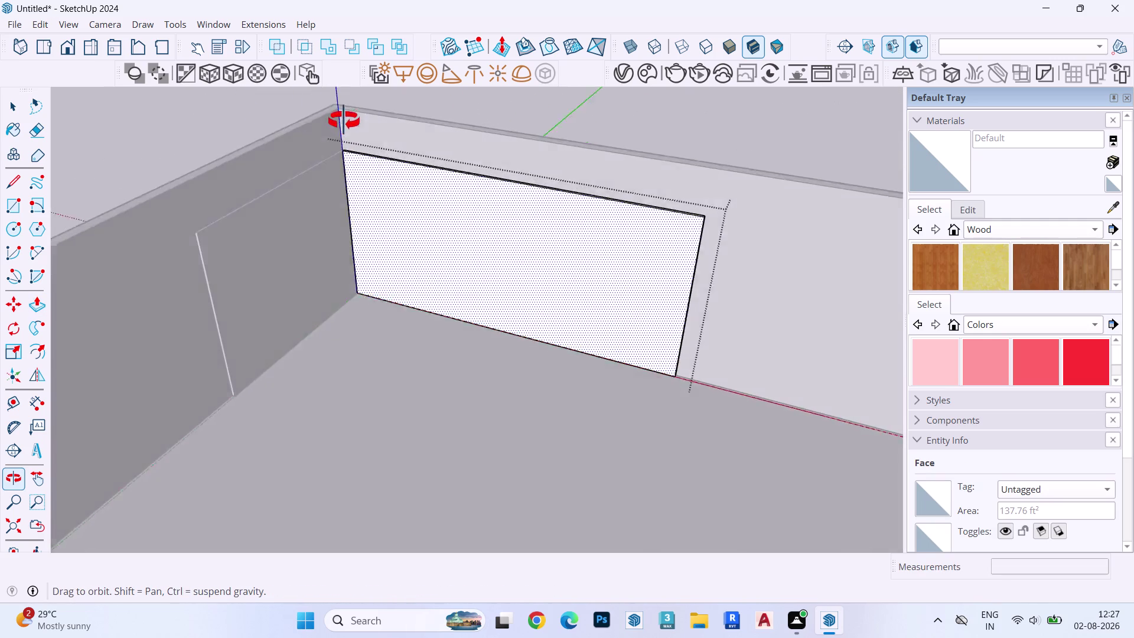
middle_drag(341, 130, 350, 109)
scroll(up, 3)
Exit the current tool and switch over to a blank web browser tab.
key(space)
key(super+F1)
key(super+1)
key(Escape)
key(Escape)
key(Escape)
key(Escape)
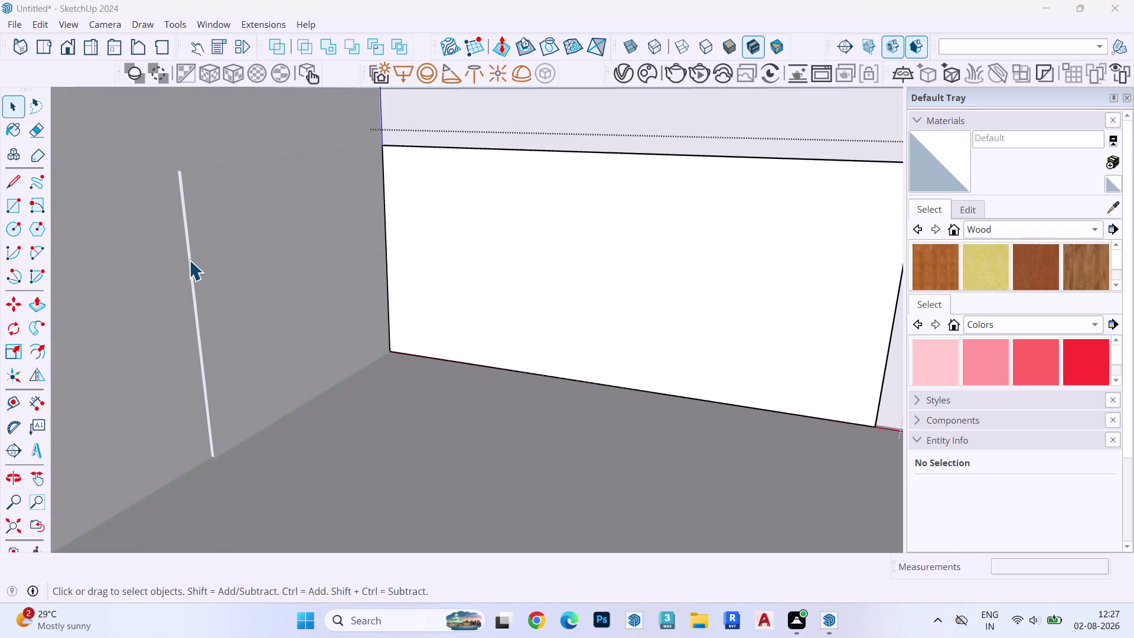
key(Escape)
key(Escape)
scroll(up, 3)
scroll(down, 3)
click(367, 211)
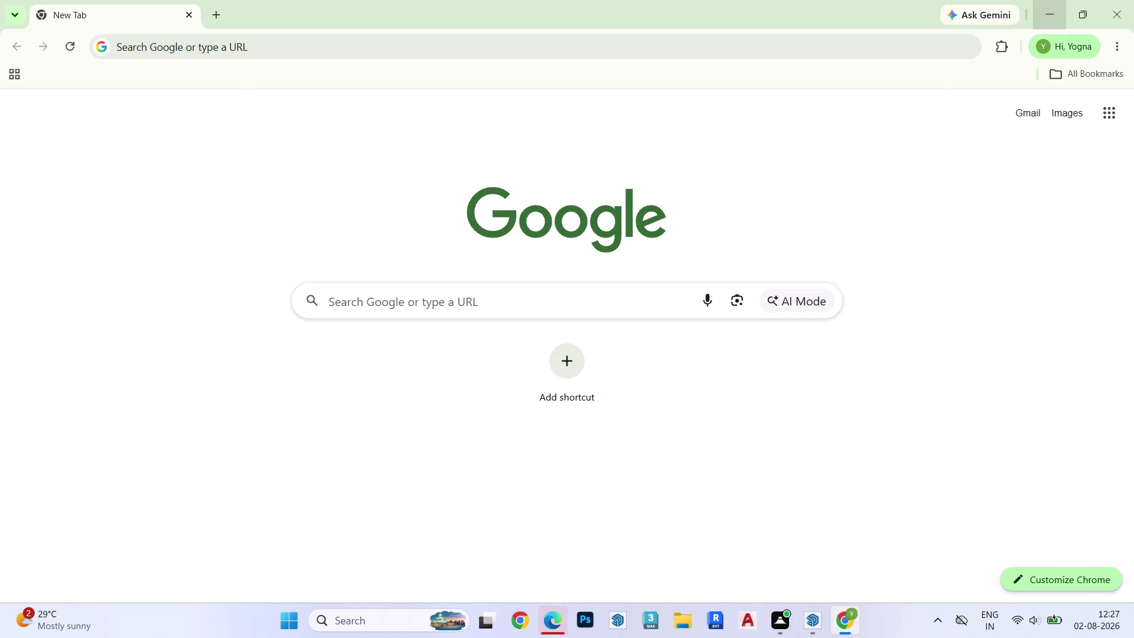
click(1131, 5)
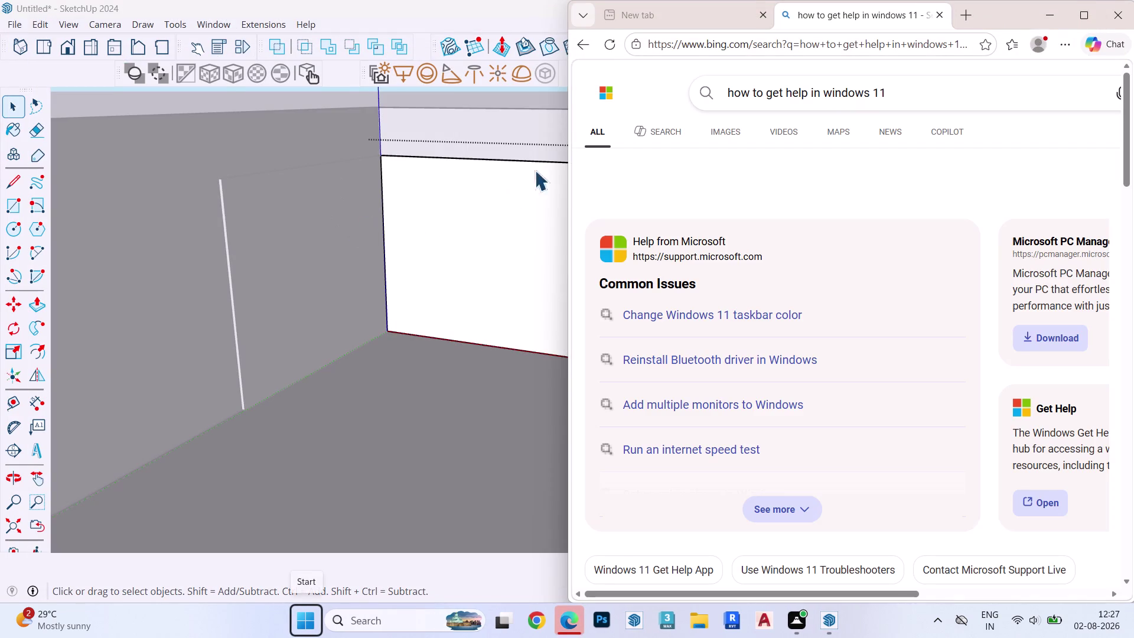
click(1107, 21)
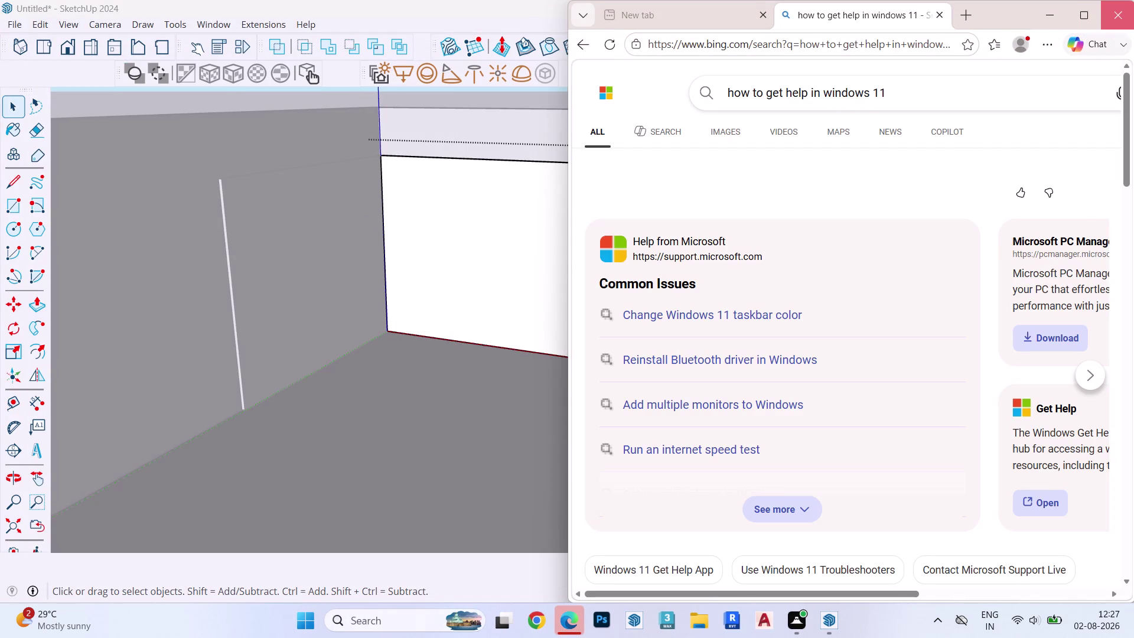
click(1033, 13)
click(1048, 17)
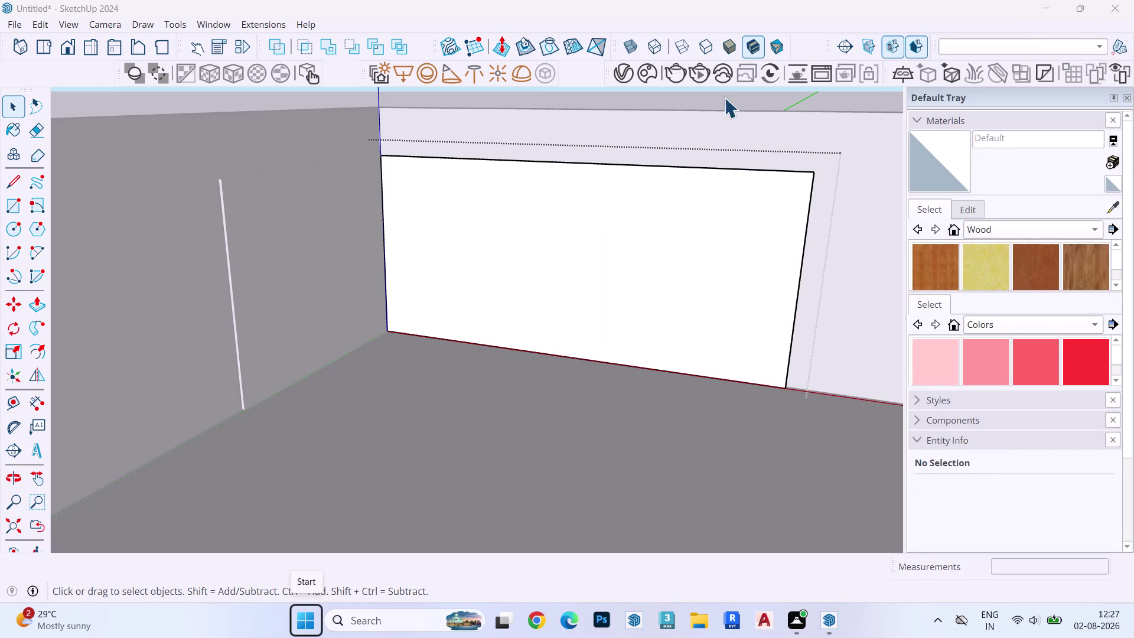
Inside the thin strip's group, push/pull its face upward to wall height.
middle_drag(442, 197, 566, 269)
scroll(up, 3)
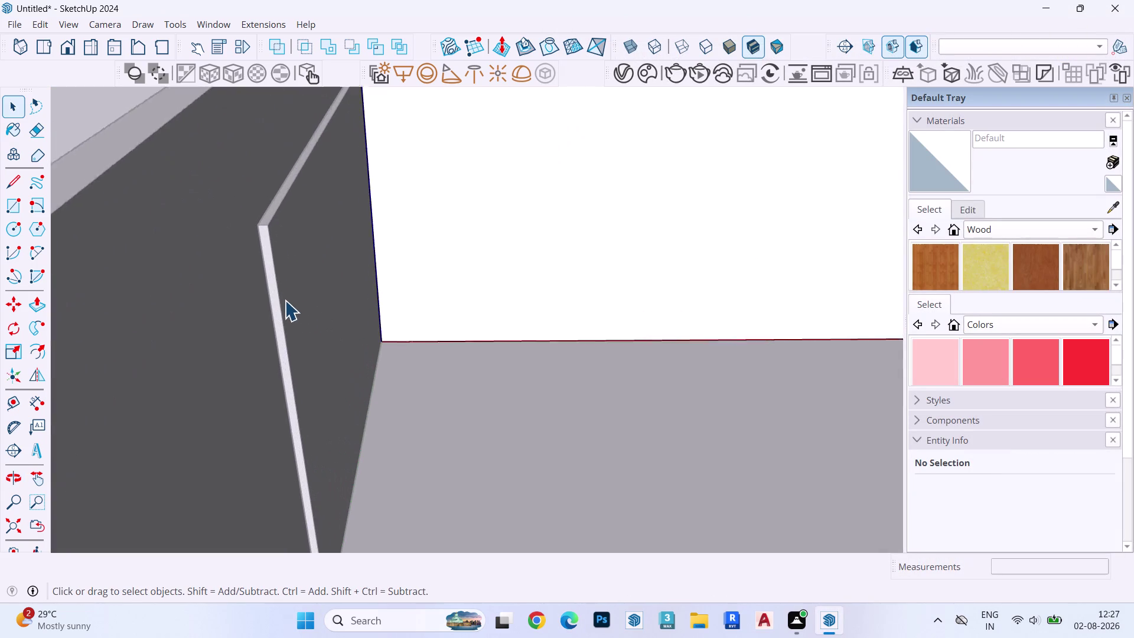
double_click(259, 226)
double_click(258, 228)
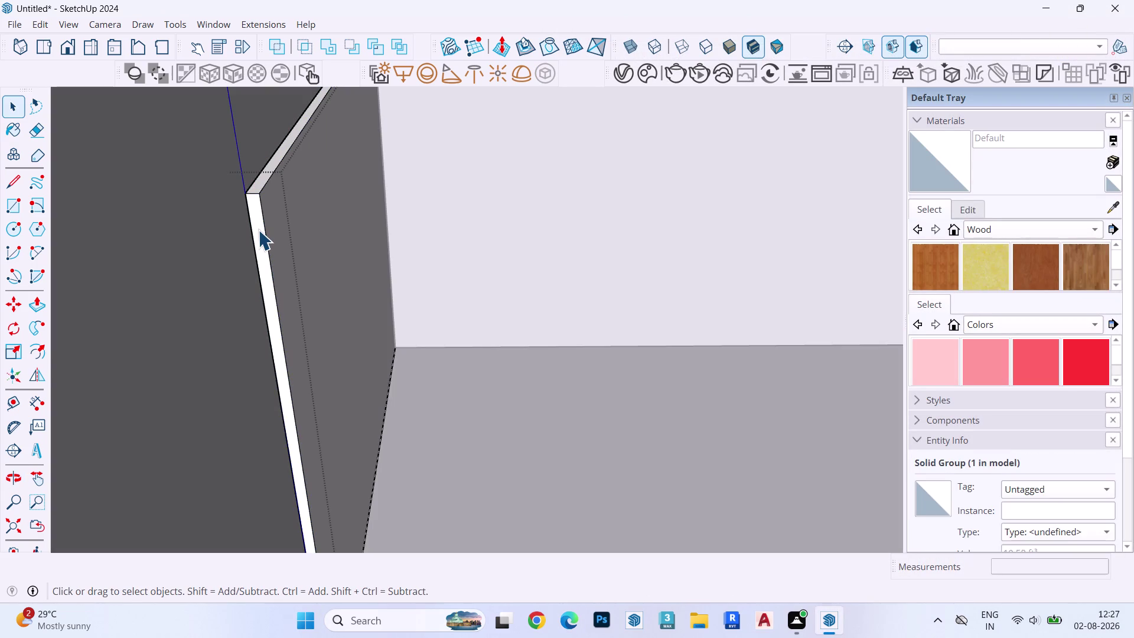
click(258, 232)
key(p)
click(261, 235)
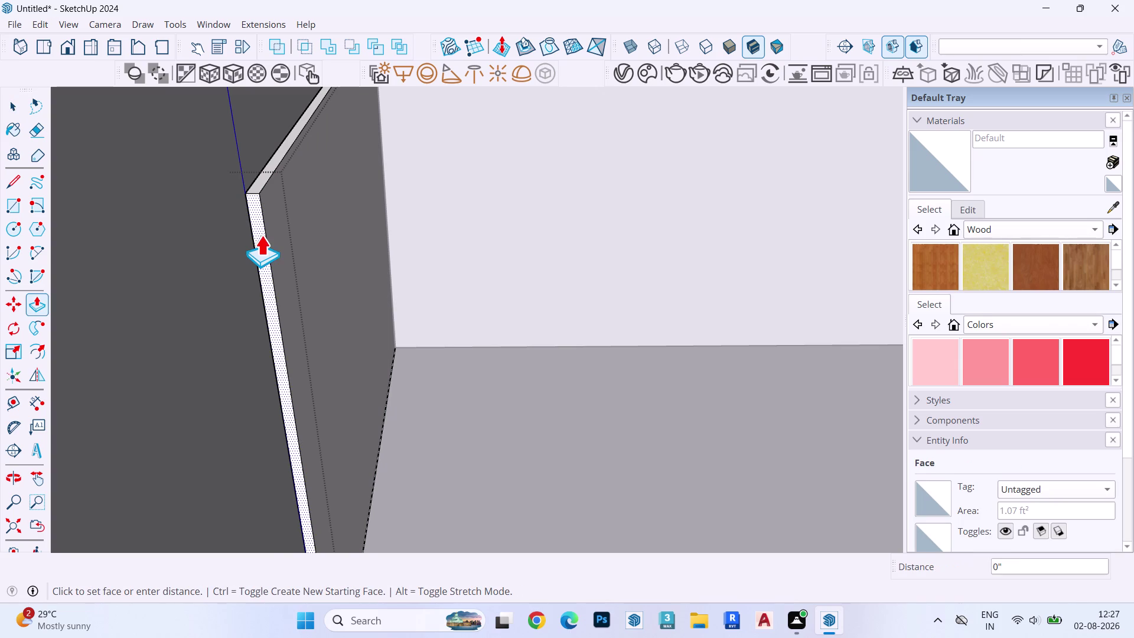
scroll(down, 3)
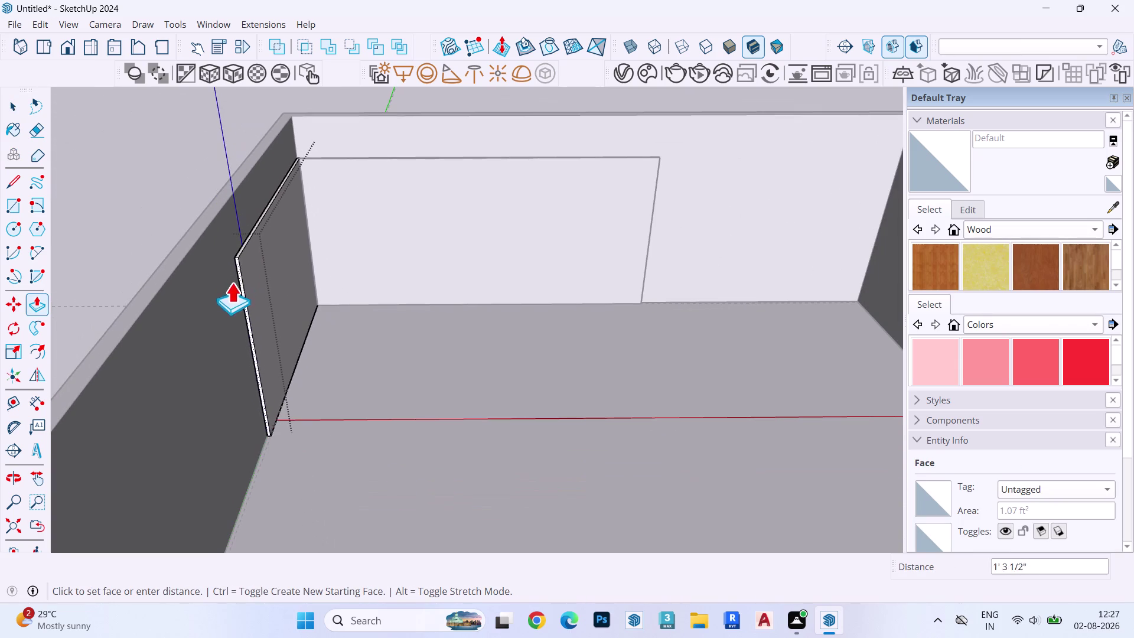
click(220, 319)
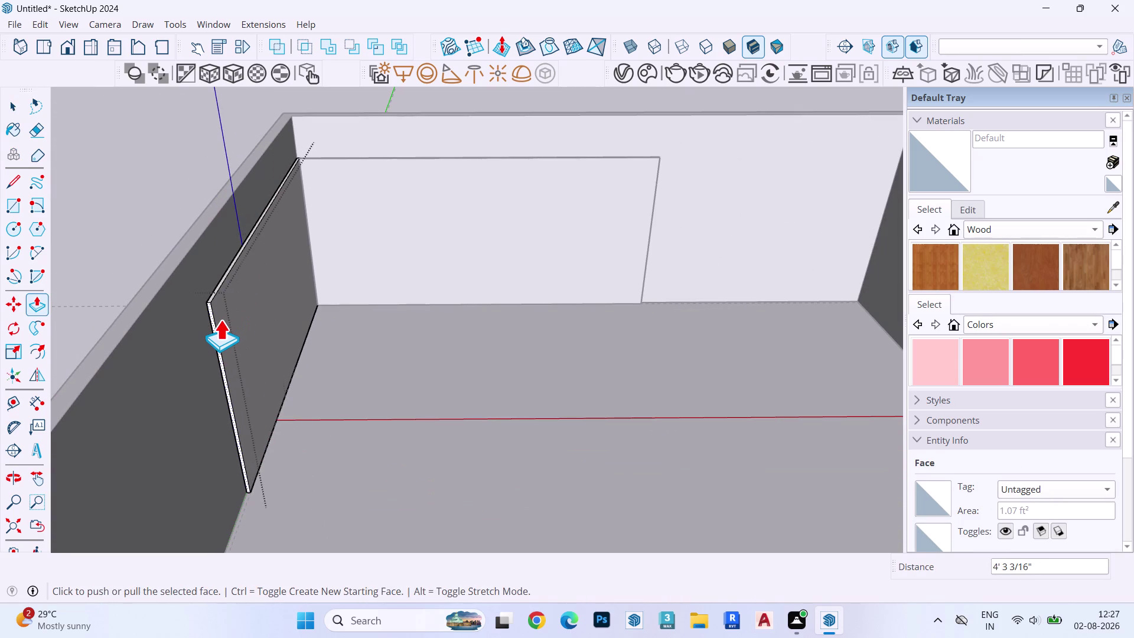
key(Escape)
key(space)
key(Escape)
key(Escape)
key(Escape)
click(278, 206)
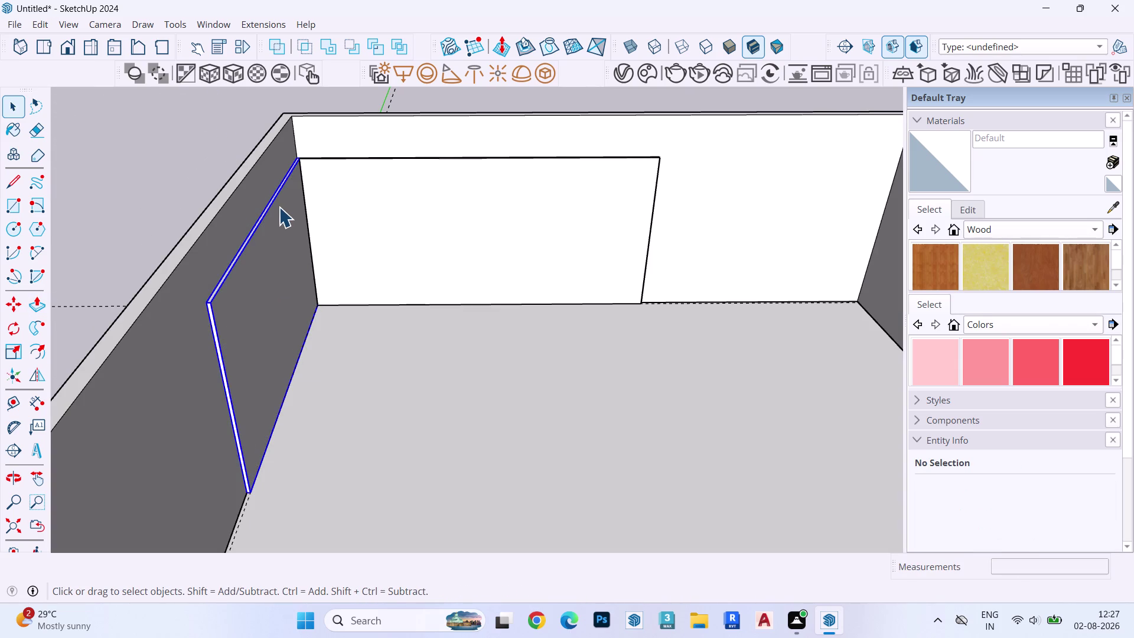
Select the thin wall group and explode it into loose geometry.
key(ctrl+x)
double_click(307, 198)
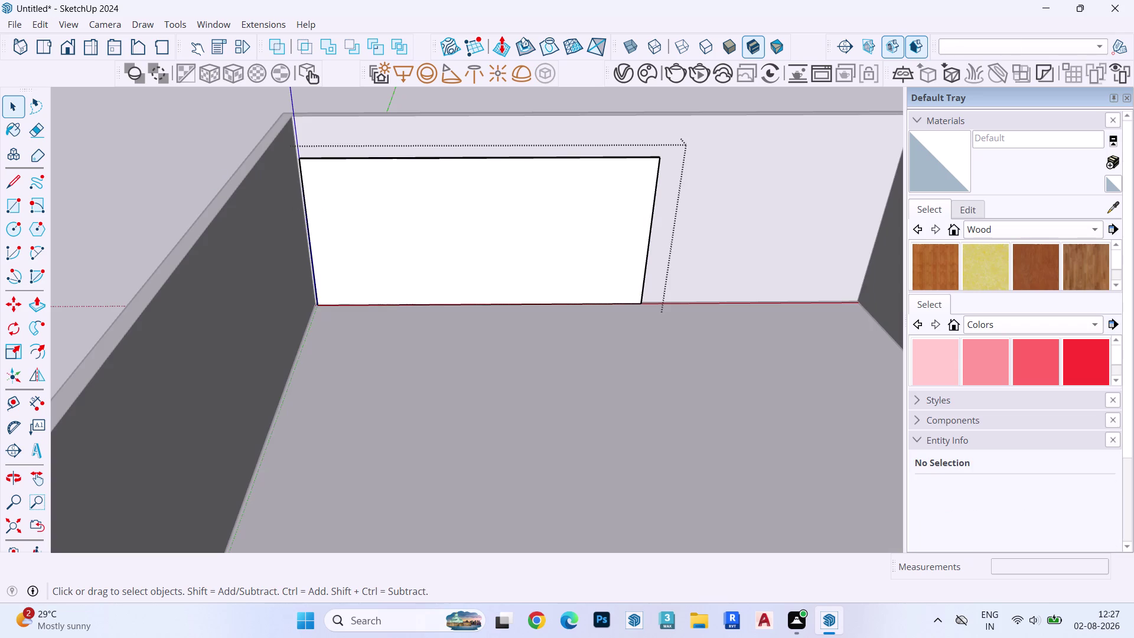
click(43, 25)
click(87, 135)
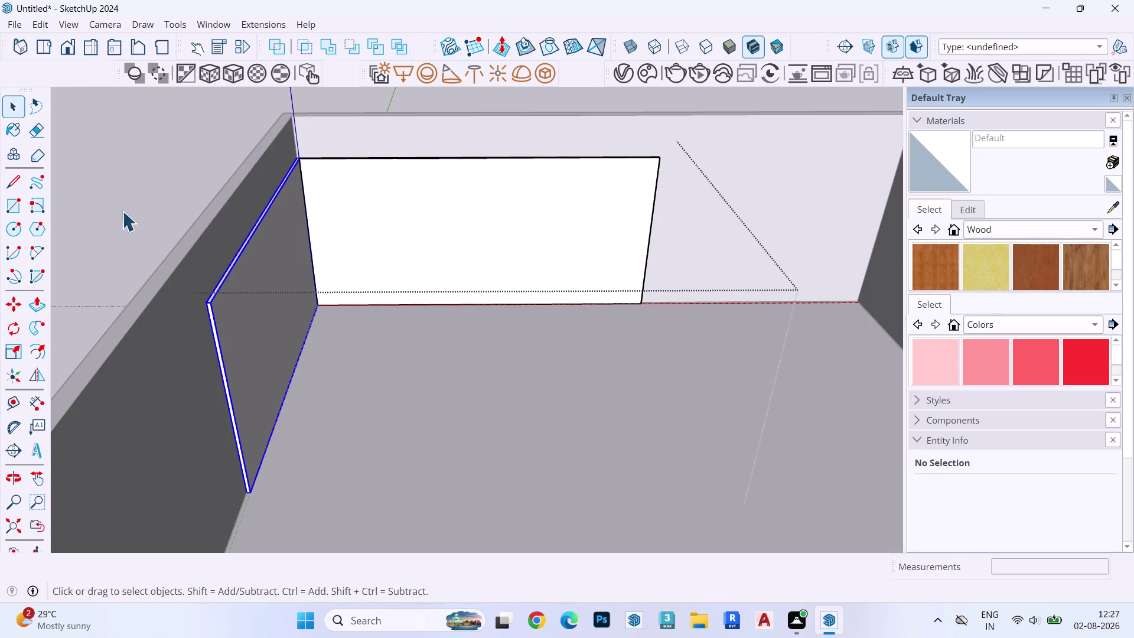
right_click(240, 289)
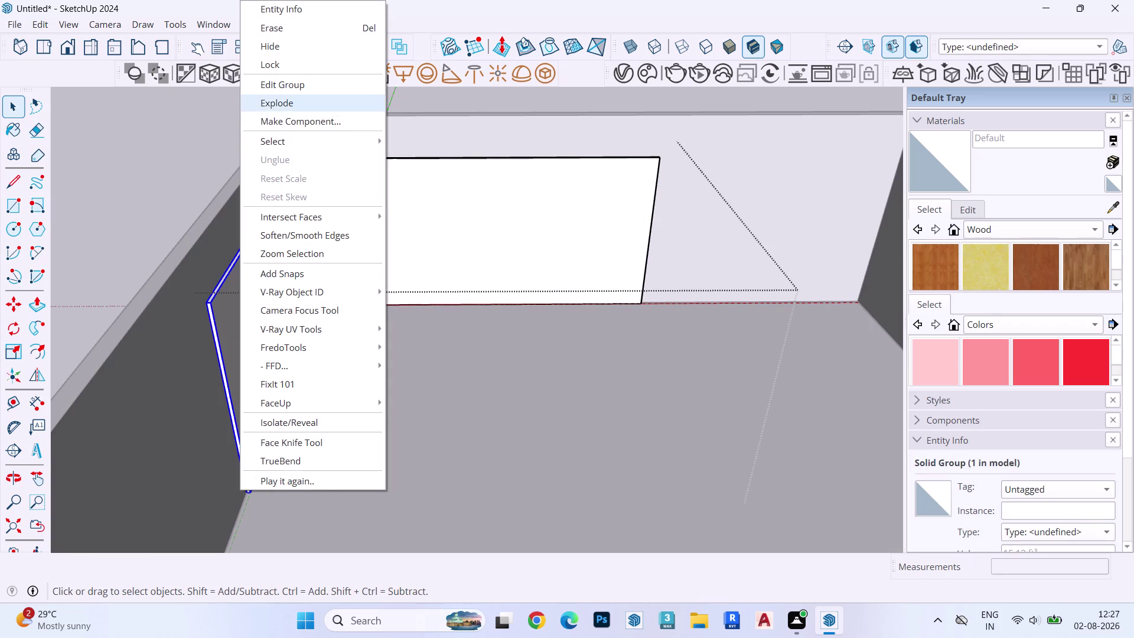
click(321, 98)
scroll(up, 3)
click(336, 143)
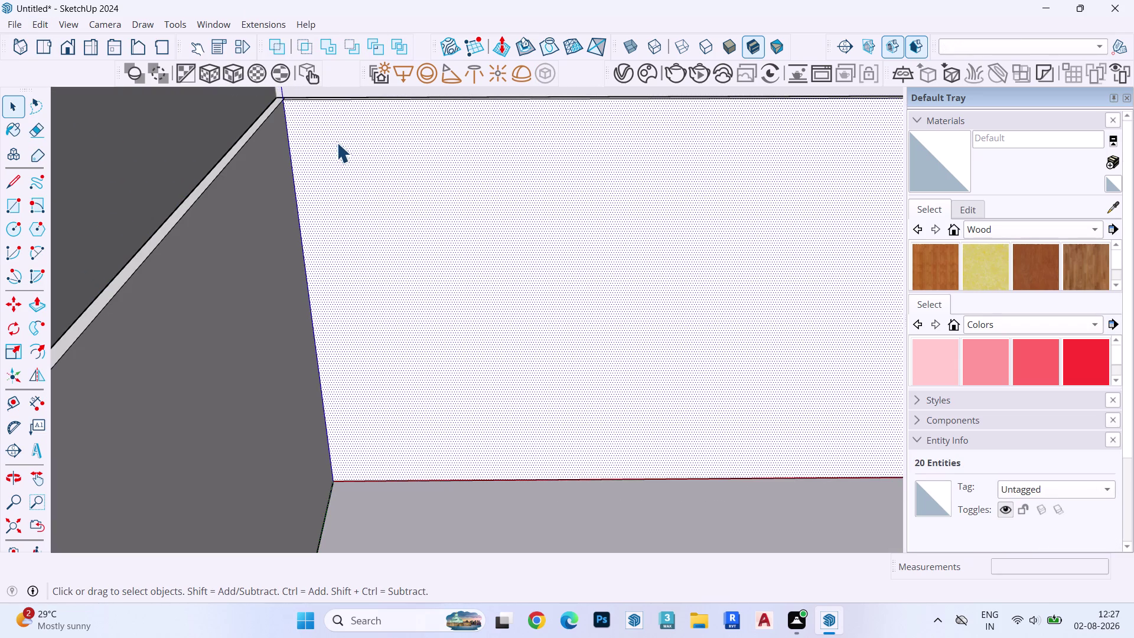
Try a small fillet arc at the inner corner, raise it, then undo it.
middle_drag(287, 150, 238, 296)
scroll(up, 3)
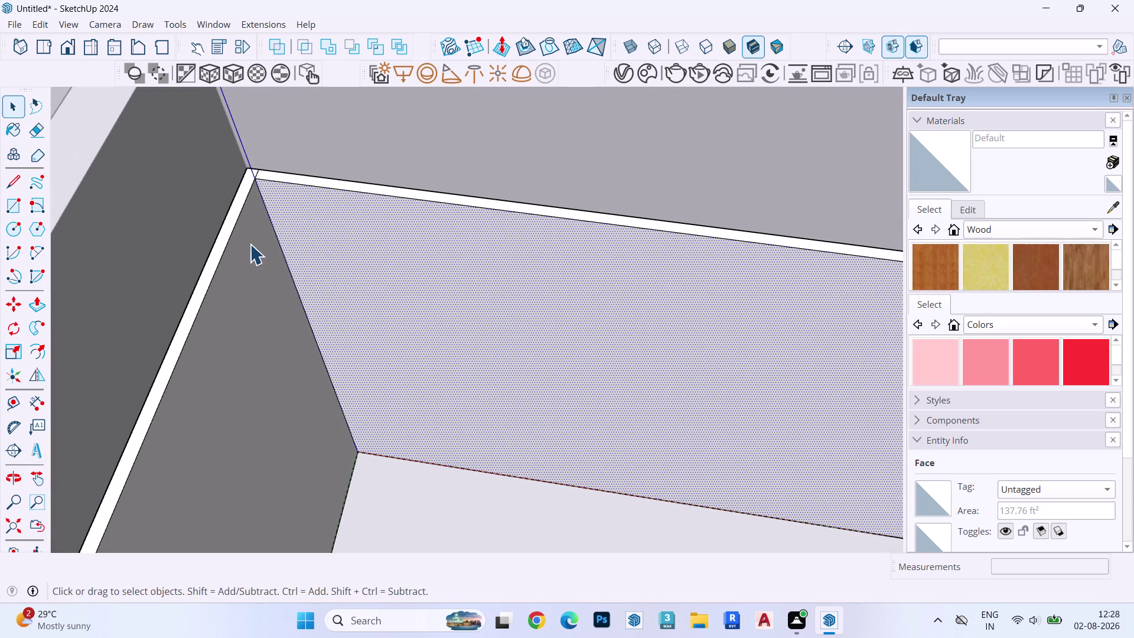
key(a)
click(229, 235)
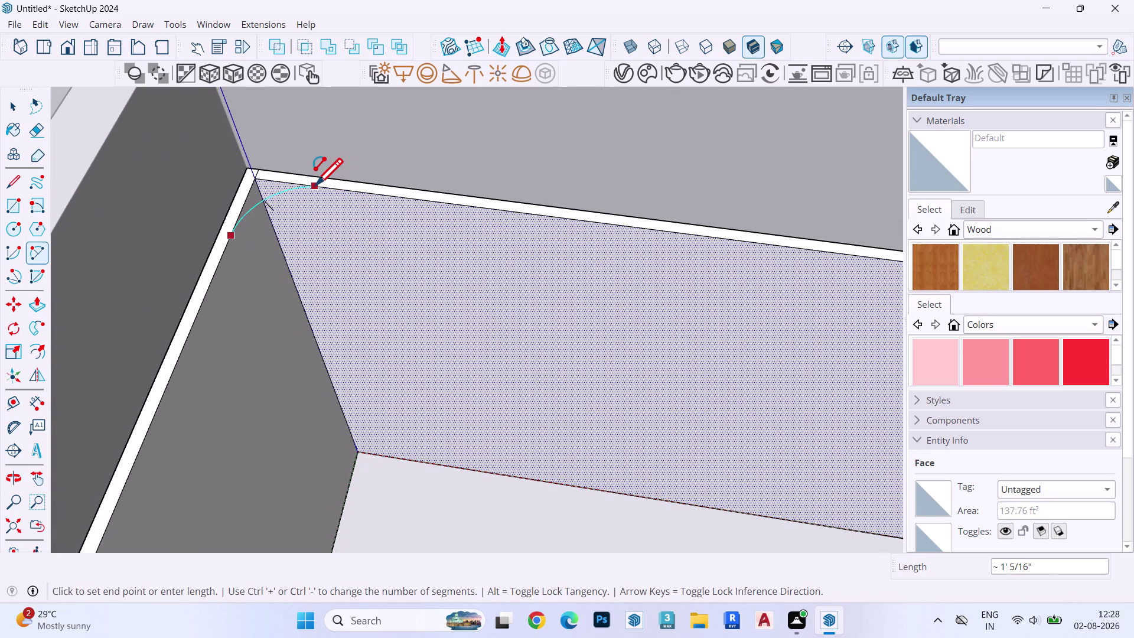
double_click(324, 189)
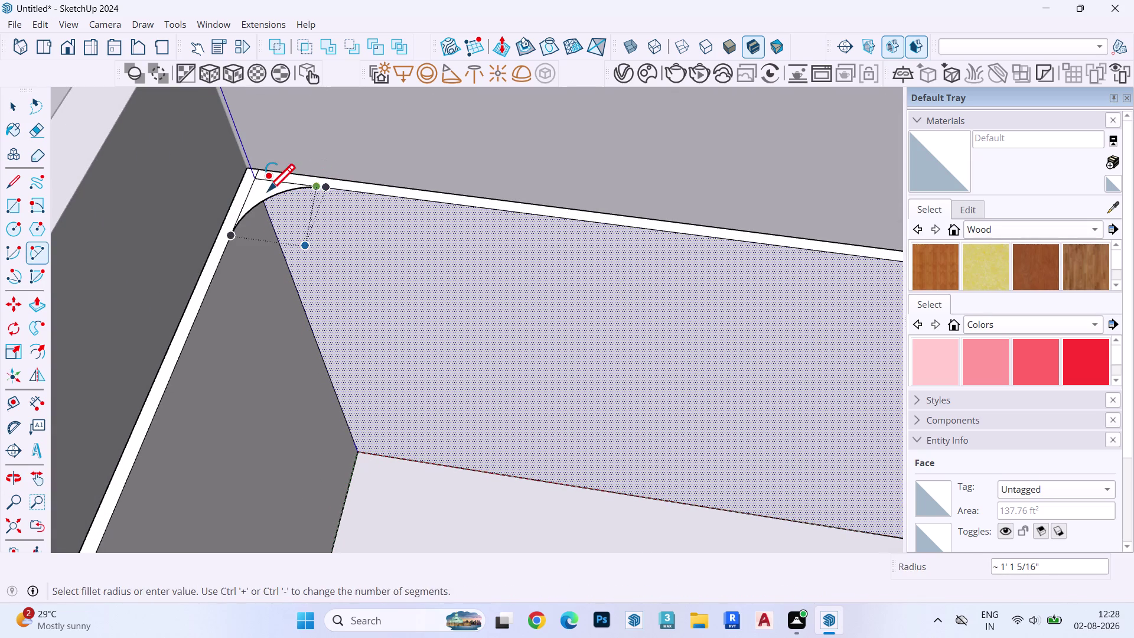
key(space)
click(260, 189)
key(p)
click(260, 189)
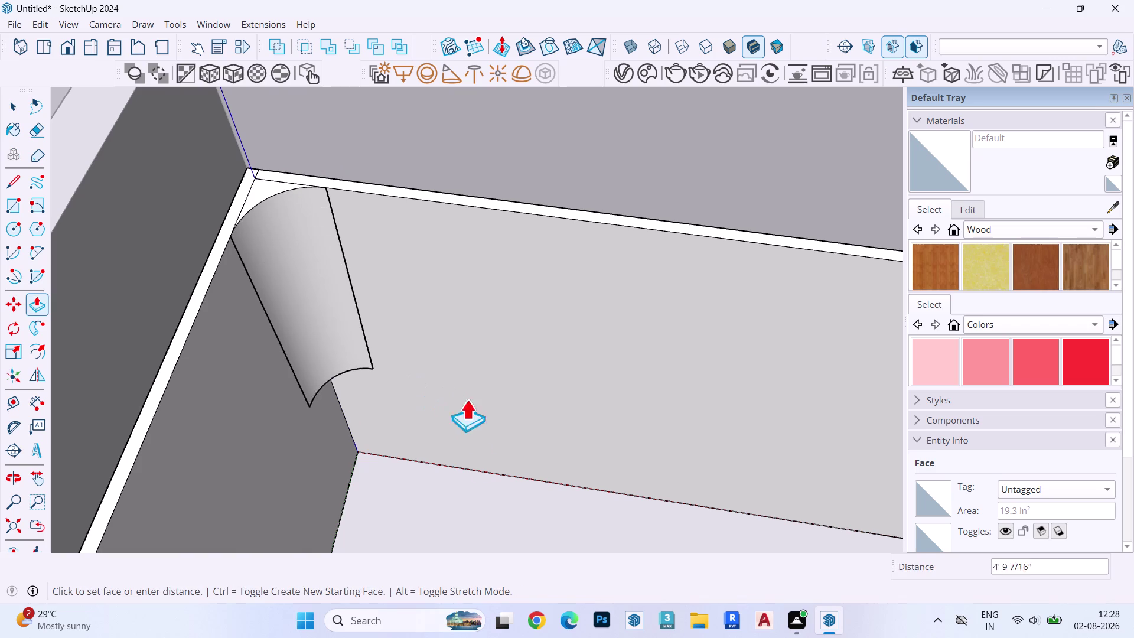
key(Escape)
key(ctrl+z)
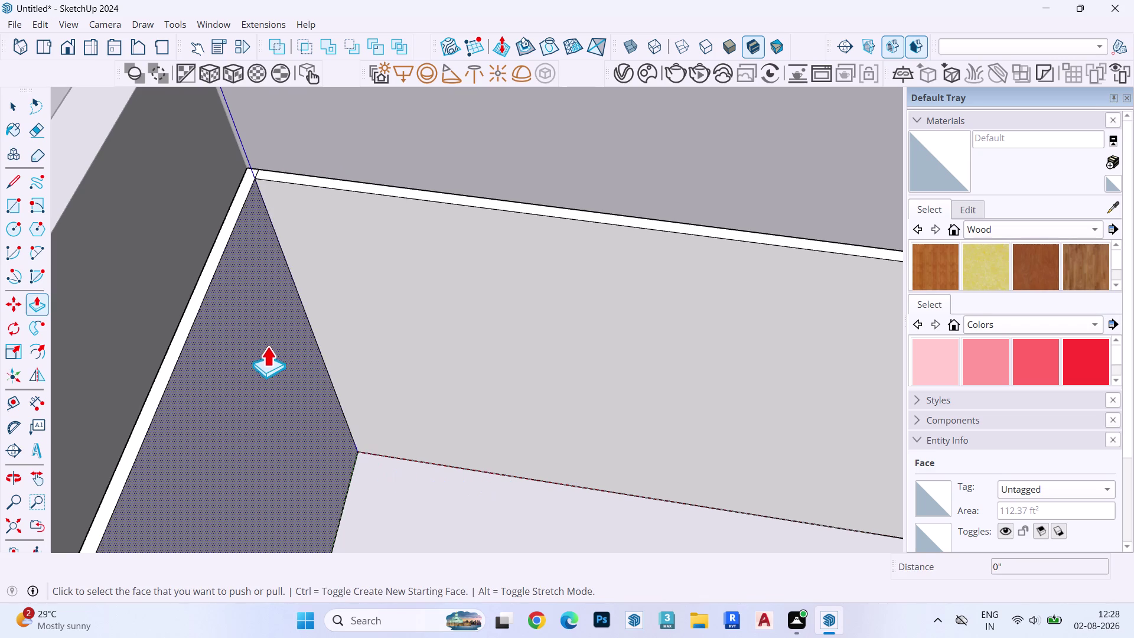
Draw a larger 12-segment arc from the left wall edge, tangent to the back wall.
key(a)
click(190, 327)
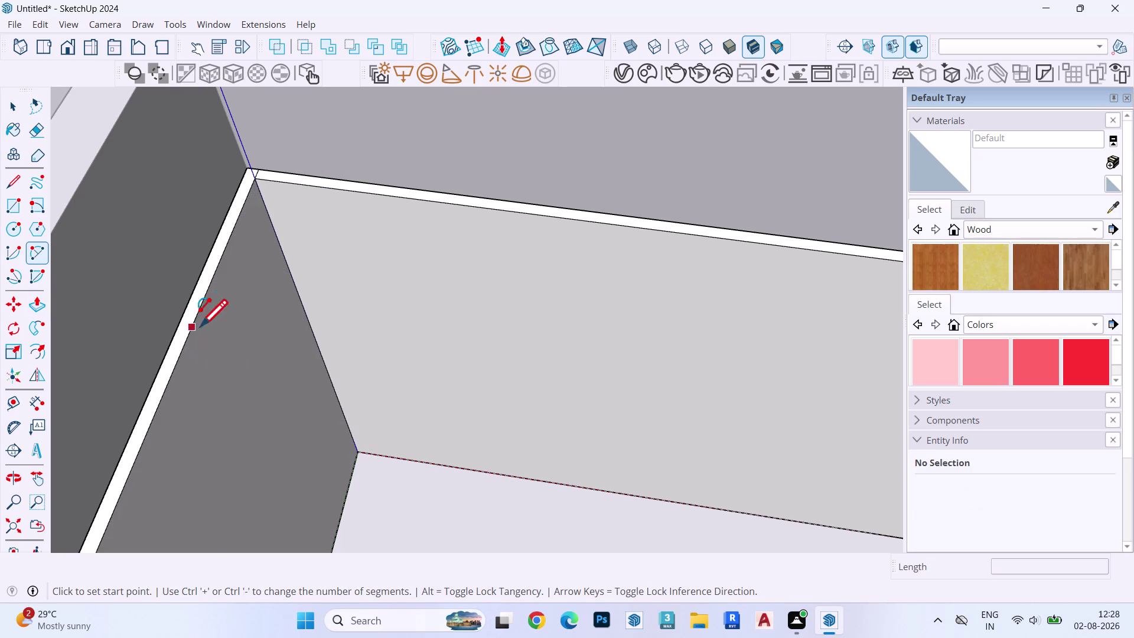
key(space)
key(a)
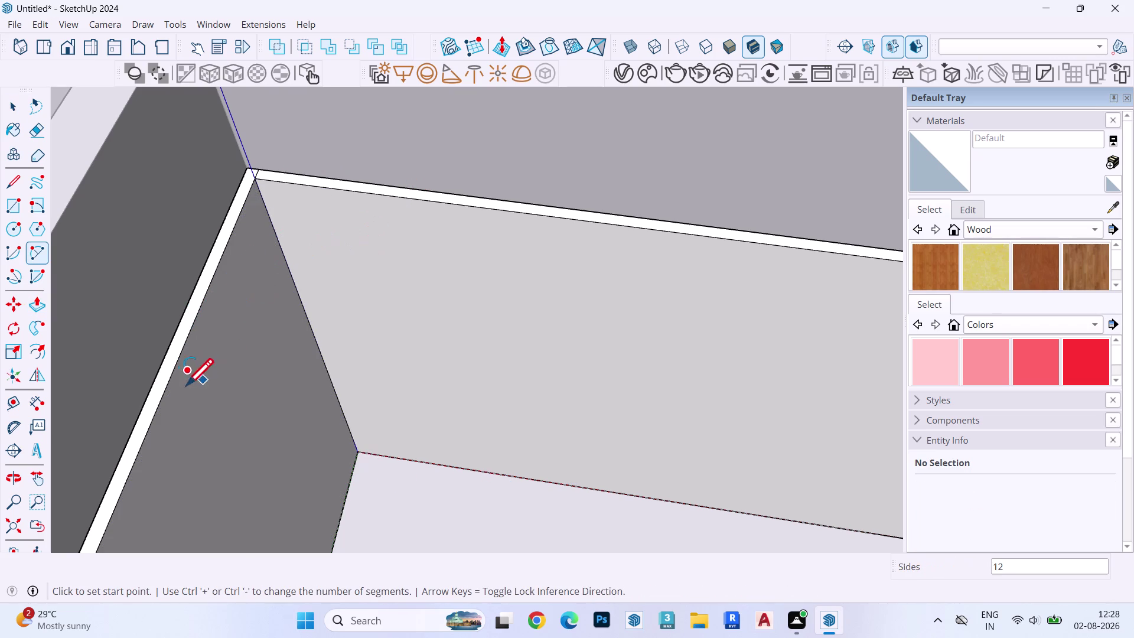
click(152, 408)
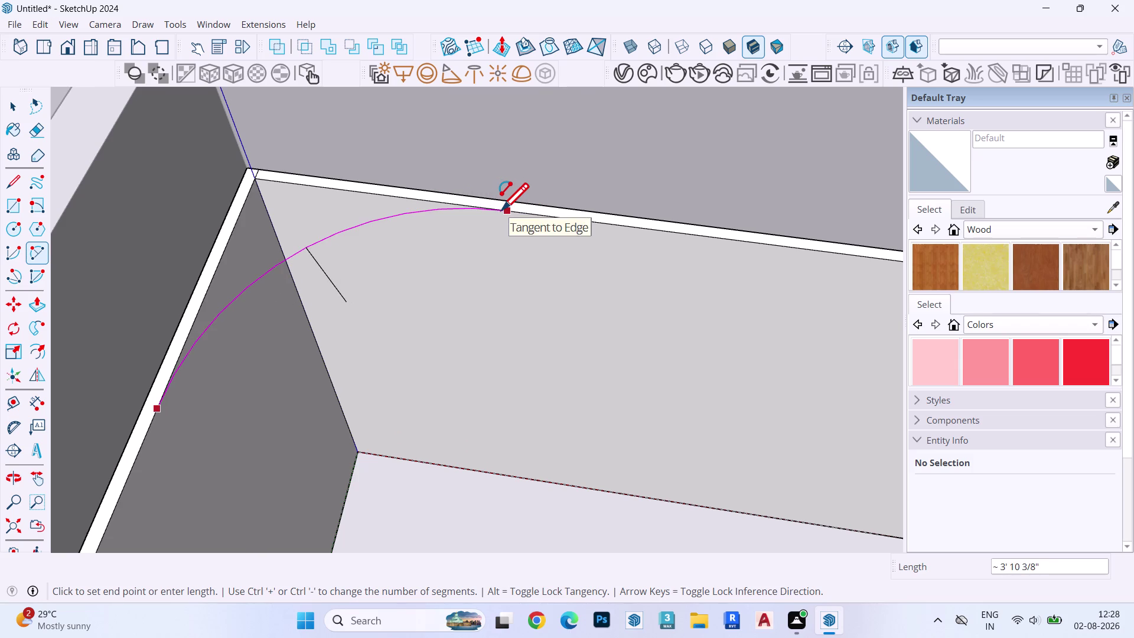
double_click(502, 210)
key(space)
Push/pull the arc-cut corner face up 8' into a curved corner piece.
click(318, 214)
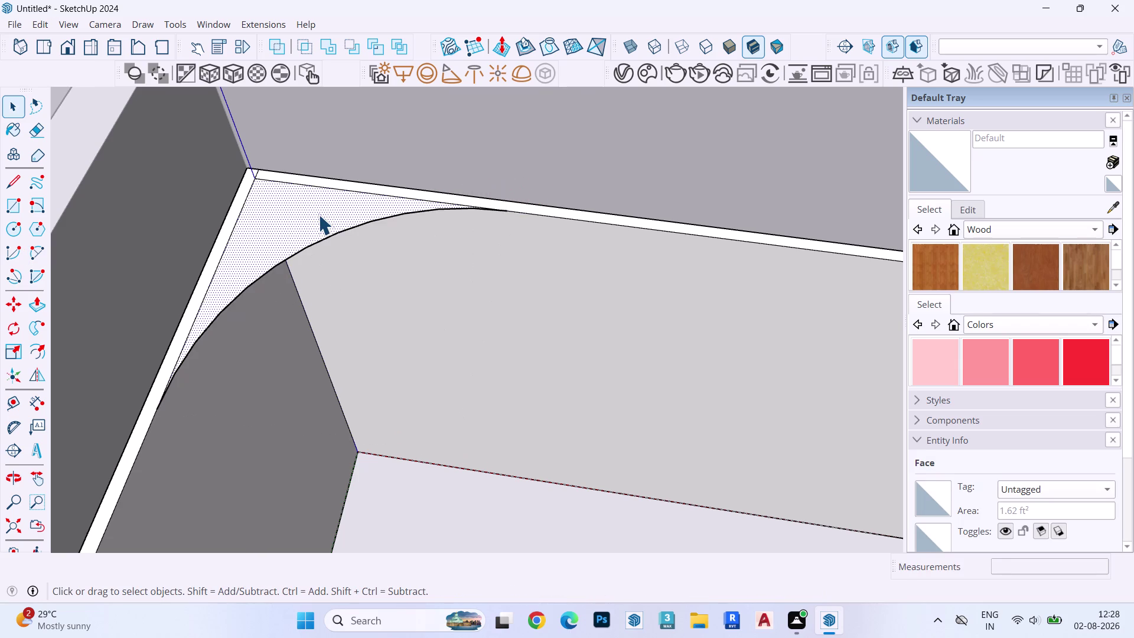
key(p)
click(319, 214)
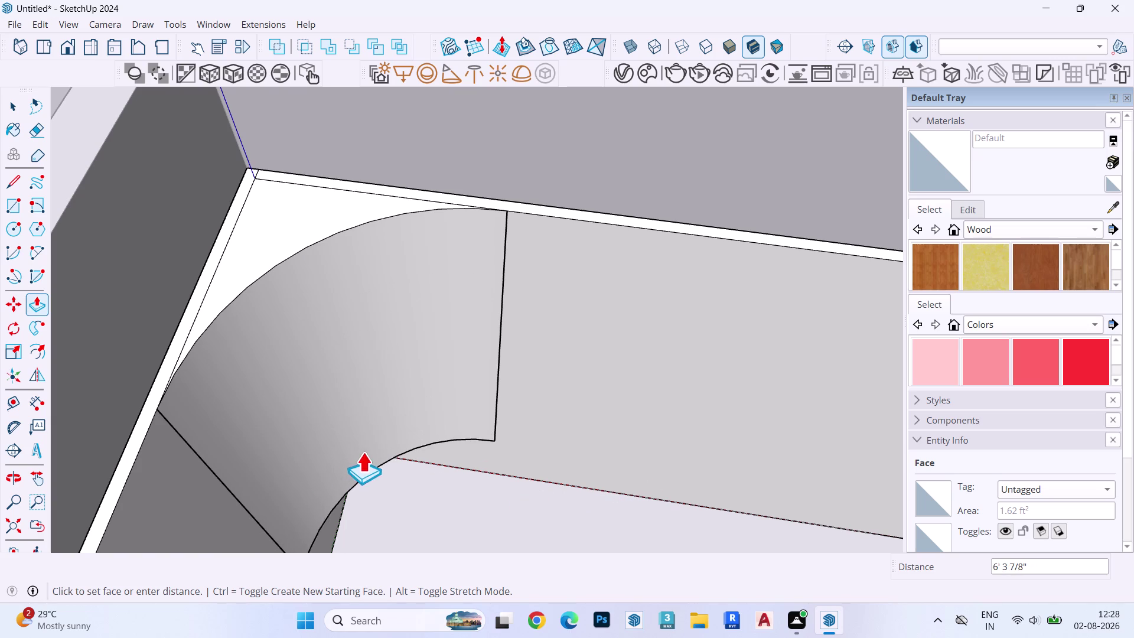
middle_drag(361, 449, 326, 295)
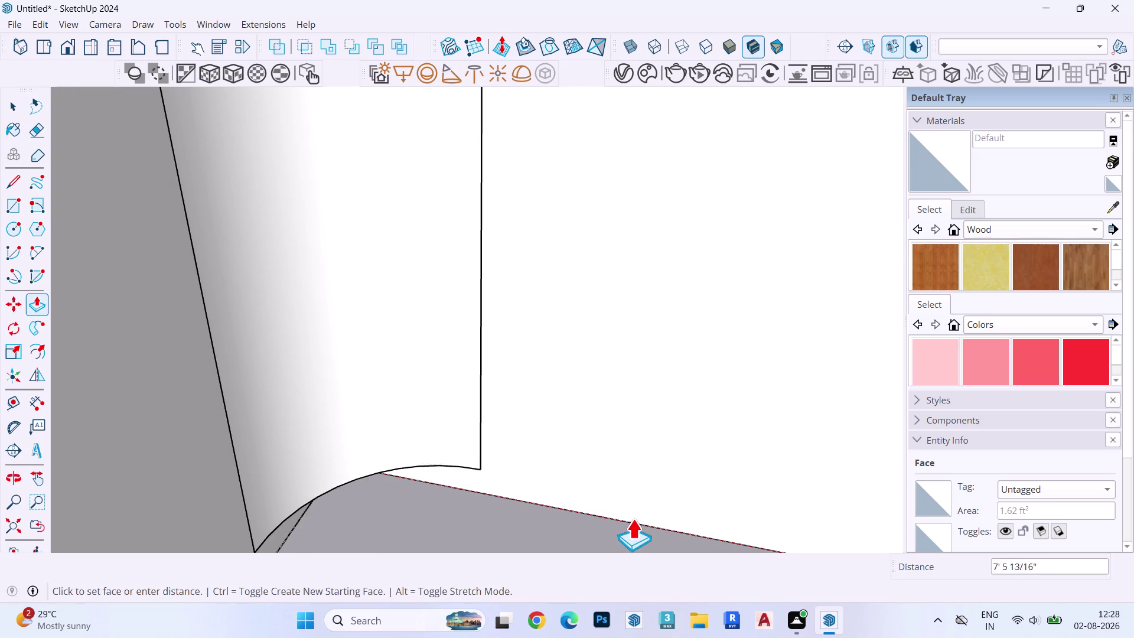
click(633, 522)
scroll(down, 3)
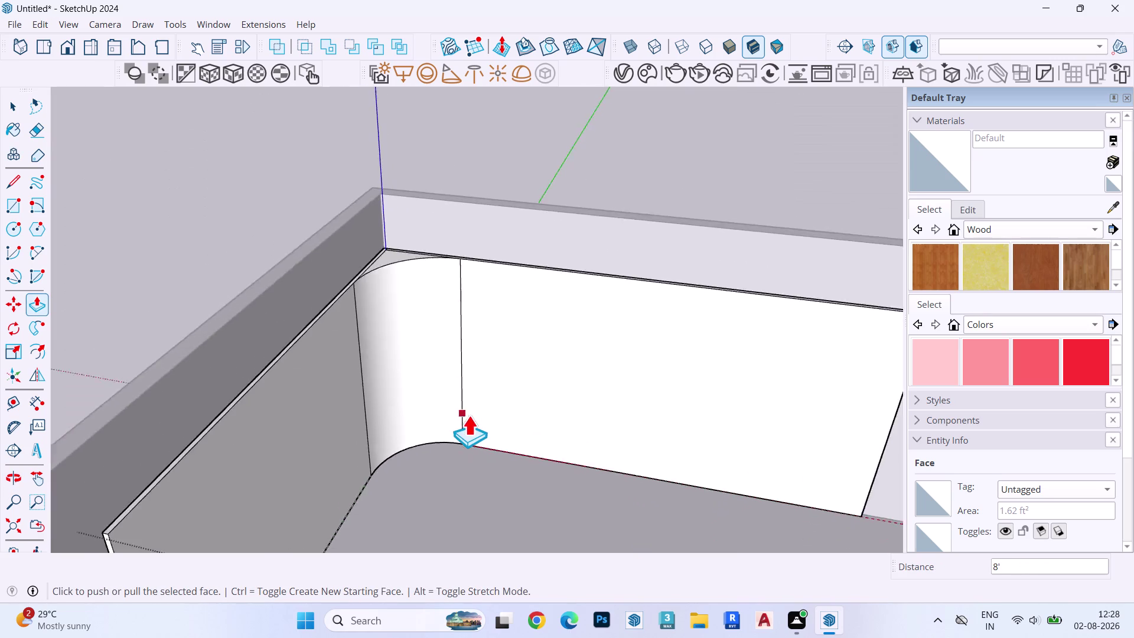
scroll(down, 3)
middle_drag(514, 414, 547, 247)
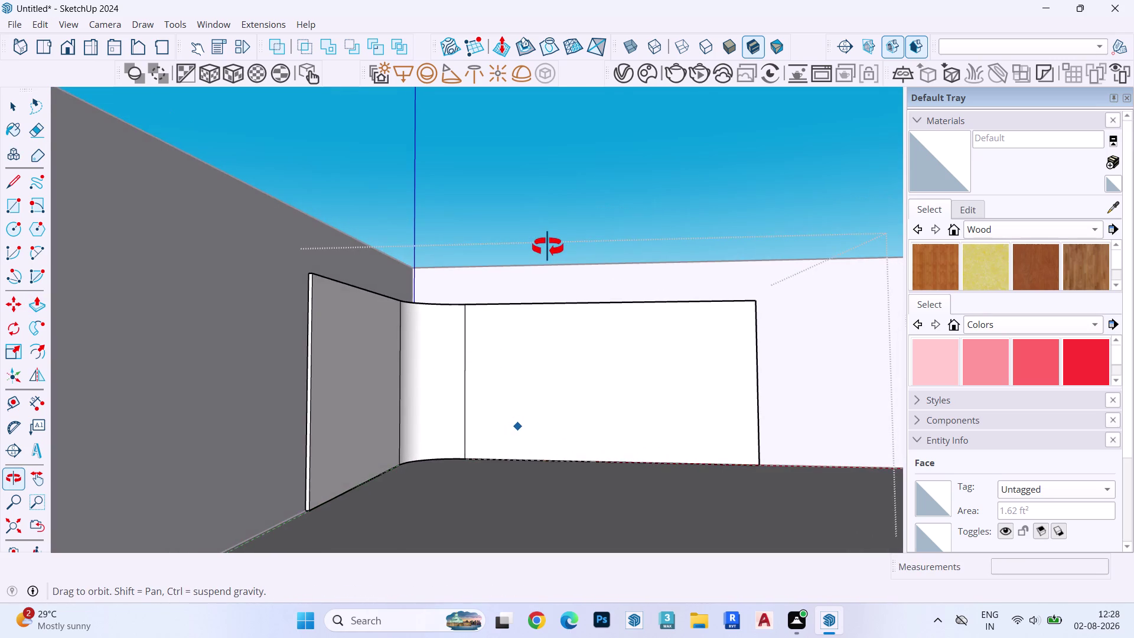
middle_drag(548, 247, 545, 273)
key(ctrl+z)
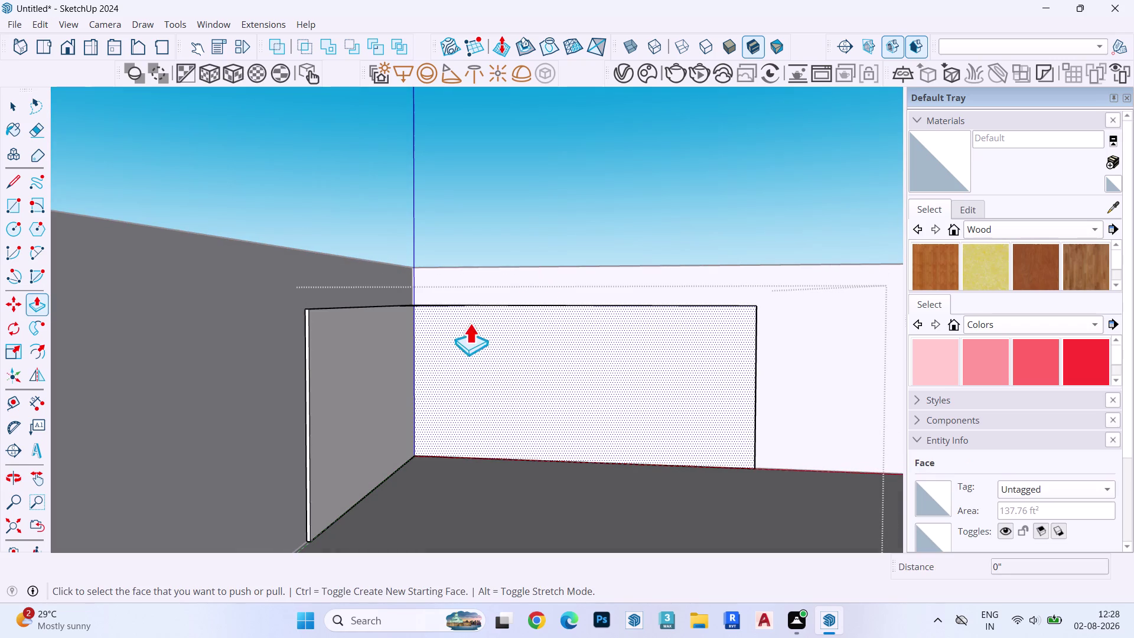
key(space)
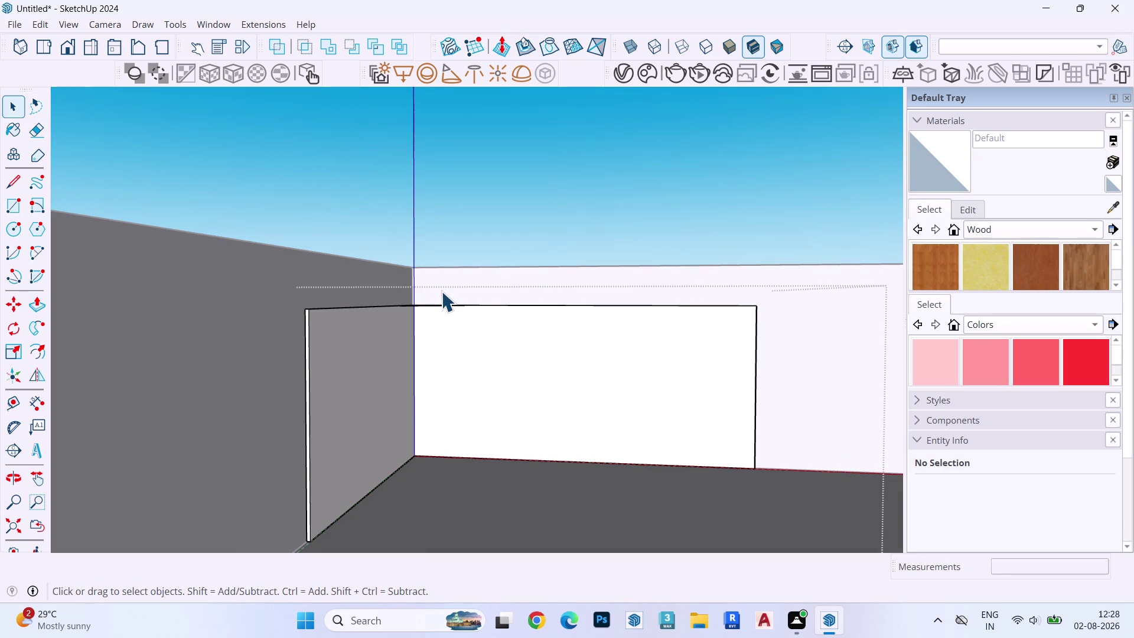